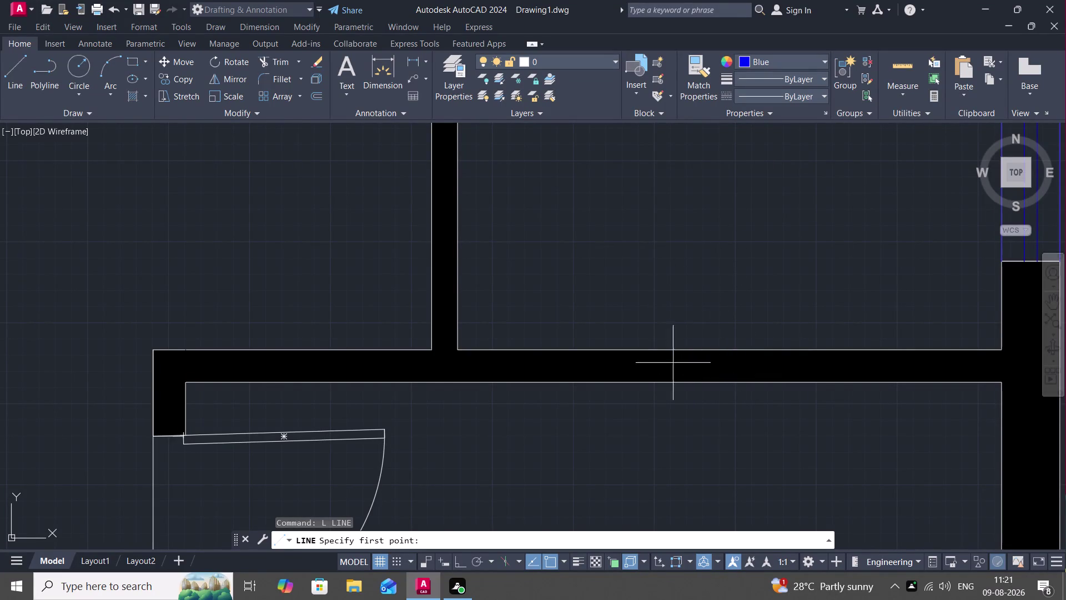
Draw a short cut line across the interior wall beside the middle room.
scroll(down, 3)
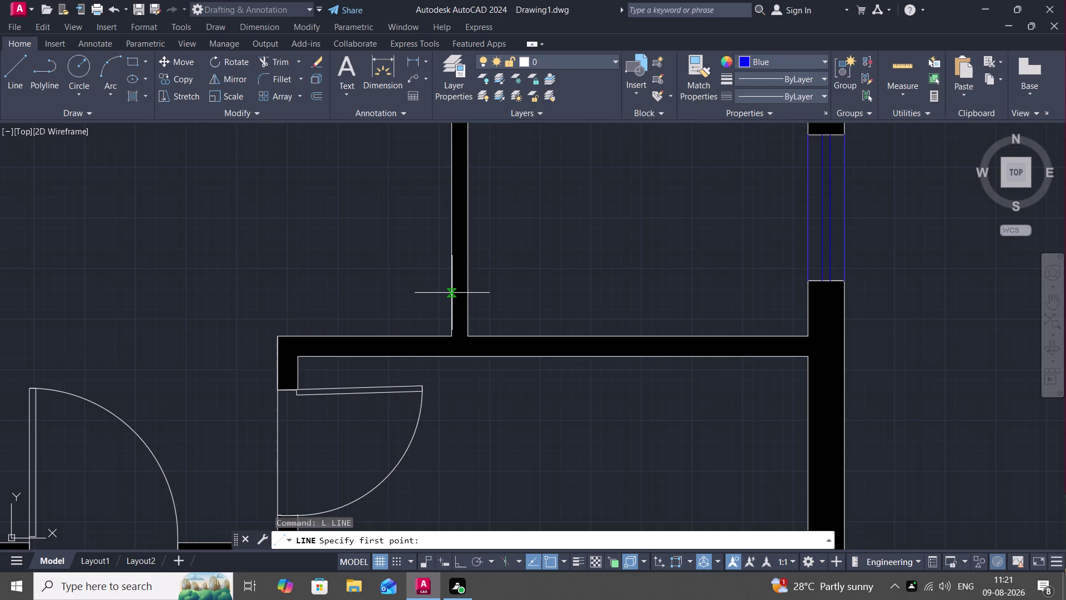
key(l)
key(space)
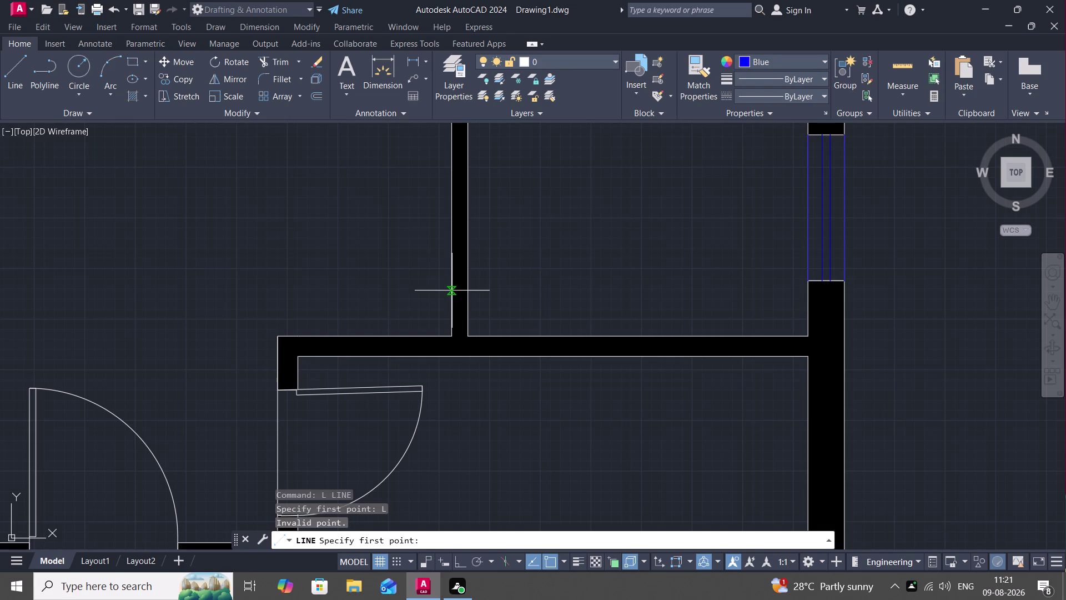
click(451, 290)
click(470, 288)
key(space)
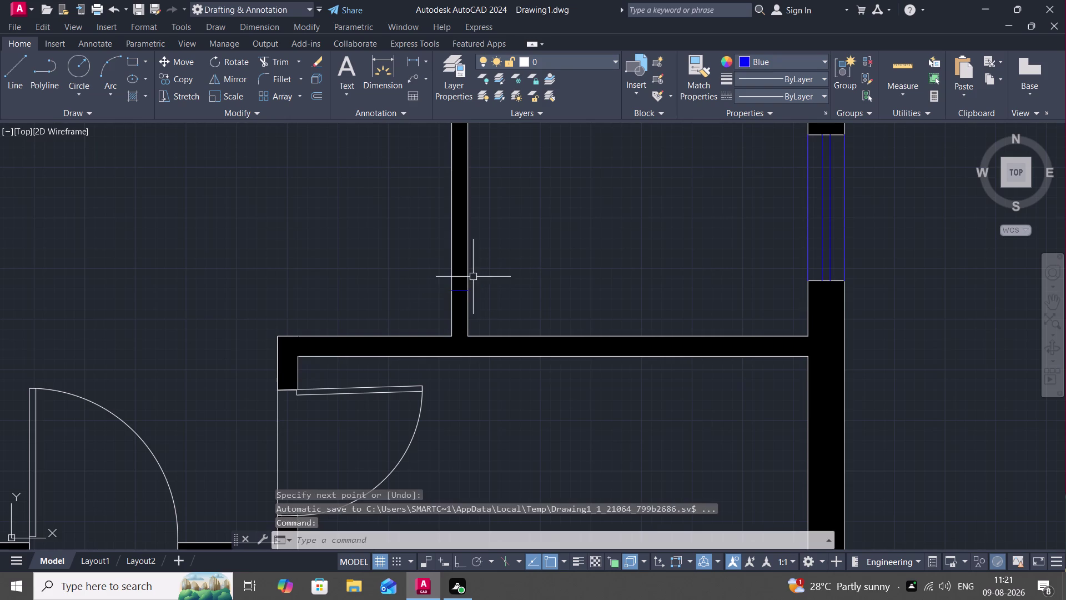
middle_drag(453, 273, 474, 317)
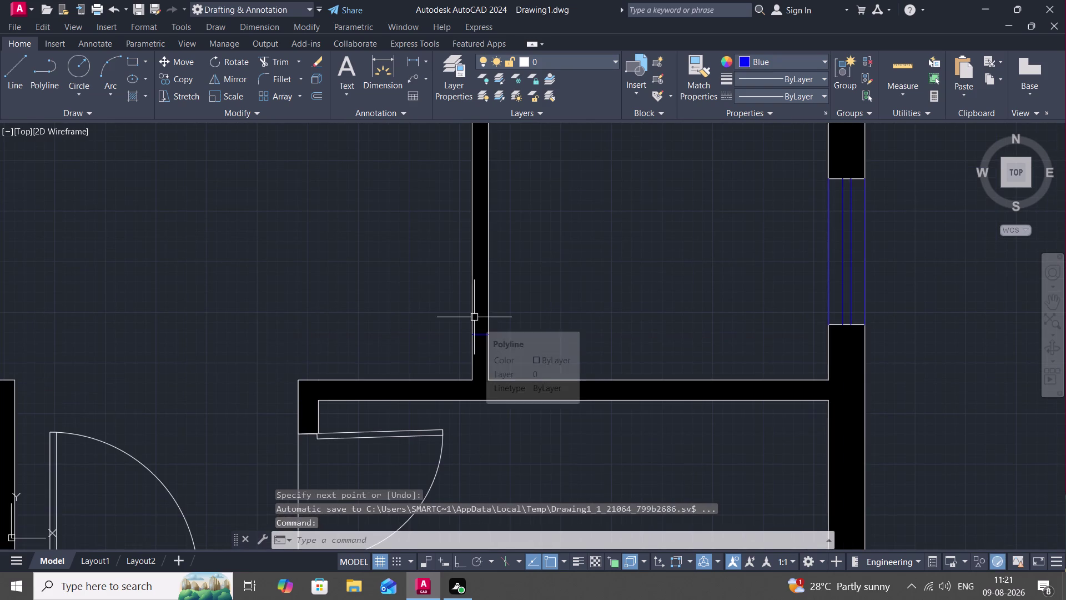
Trim the wall edges past the cut line, undoing the last trimmed edge.
text(TR)
key(space)
click(474, 310)
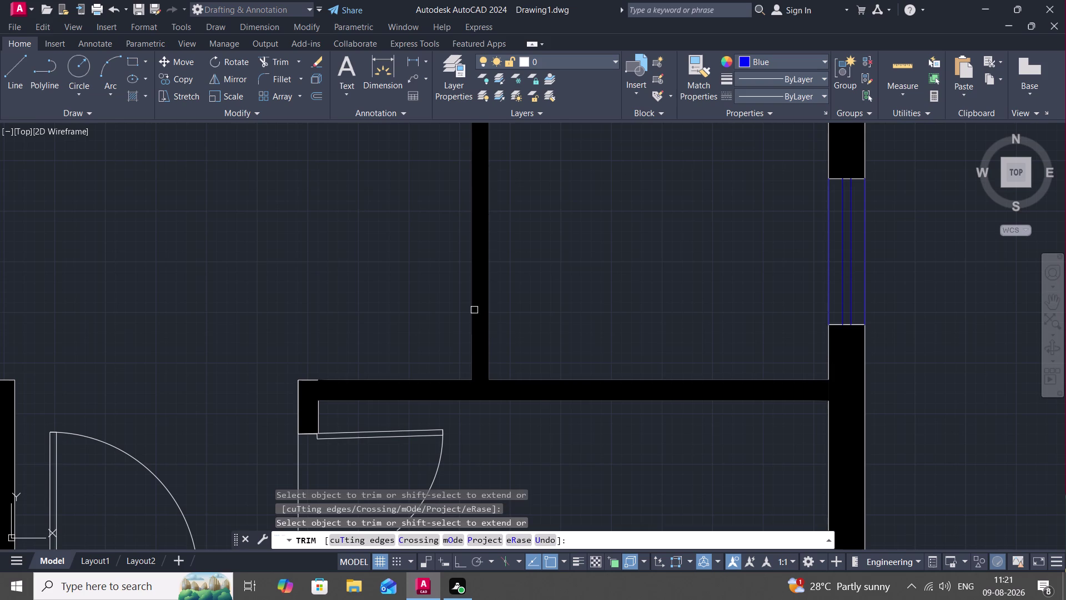
click(478, 309)
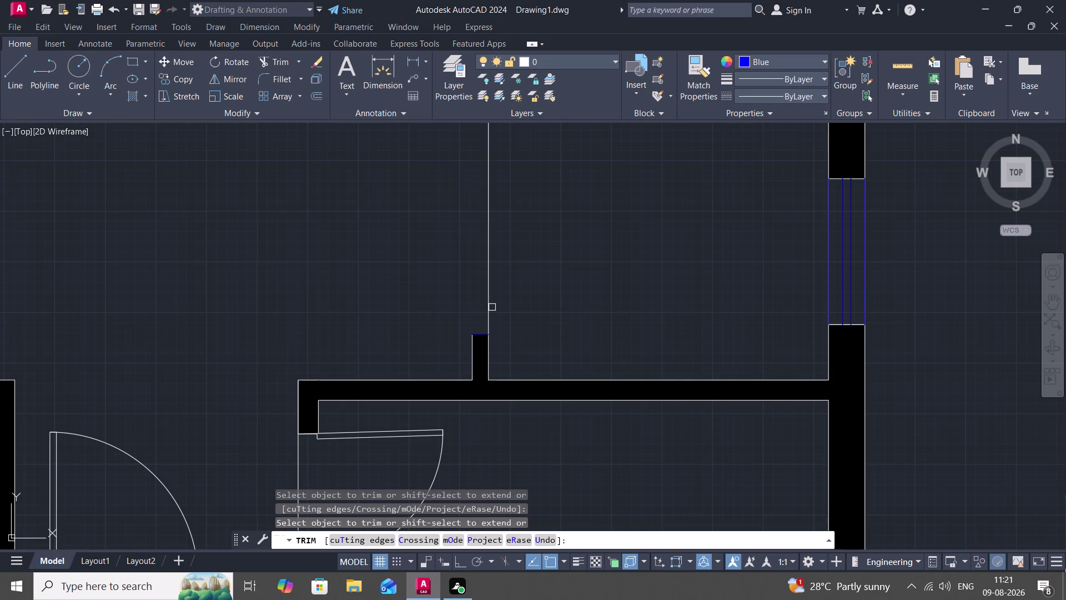
scroll(down, 3)
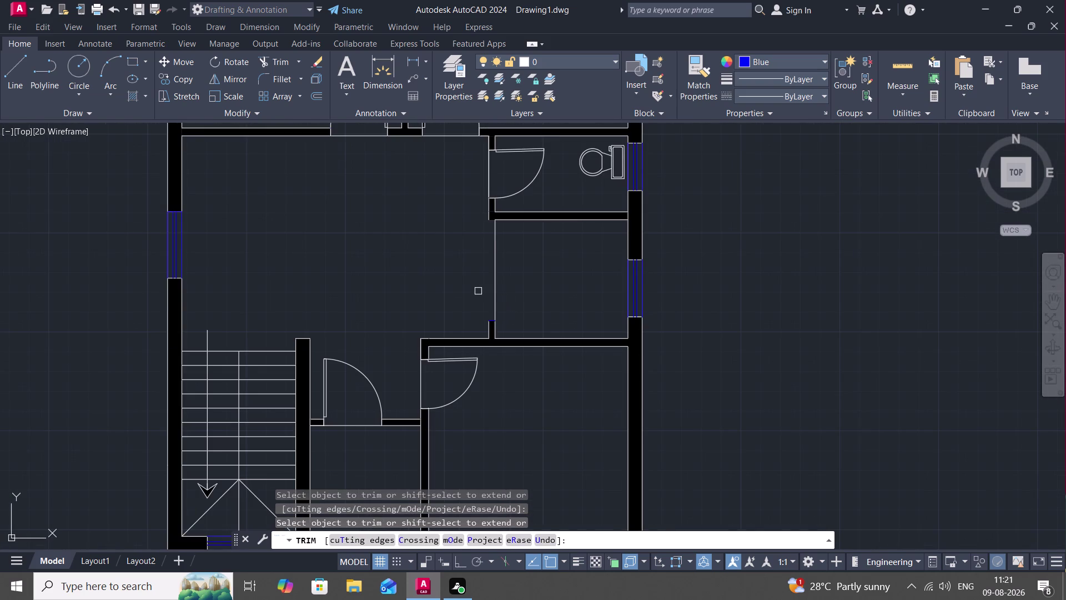
key(ctrl+z)
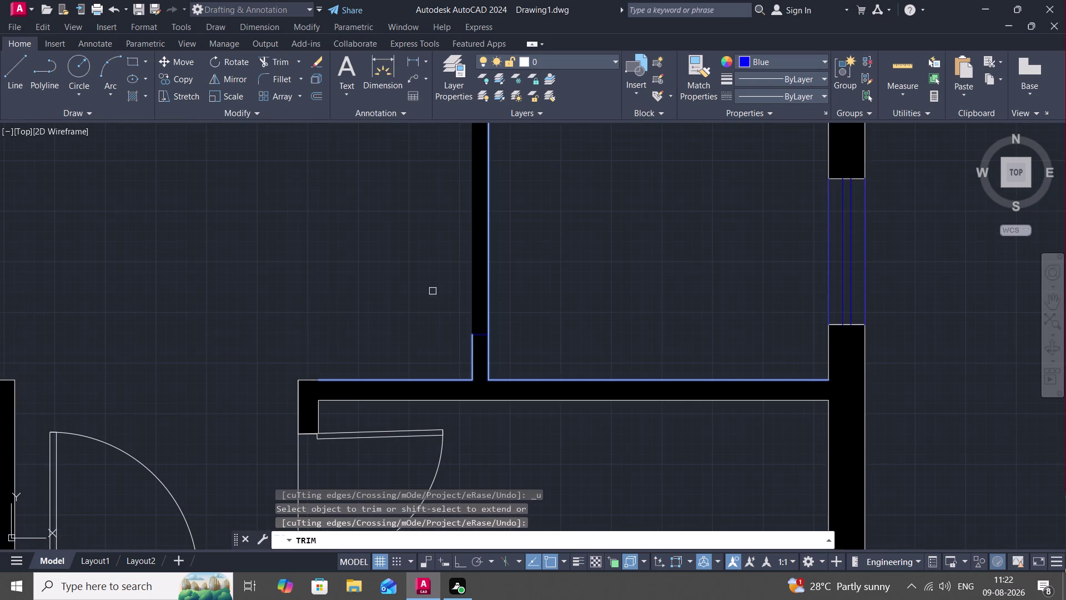
key(Escape)
Pull back to the wider floor plan and begin a new line.
scroll(down, 3)
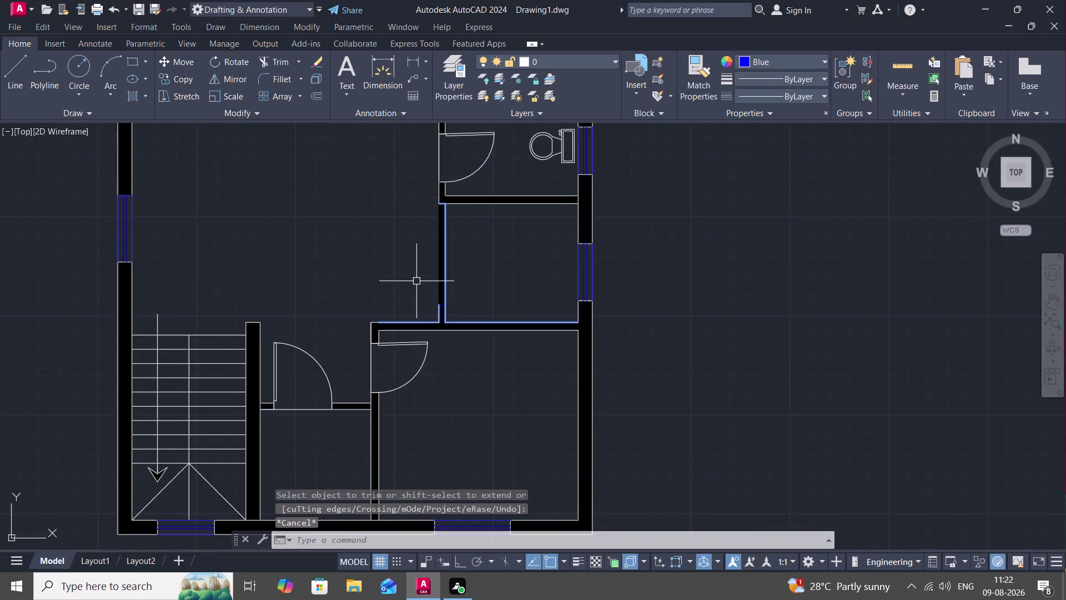
middle_drag(415, 279, 441, 355)
key(Escape)
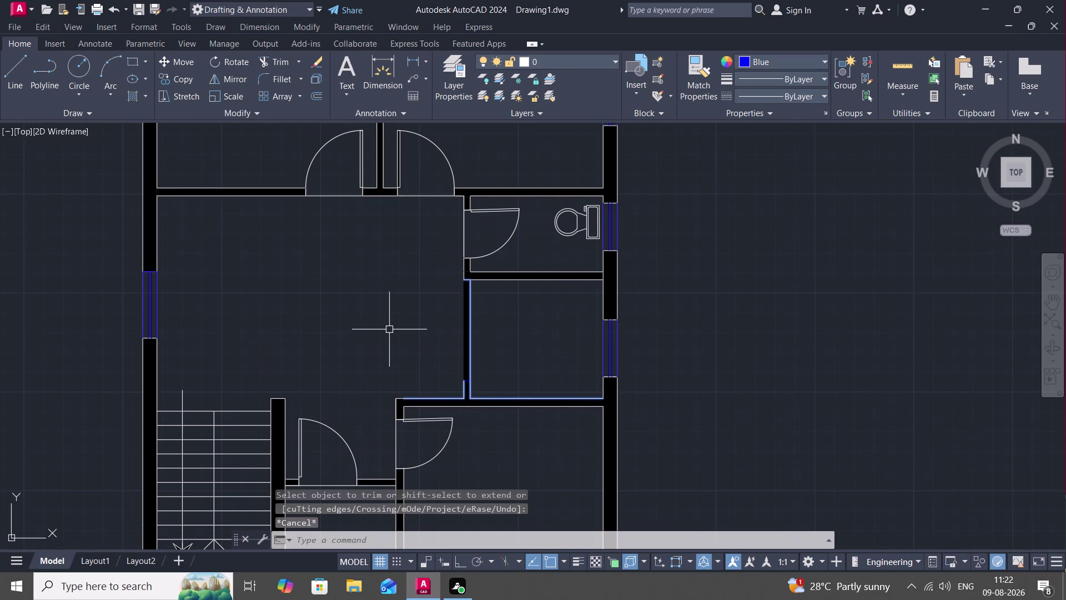
text(L)
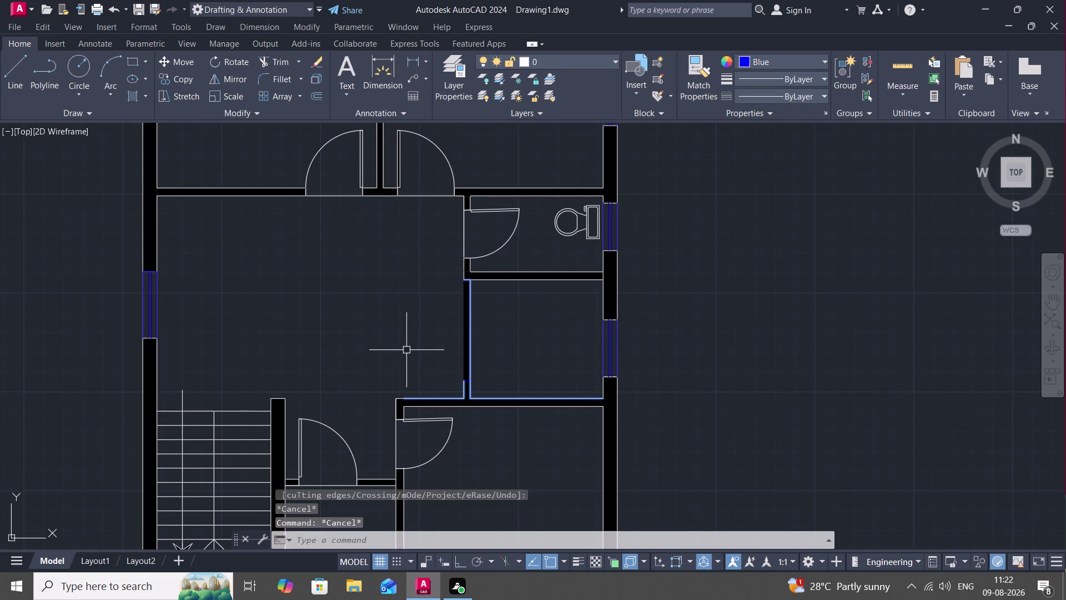
key(space)
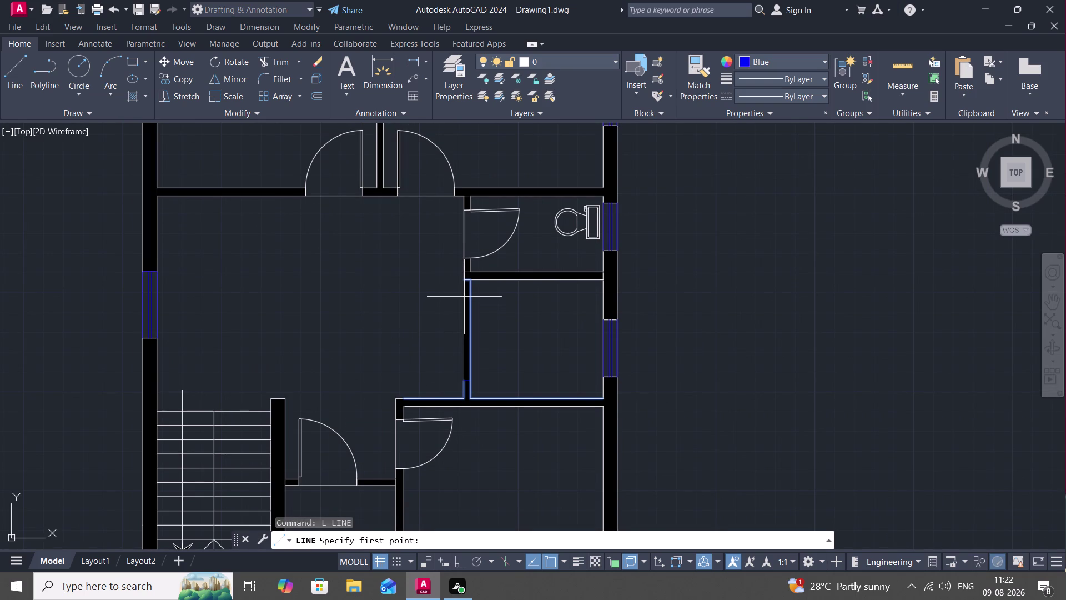
Start a short line at the wall edge, then cancel it.
click(463, 292)
click(474, 292)
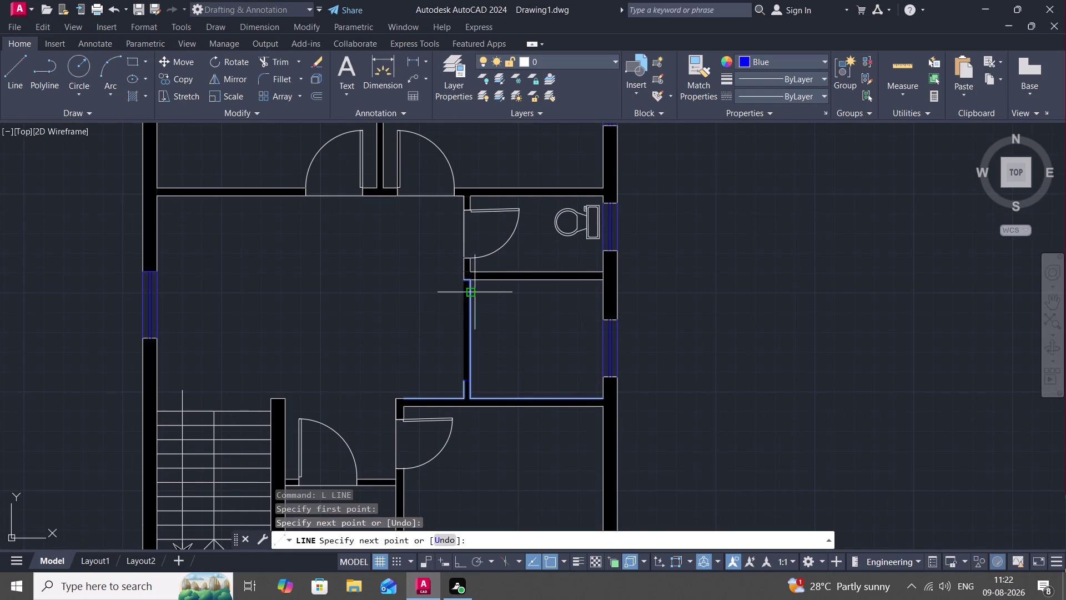
key(Escape)
scroll(up, 3)
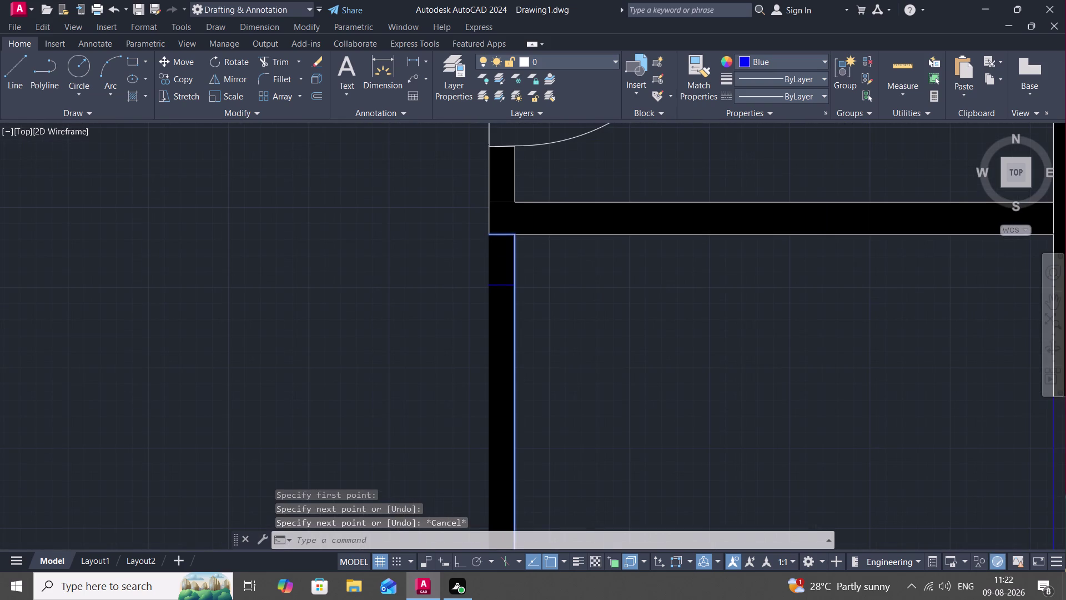
key(Escape)
key(Escape)
scroll(down, 3)
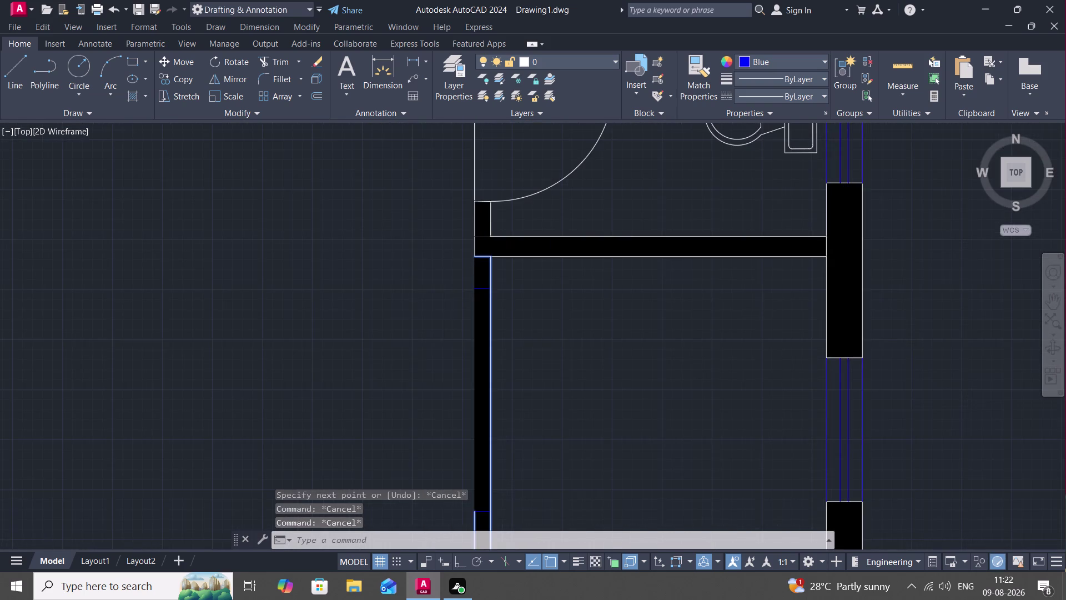
middle_drag(452, 294, 453, 288)
Attempt a trim on the wall edges and cancel it.
key(r)
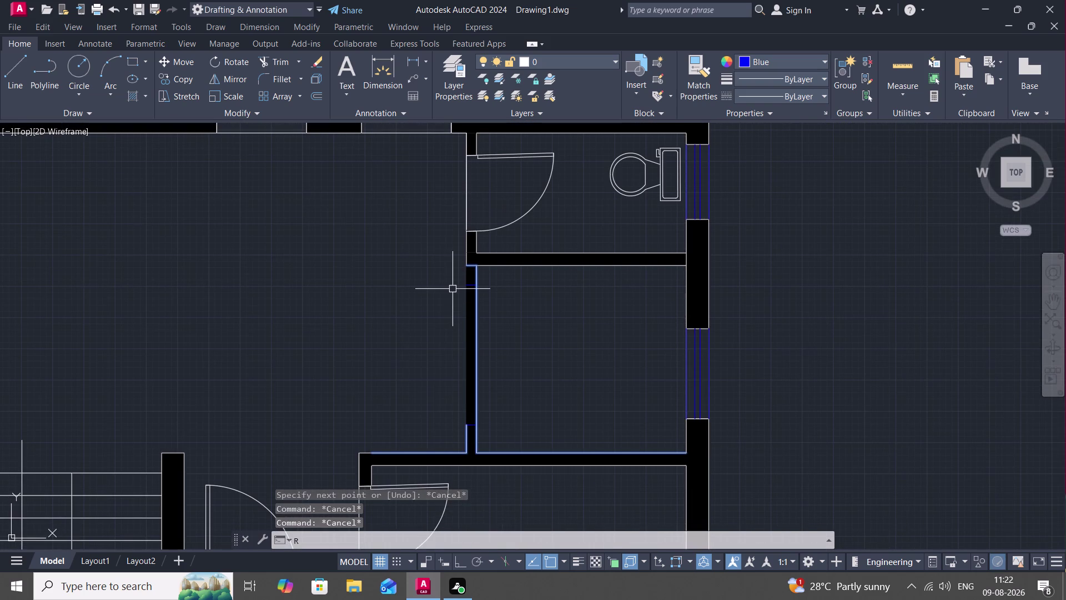
key(Escape)
text(TR)
key(space)
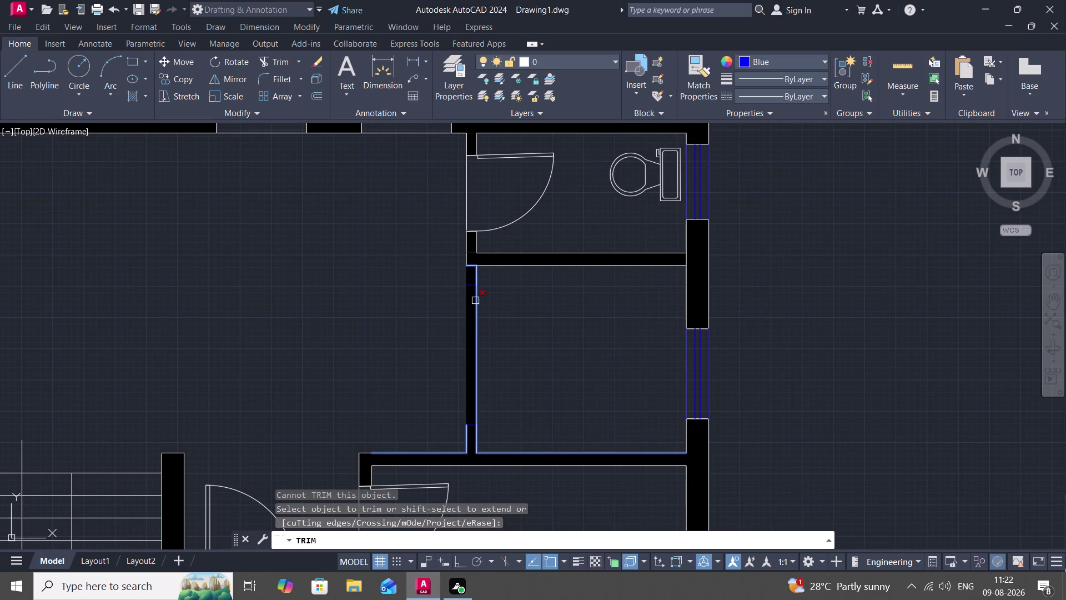
scroll(up, 3)
key(Escape)
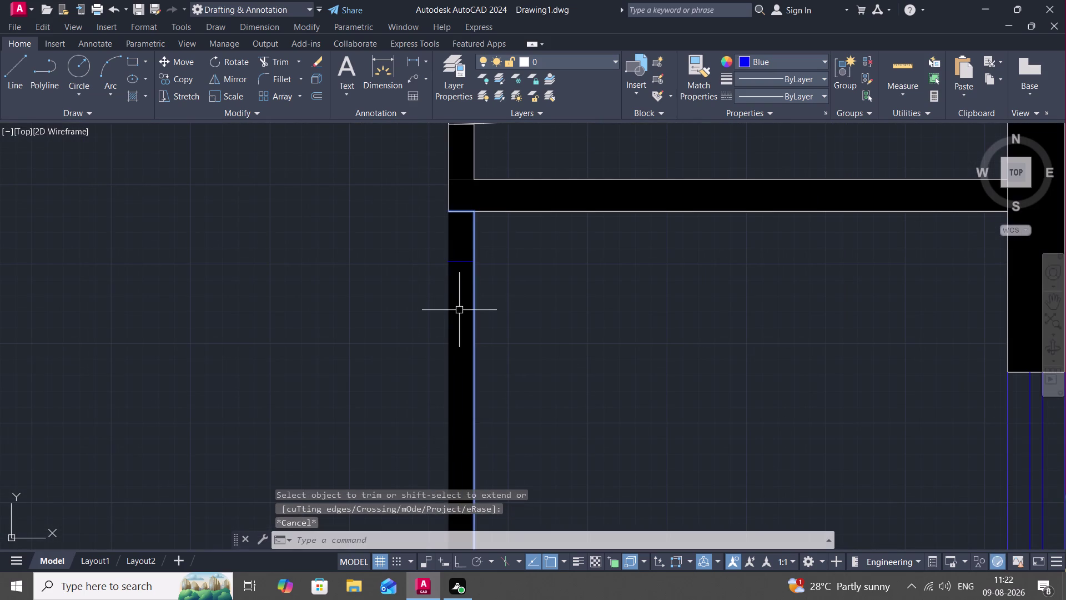
Draw a box outline capping the wall's top end, across its full width.
key(l)
key(space)
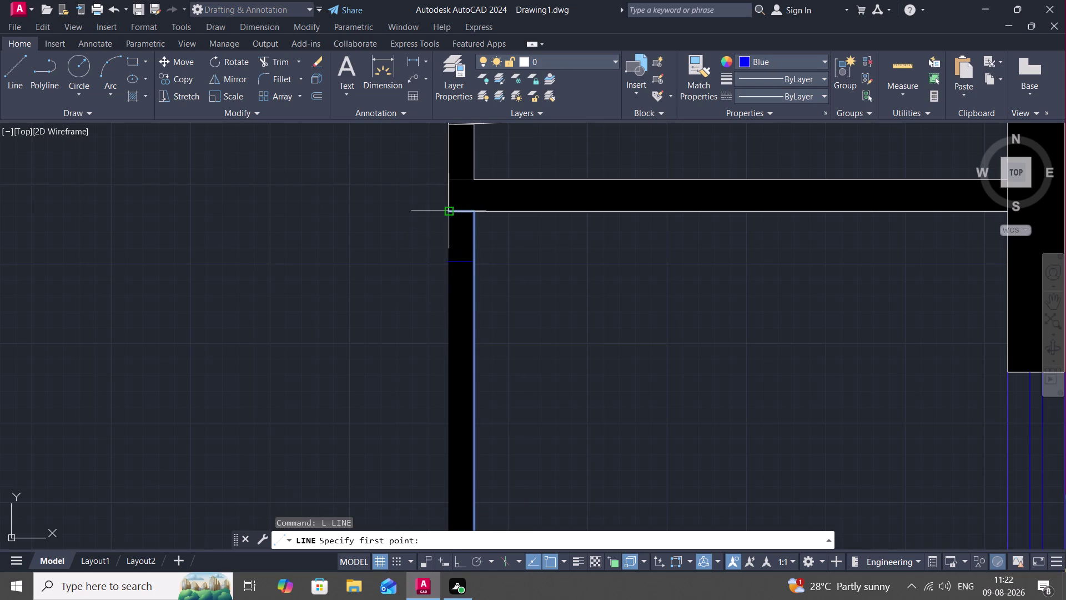
click(448, 210)
click(444, 260)
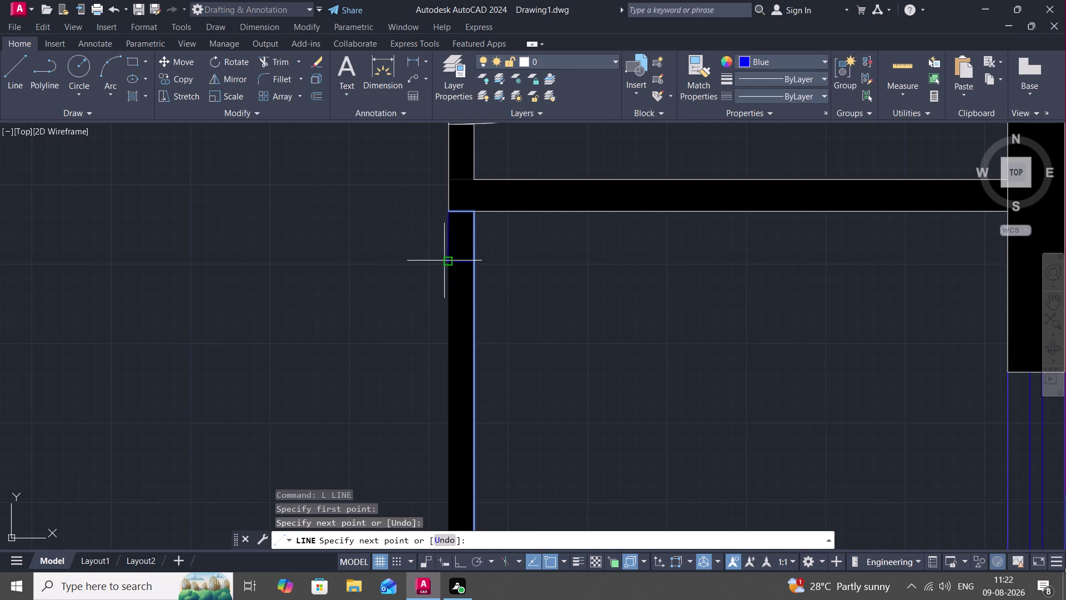
click(475, 262)
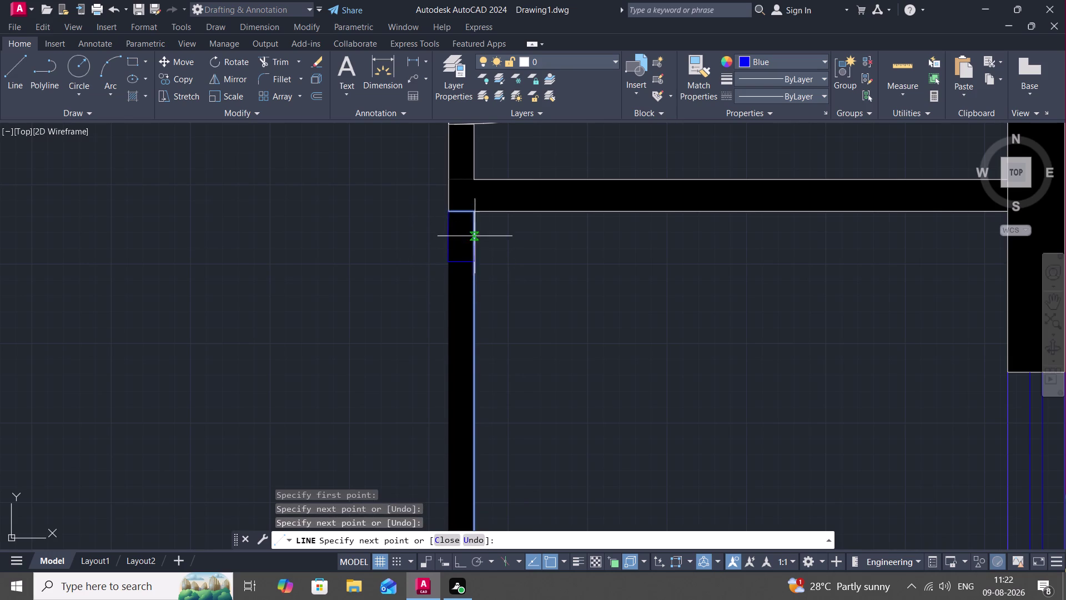
click(473, 215)
key(Escape)
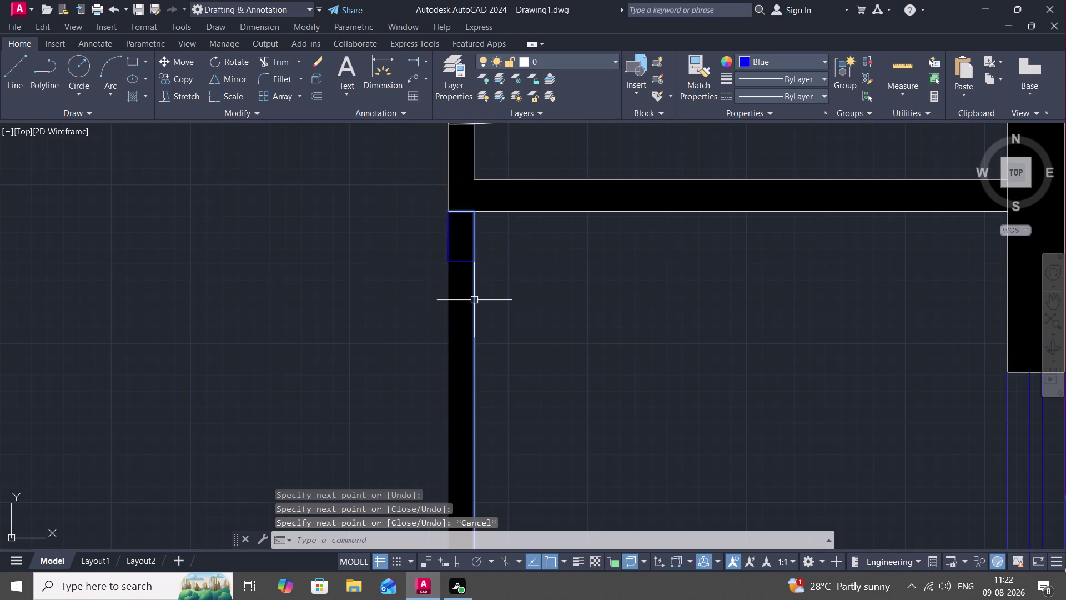
Trim the wall's inner and outer edges below the cap.
key(Escape)
text(TR)
key(space)
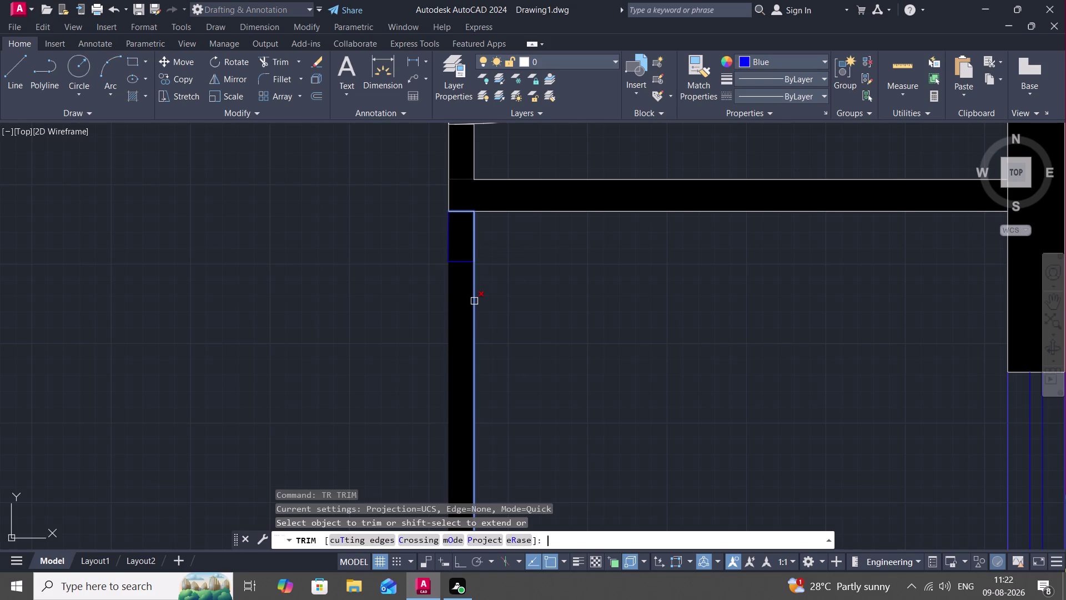
click(473, 302)
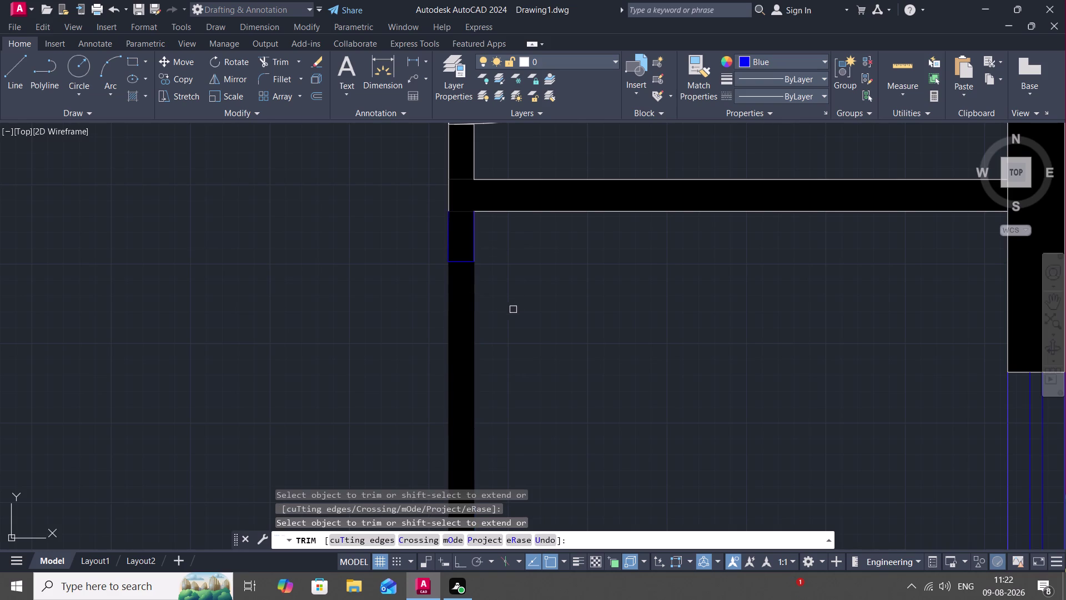
click(464, 323)
Inspect the surrounding rooms, then undo the trim to restore the wall.
scroll(down, 3)
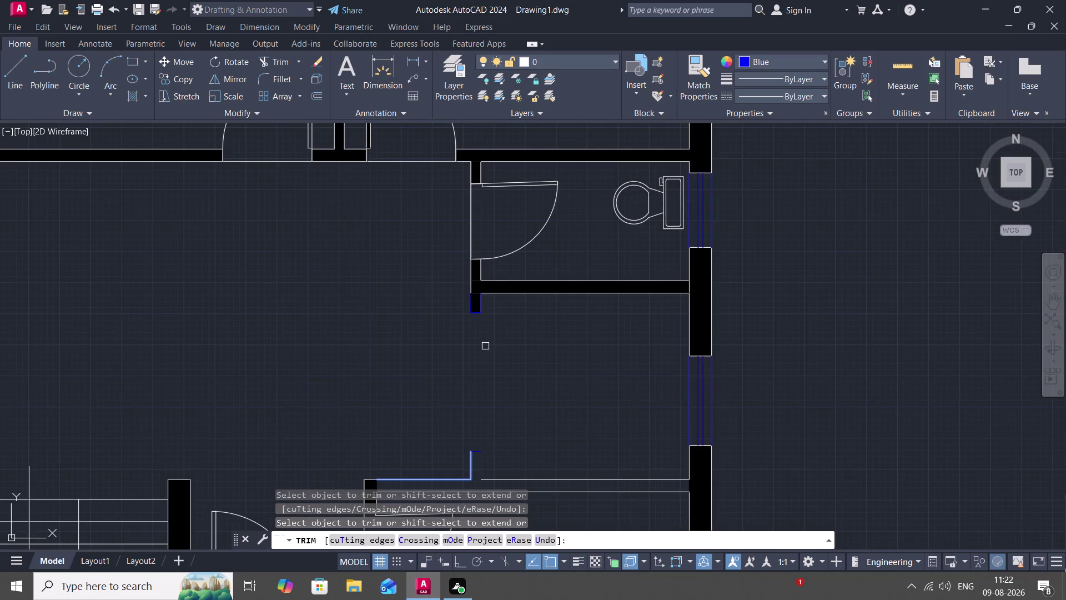
scroll(down, 3)
middle_drag(492, 377, 457, 341)
scroll(up, 3)
middle_drag(461, 381, 480, 336)
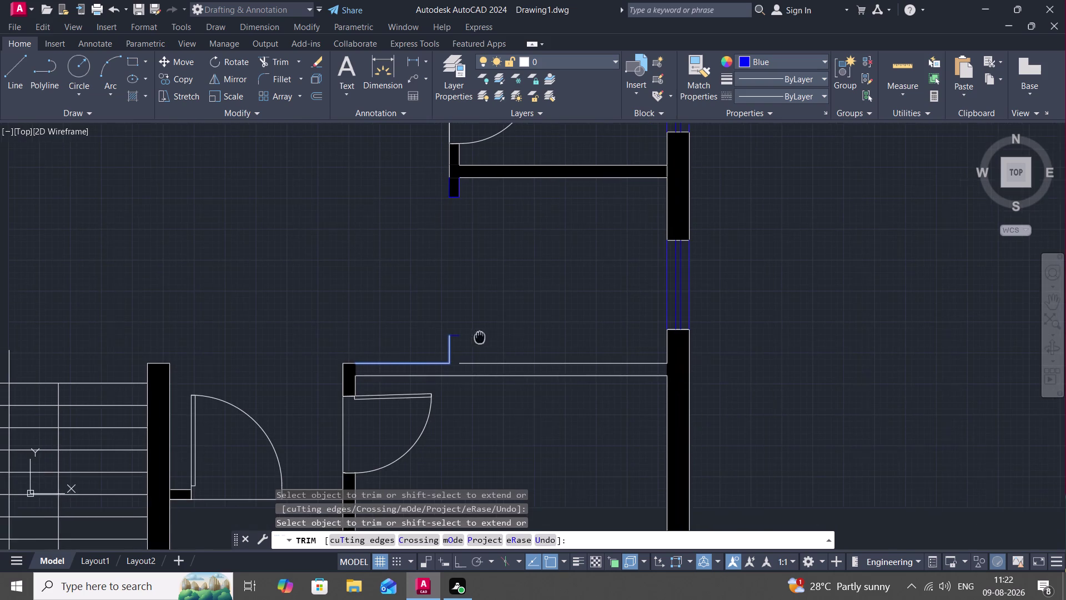
middle_drag(480, 336, 480, 336)
key(l)
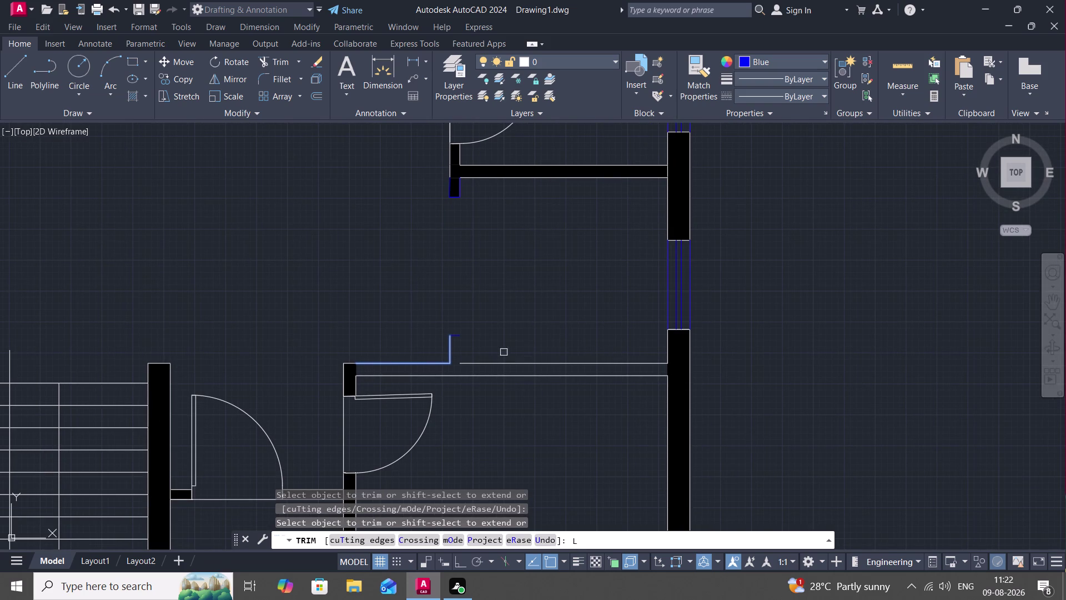
key(space)
key(Escape)
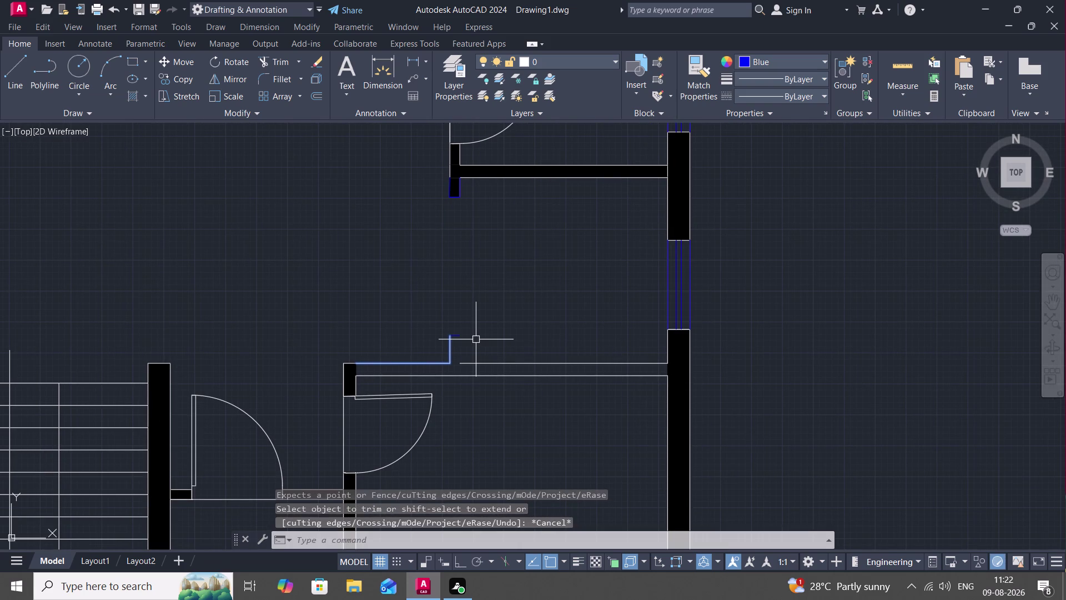
key(ctrl+z)
scroll(down, 3)
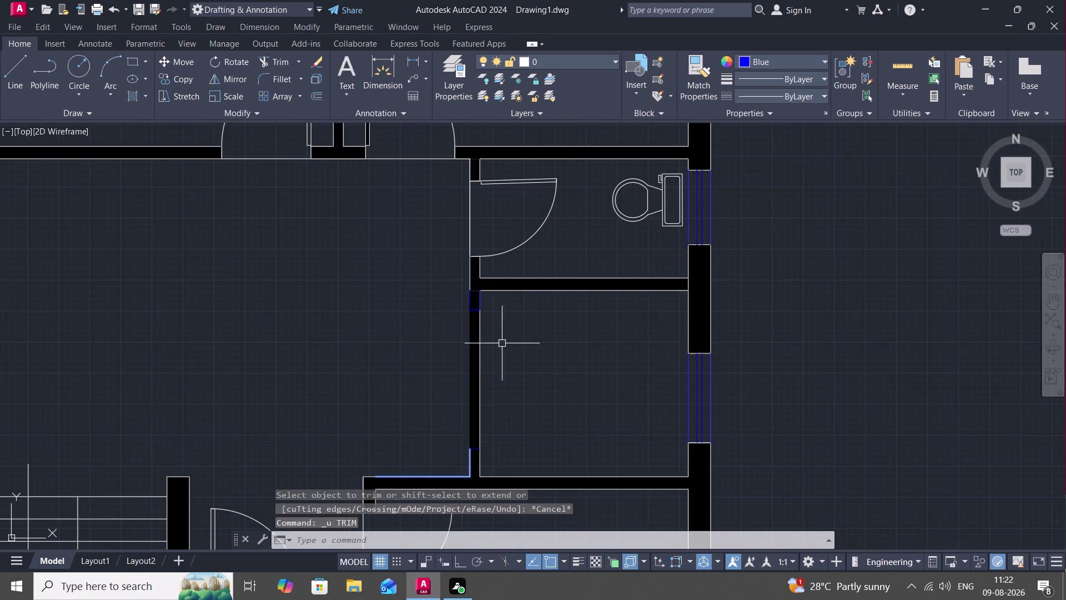
Bring the restored wall into view, cancelling the unfinished trim.
scroll(up, 3)
middle_drag(508, 347, 494, 260)
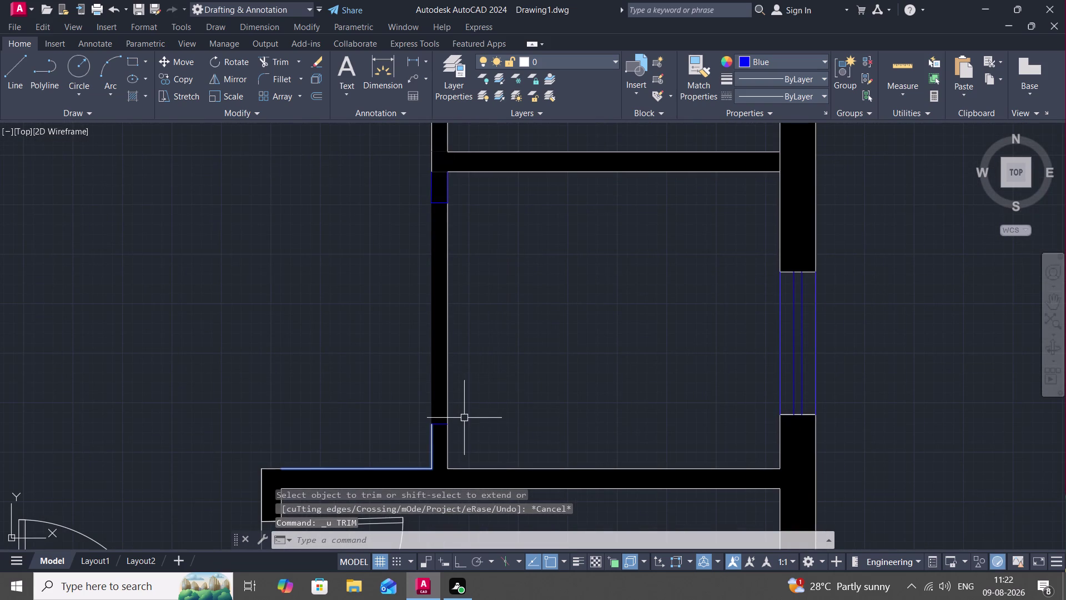
key(Escape)
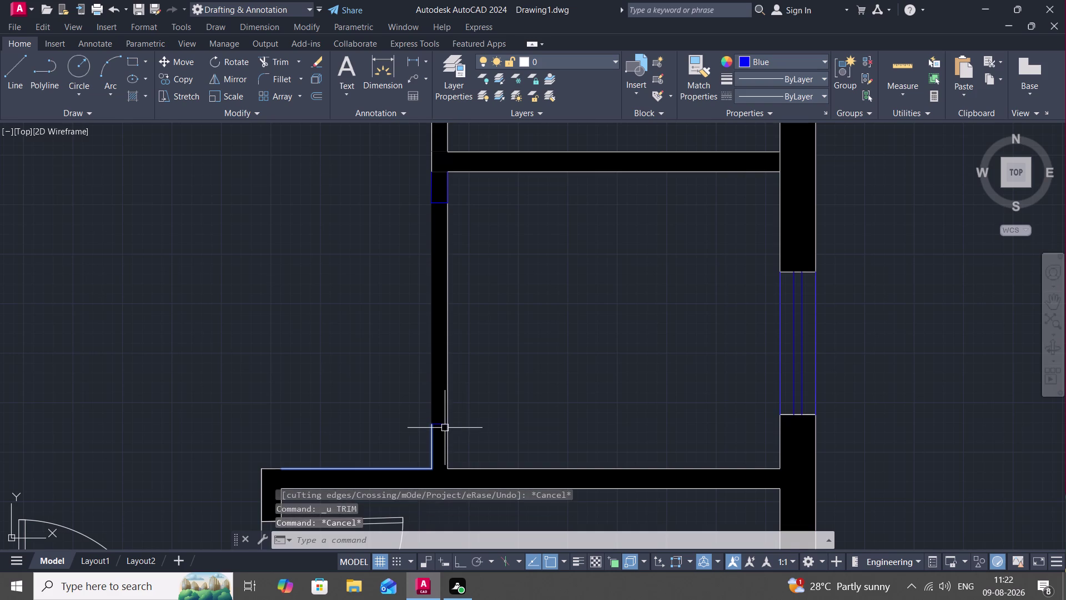
scroll(up, 3)
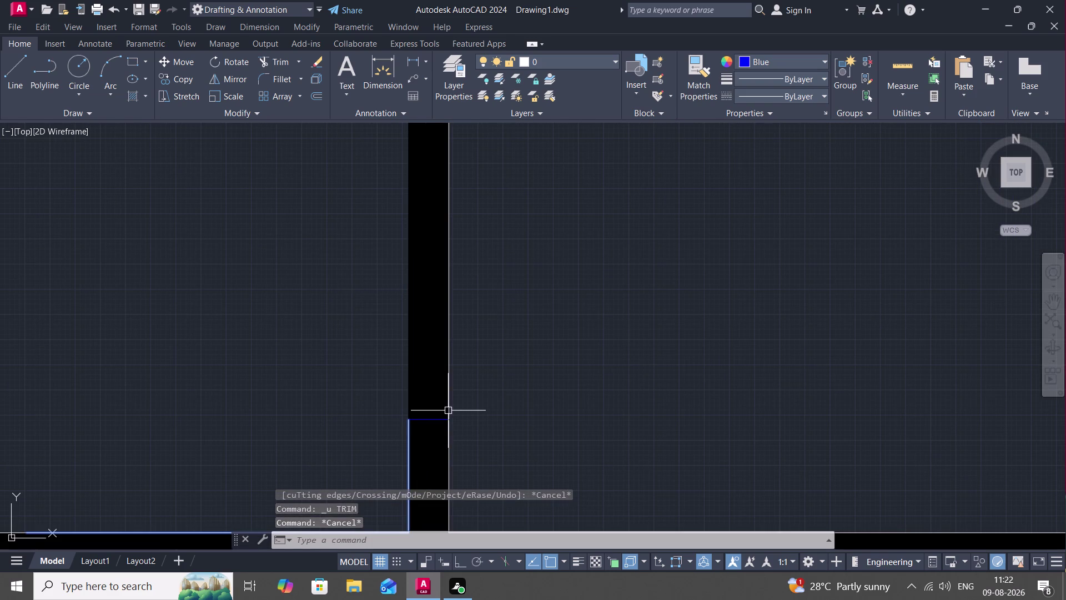
middle_drag(448, 409, 438, 341)
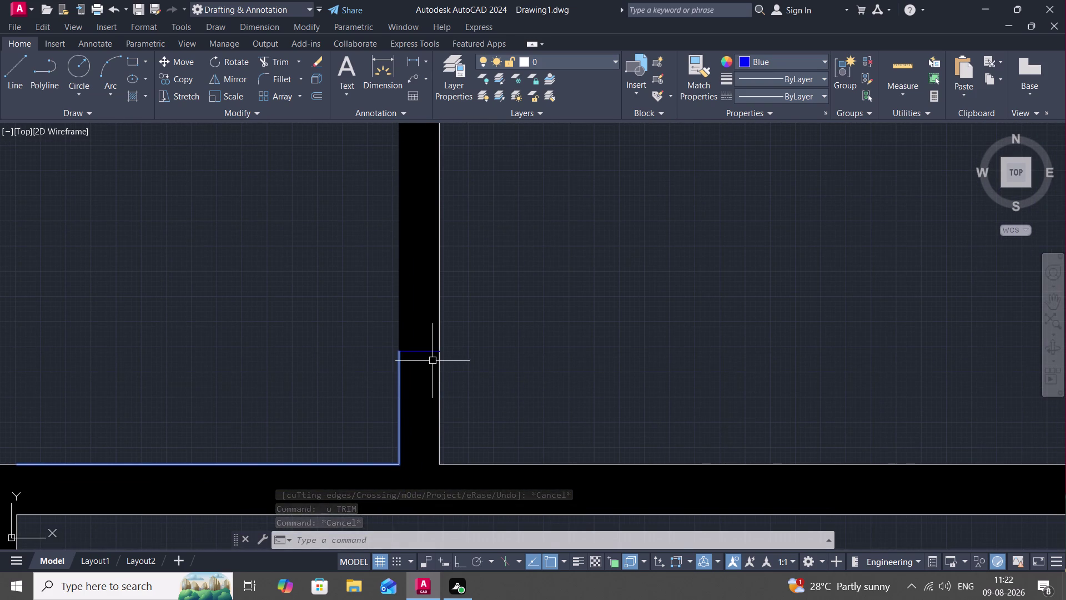
key(t)
key(Escape)
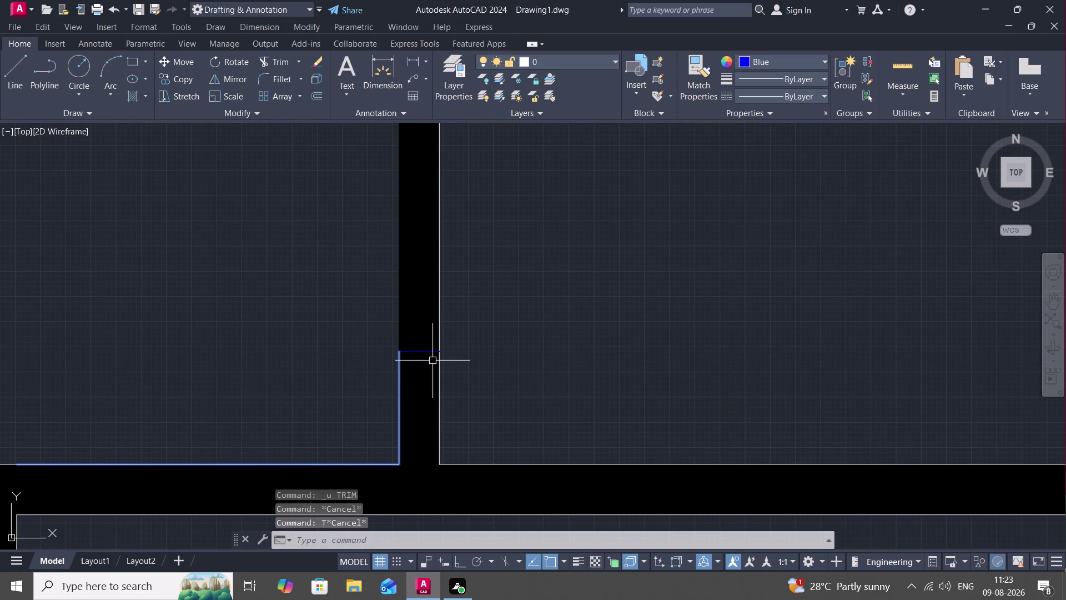
Draw a short line from the wall corner across the wall opening.
text(L)
key(space)
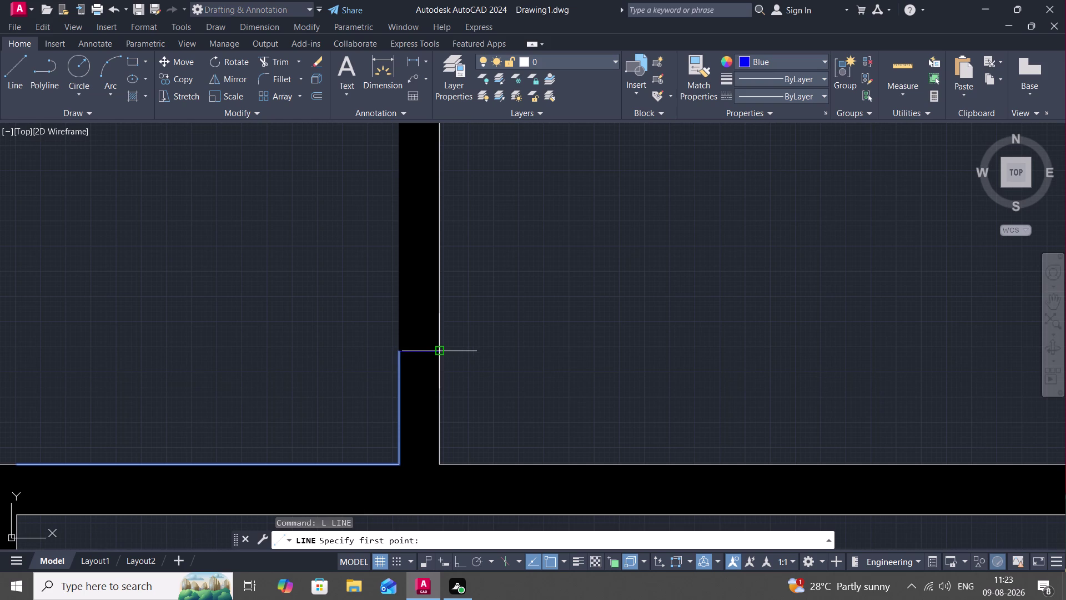
click(439, 352)
click(510, 352)
key(Escape)
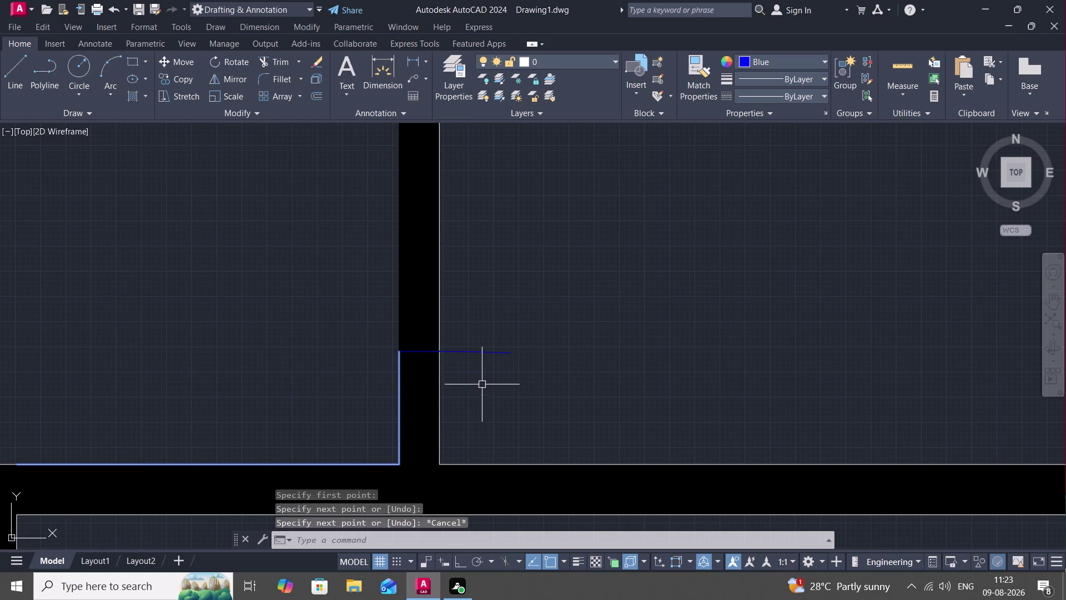
scroll(down, 3)
scroll(up, 3)
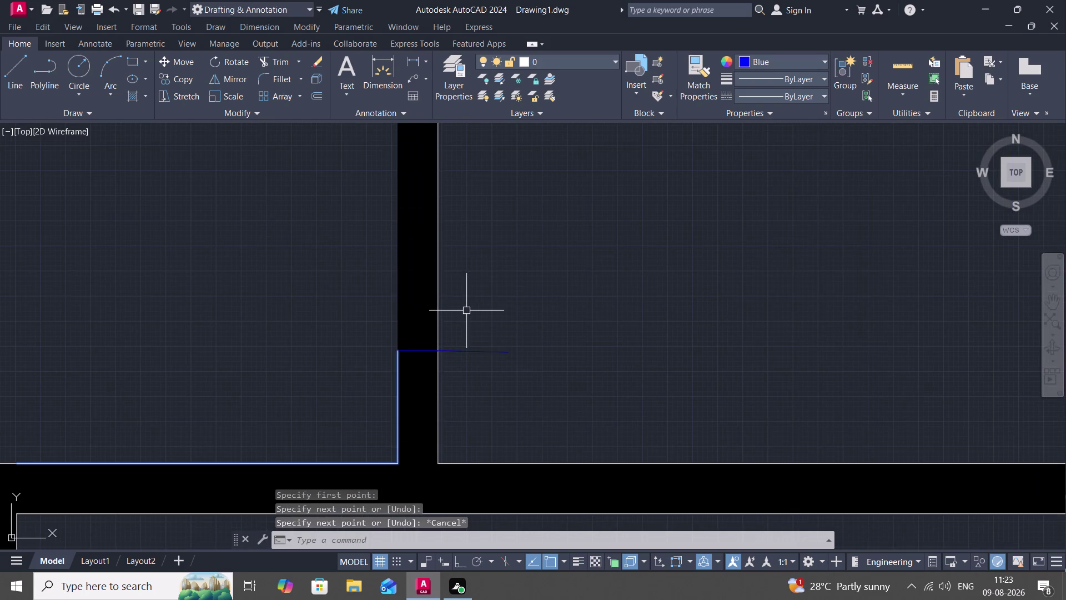
scroll(down, 3)
scroll(down, 3)
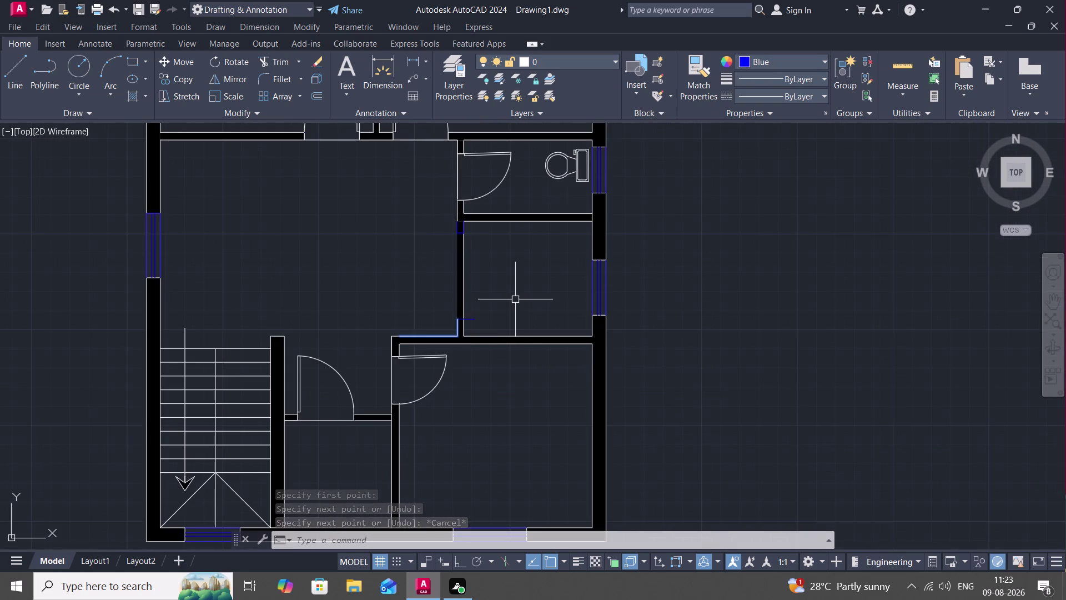
Trim away two extra wall segments beside the middle room.
text(TR)
key(space)
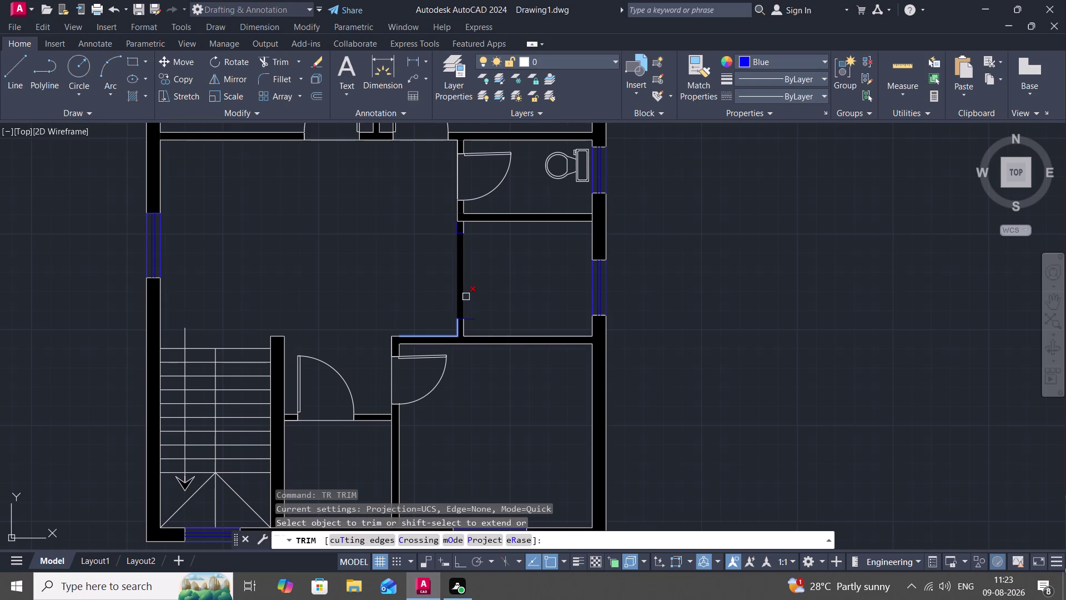
click(465, 296)
click(461, 294)
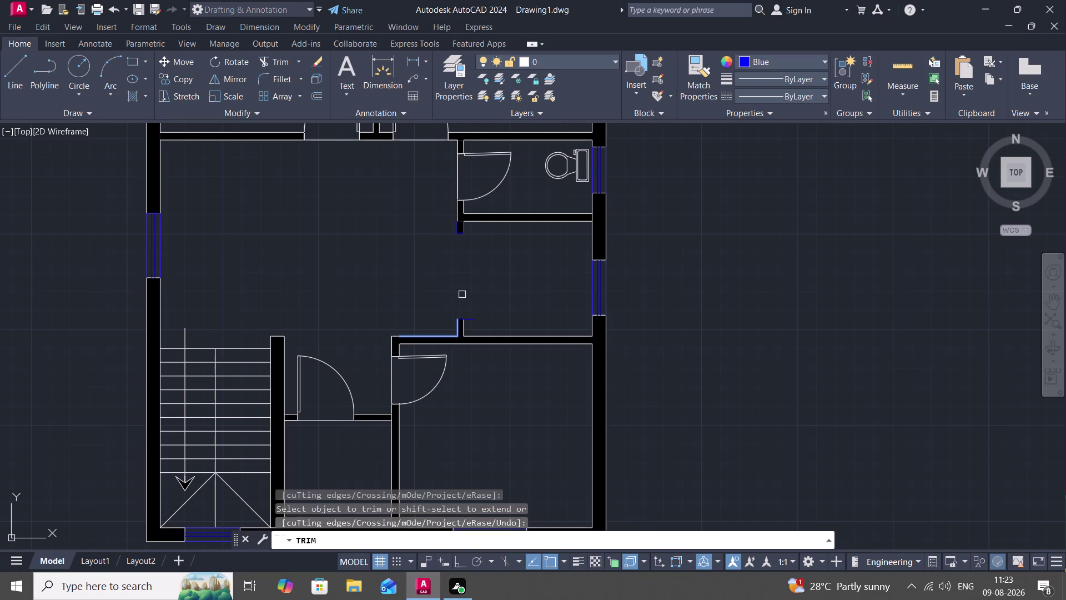
key(Escape)
Trim one more wall segment to leave the opening.
text(T)
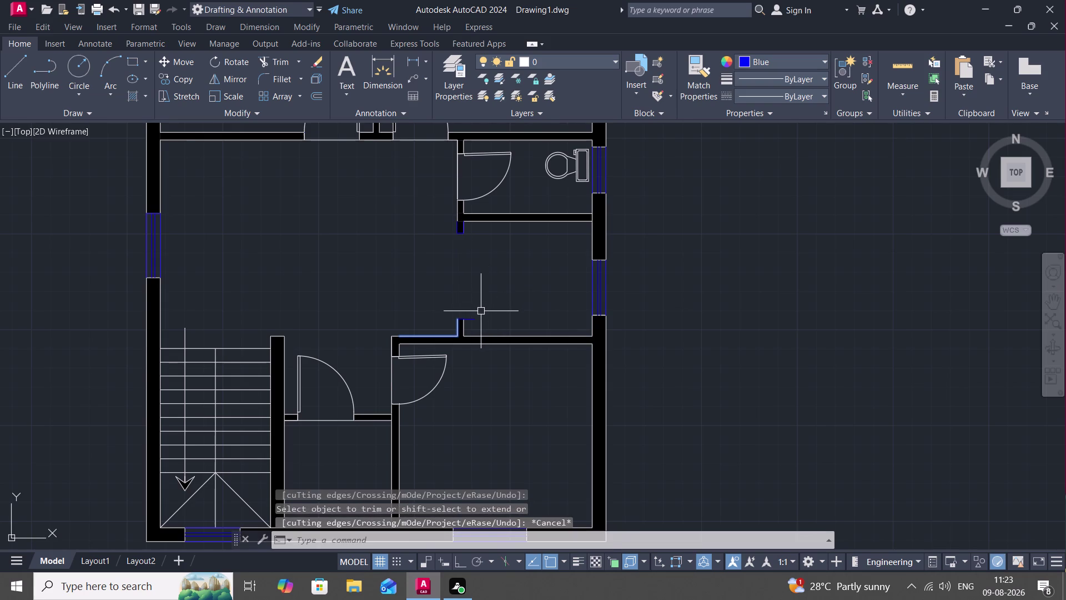
text(R)
key(space)
click(471, 319)
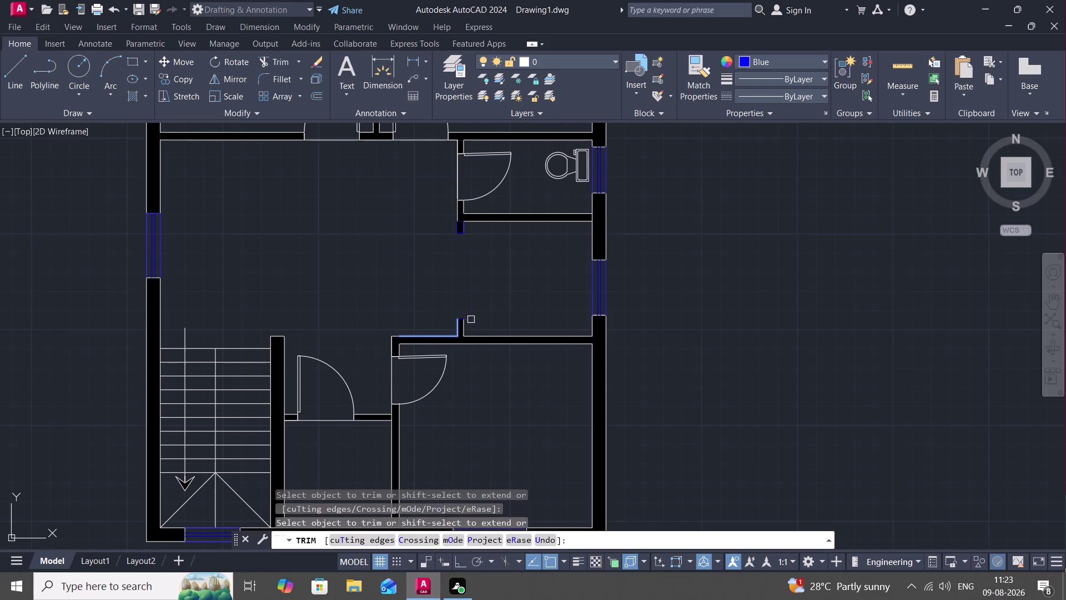
scroll(down, 3)
scroll(up, 3)
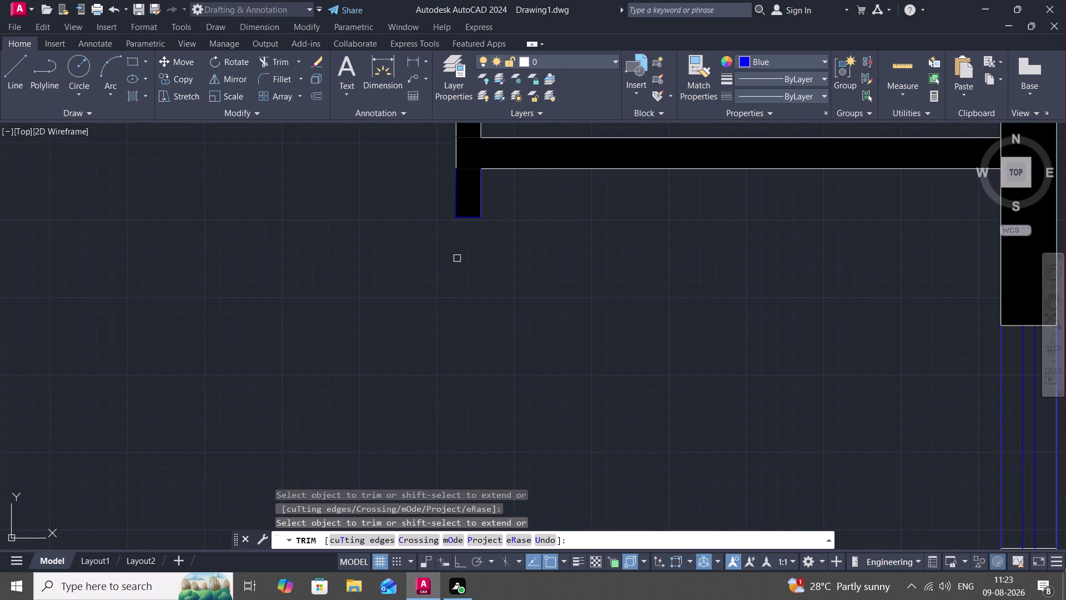
key(Escape)
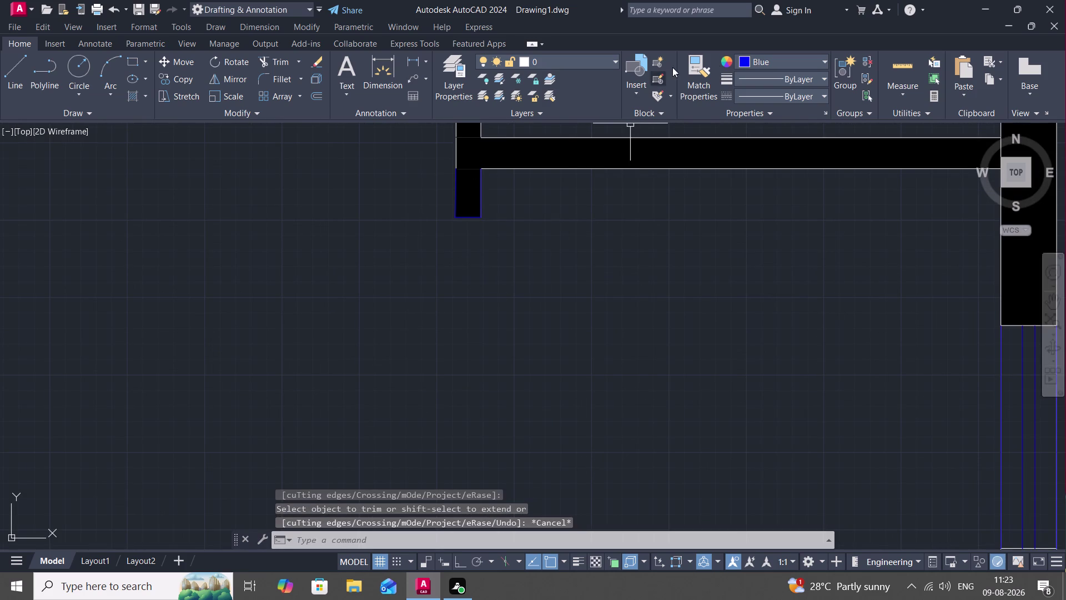
Set the new-object colour to ByLayer and pick a white wall line for Match Properties.
click(791, 57)
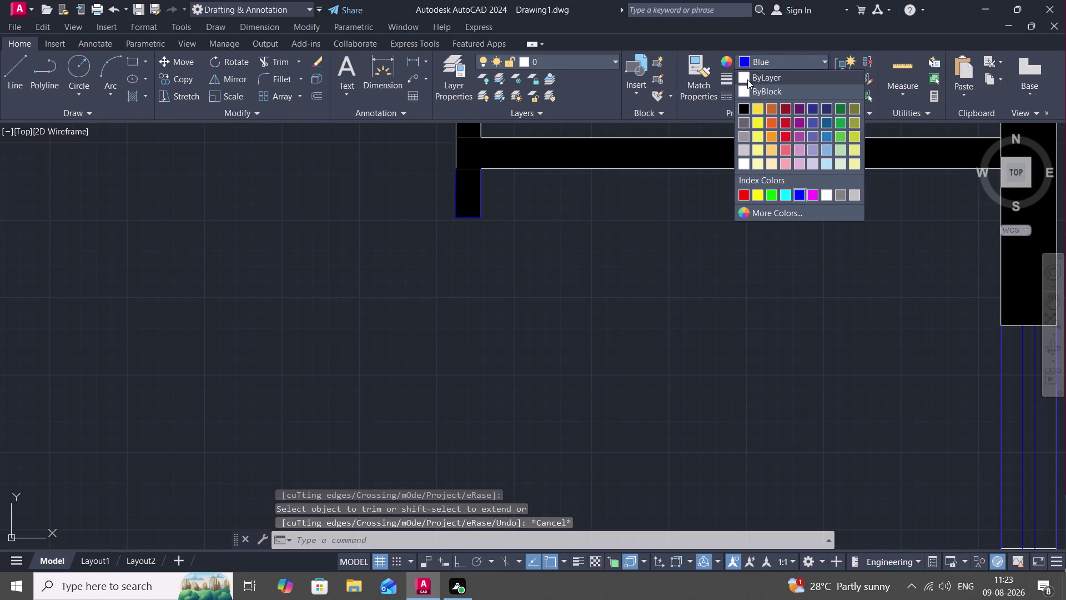
click(743, 77)
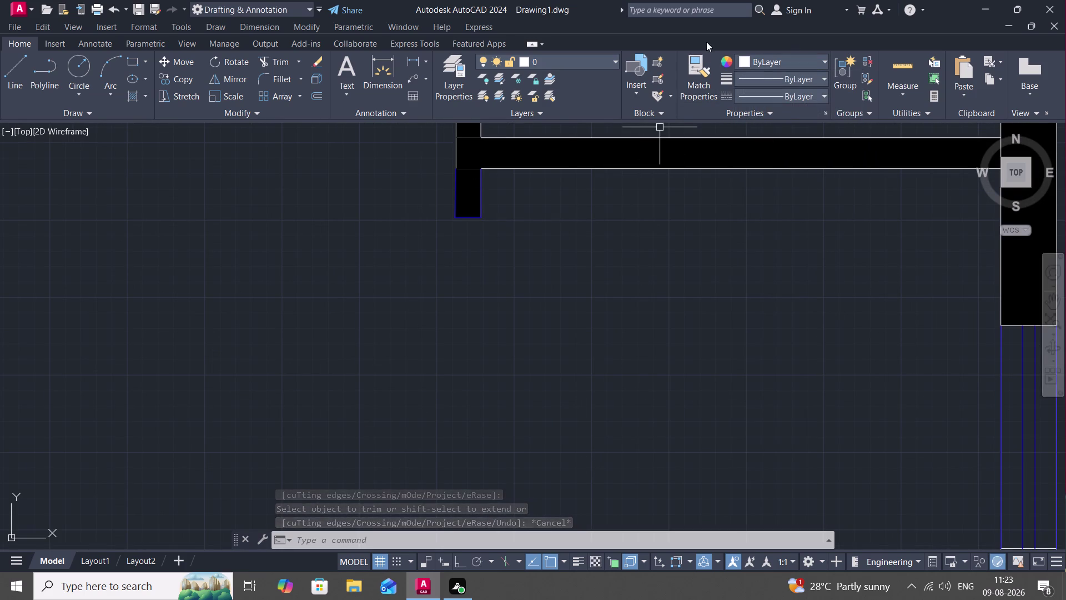
click(699, 68)
click(638, 172)
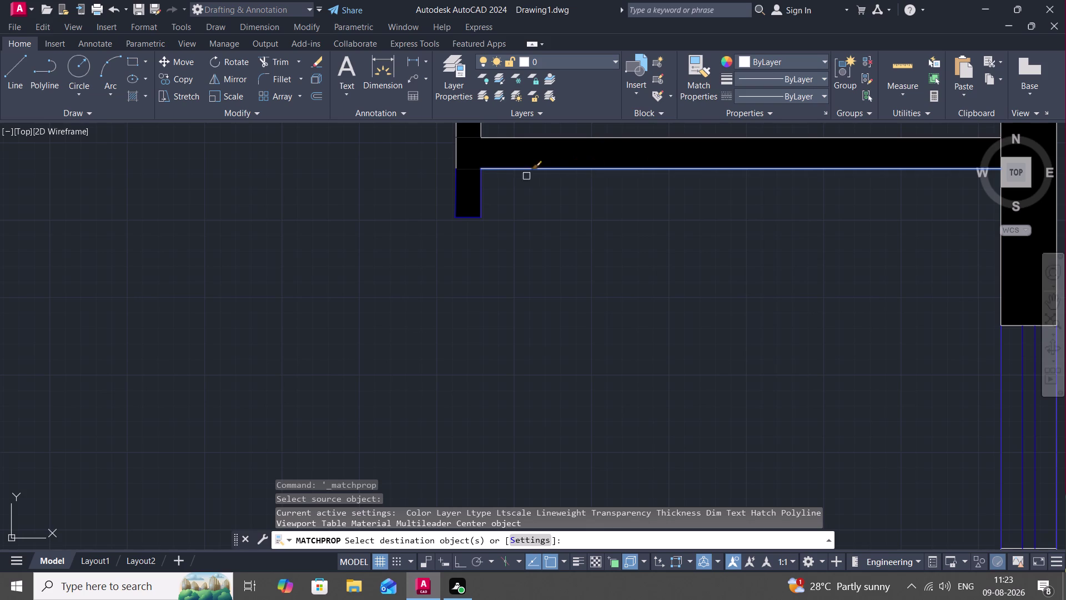
Recolour four blue wall lines white, including the one below the bathroom.
click(483, 191)
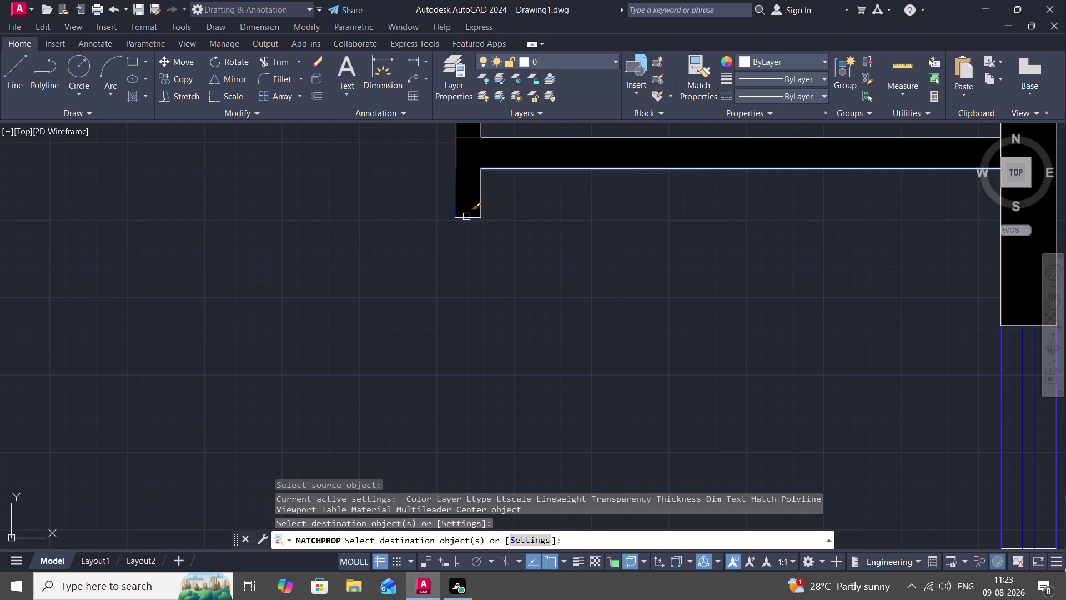
click(465, 220)
click(453, 197)
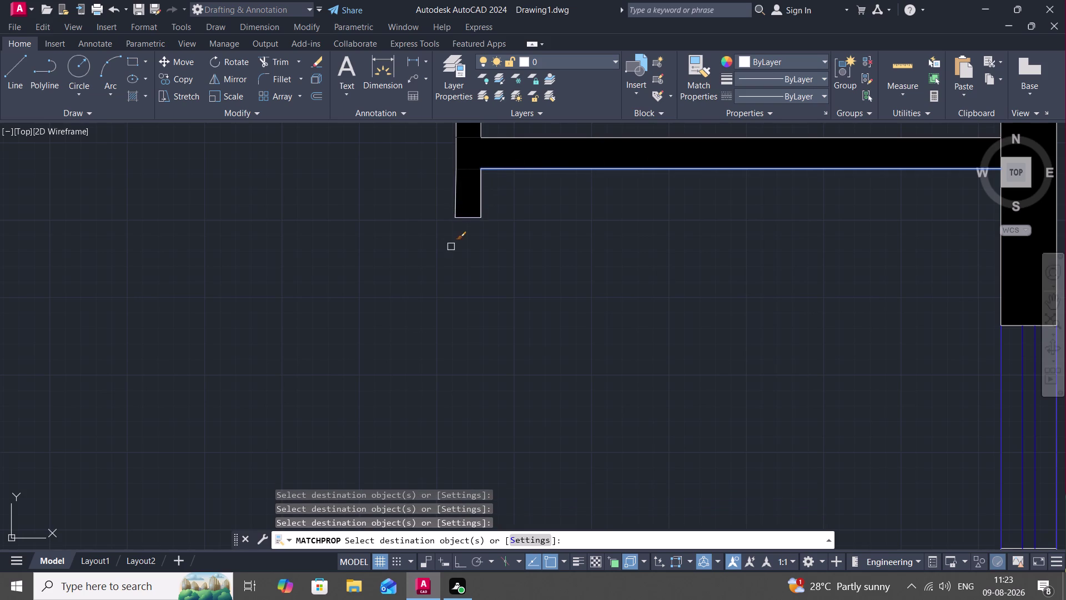
scroll(down, 3)
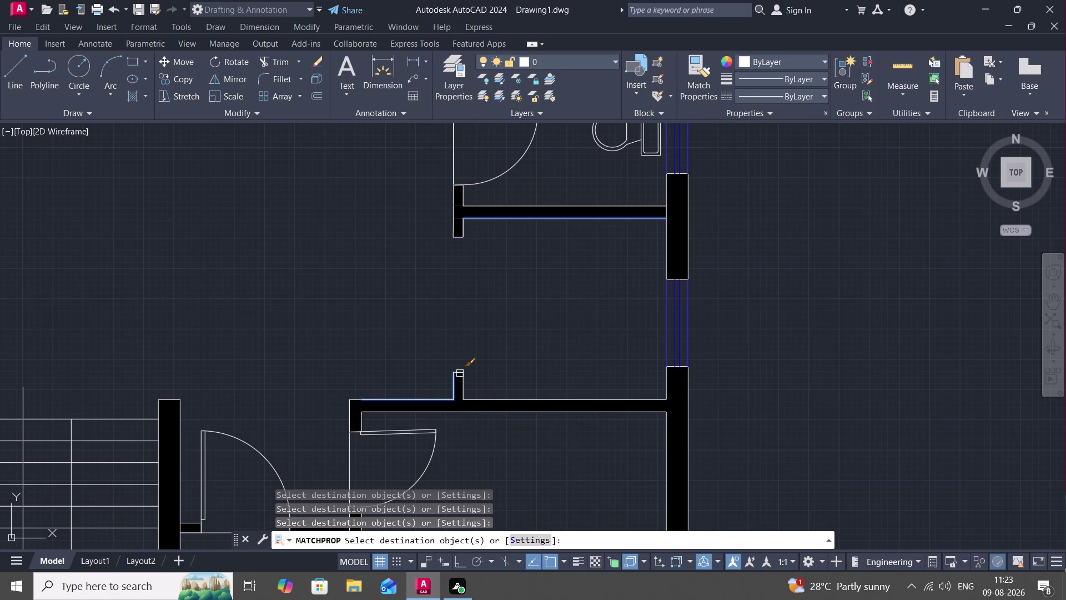
click(459, 373)
key(Escape)
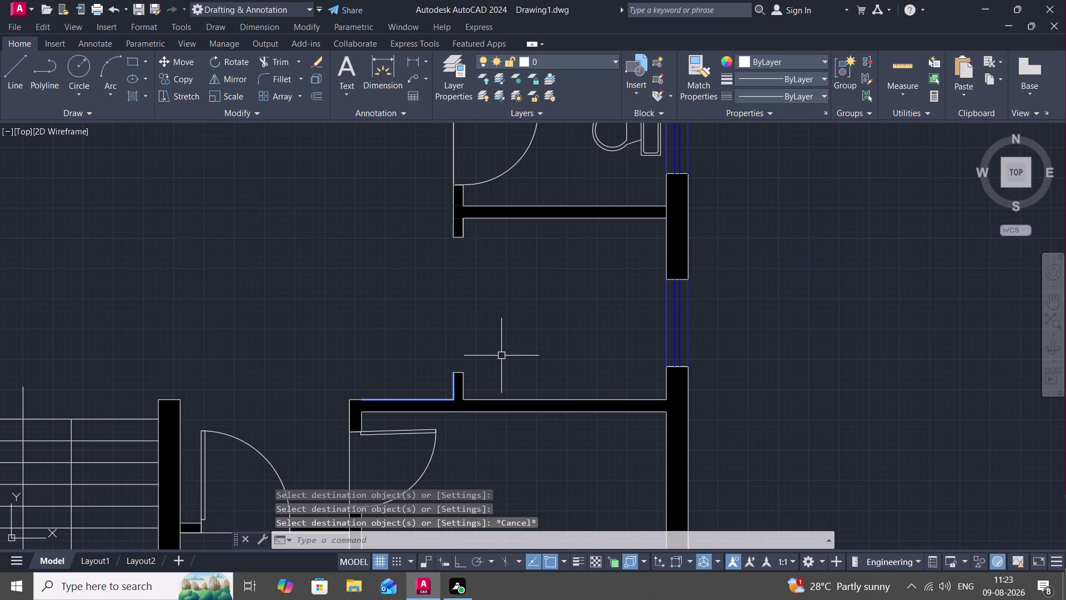
Clear any pending commands with repeated Escape.
key(Escape)
key(Escape)
key(Escape)
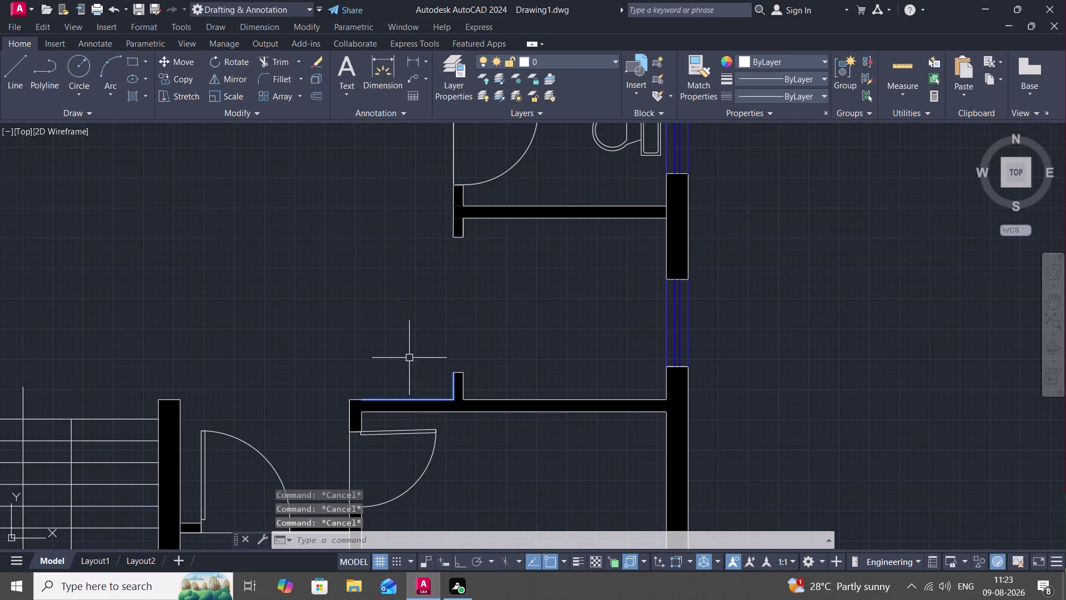
scroll(down, 3)
key(Escape)
key(Escape)
key(Escape)
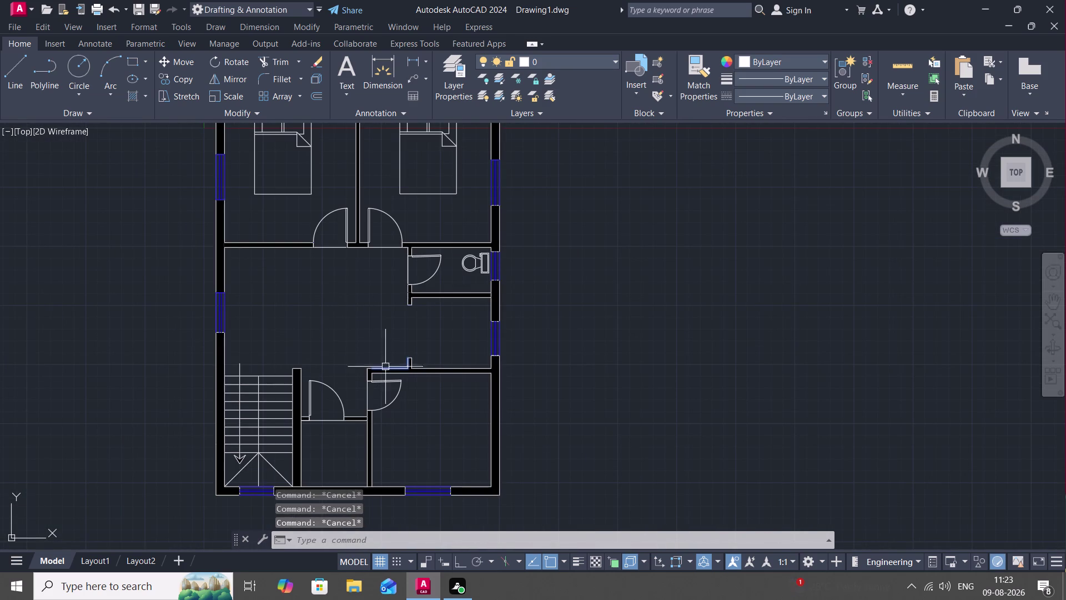
scroll(up, 3)
key(Escape)
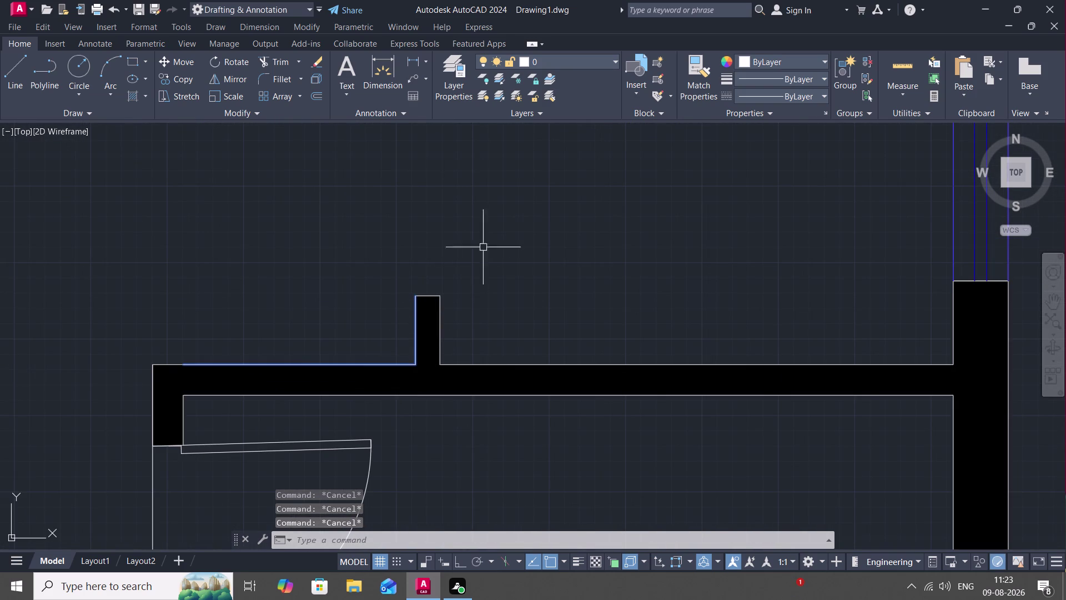
Select the remaining blue wall lines, change the Color dropdown, and clear the selection.
click(706, 51)
click(417, 332)
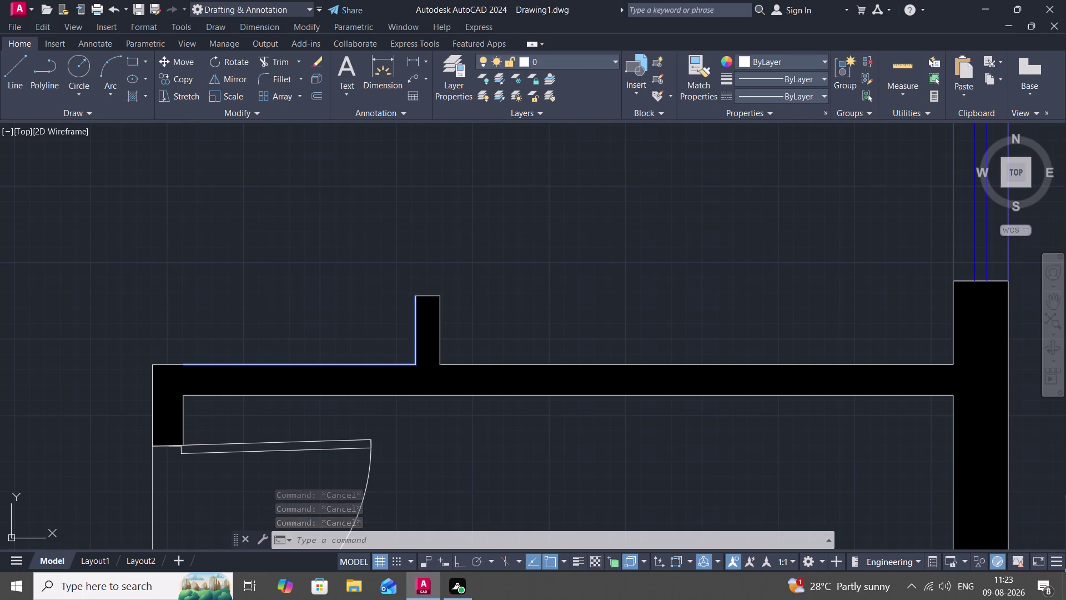
click(747, 62)
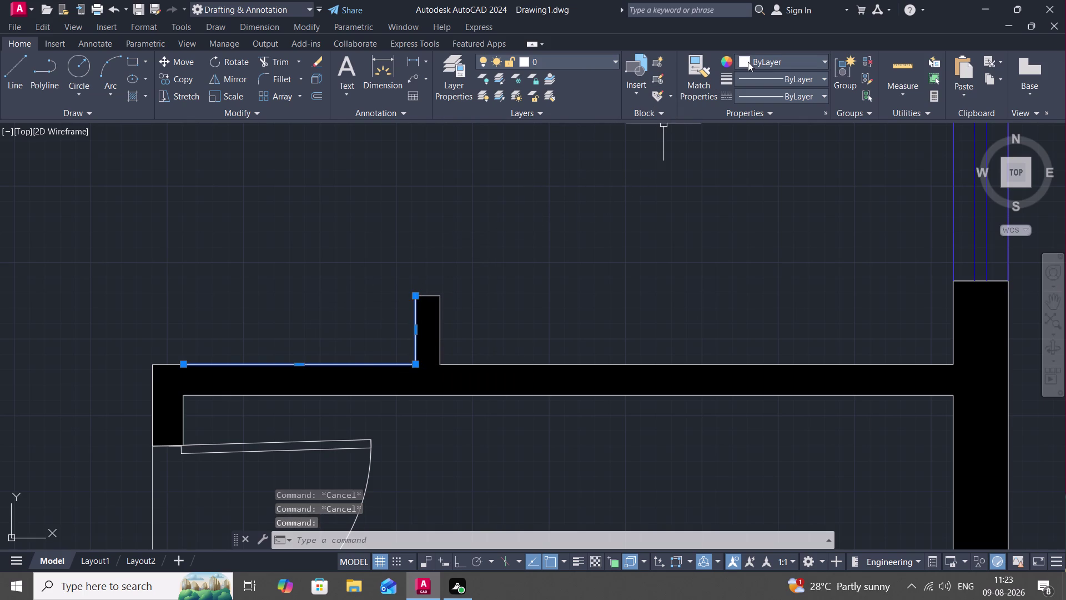
click(742, 80)
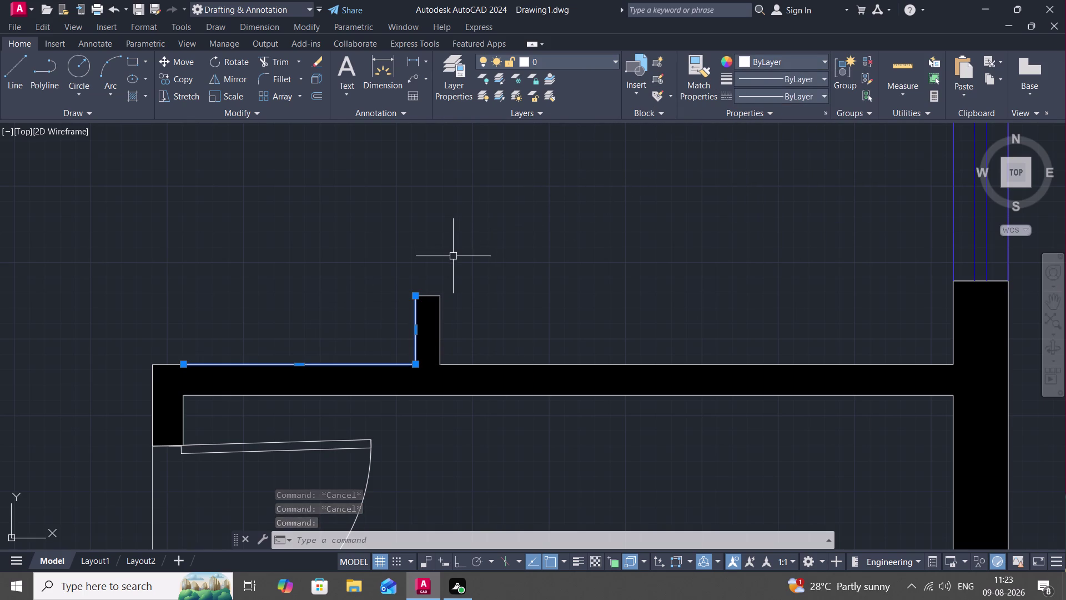
key(Escape)
scroll(down, 3)
scroll(down, 3)
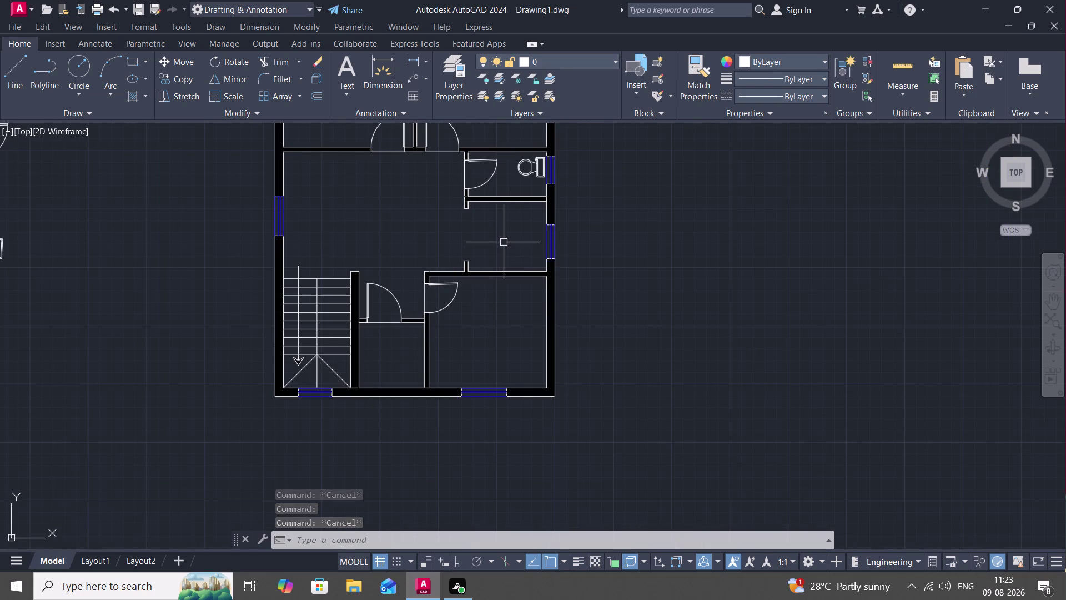
Keep the layer colour and draw a vertical line beside the bathroom wall up to the wall corner.
text(L)
key(space)
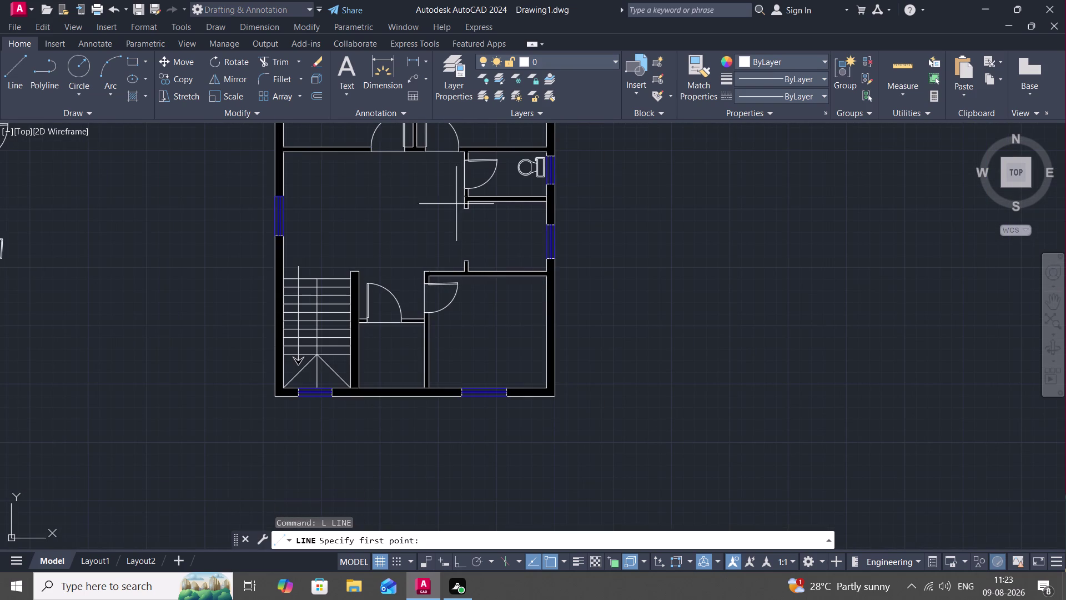
click(745, 56)
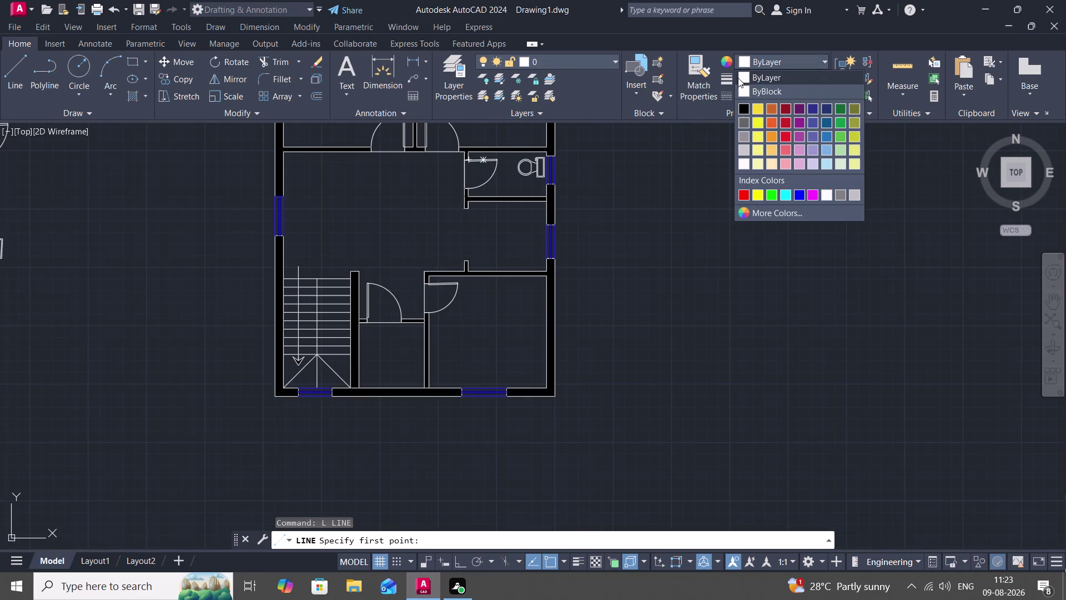
click(737, 77)
click(463, 261)
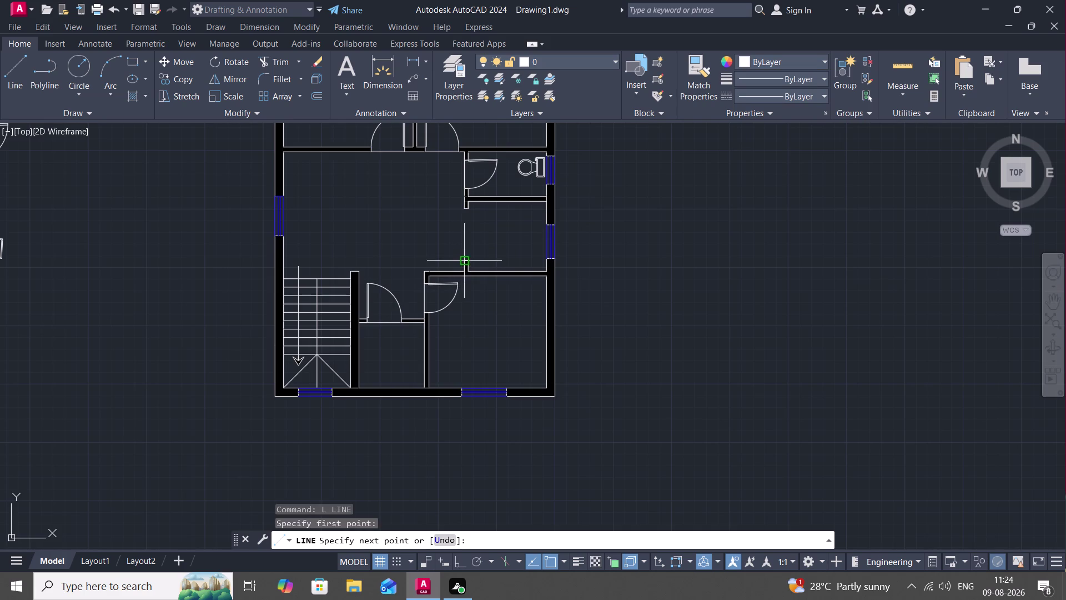
scroll(up, 3)
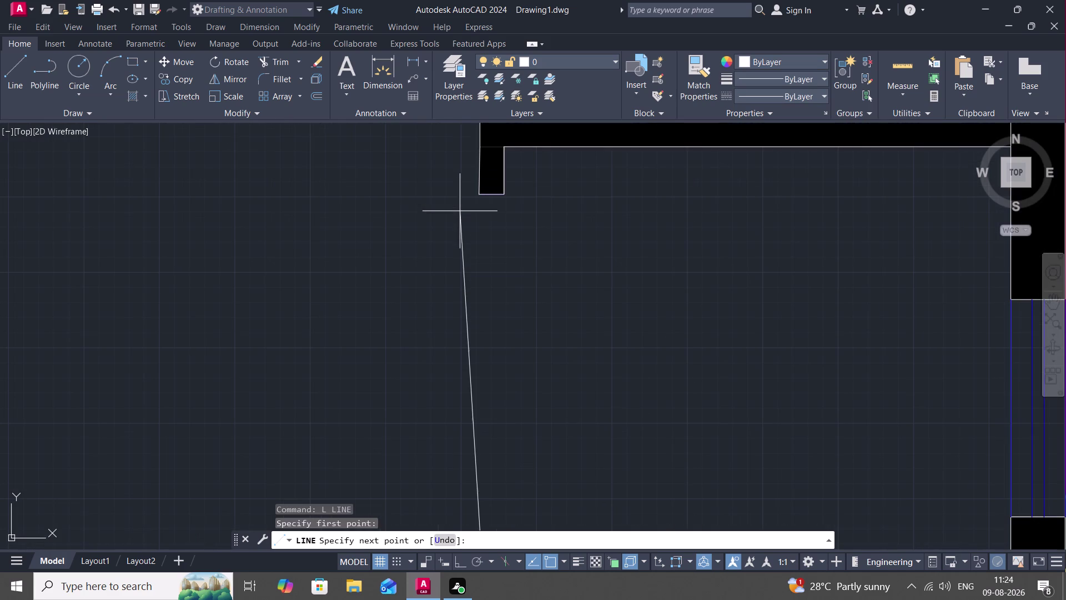
click(478, 194)
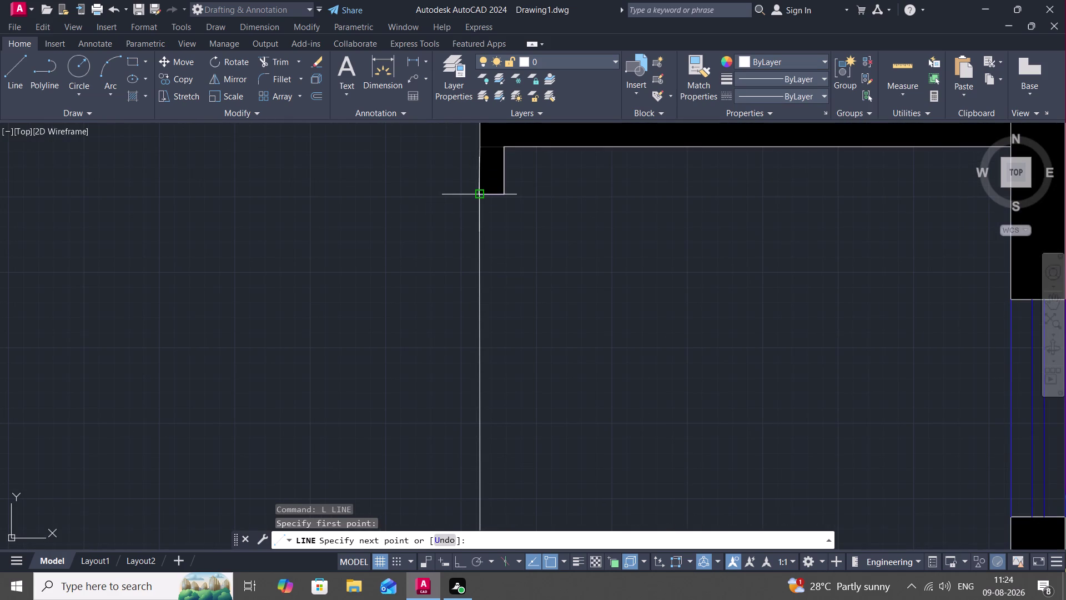
key(Escape)
scroll(down, 3)
scroll(down, 3)
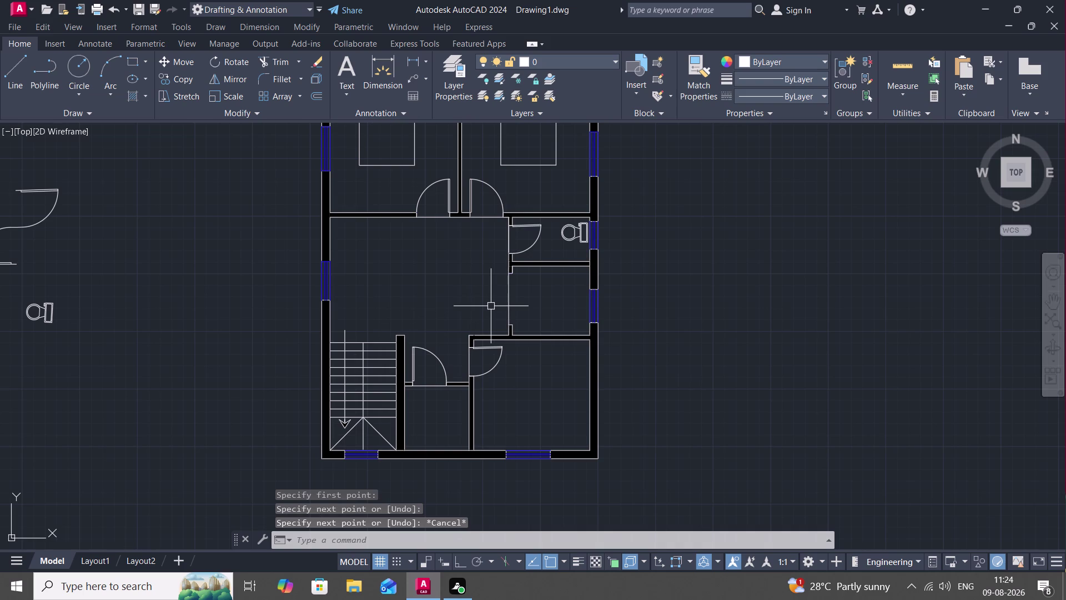
With Ortho on, draw the enclosure: a horizontal line from the room's left wall, then down to the bottom wall.
key(l)
key(space)
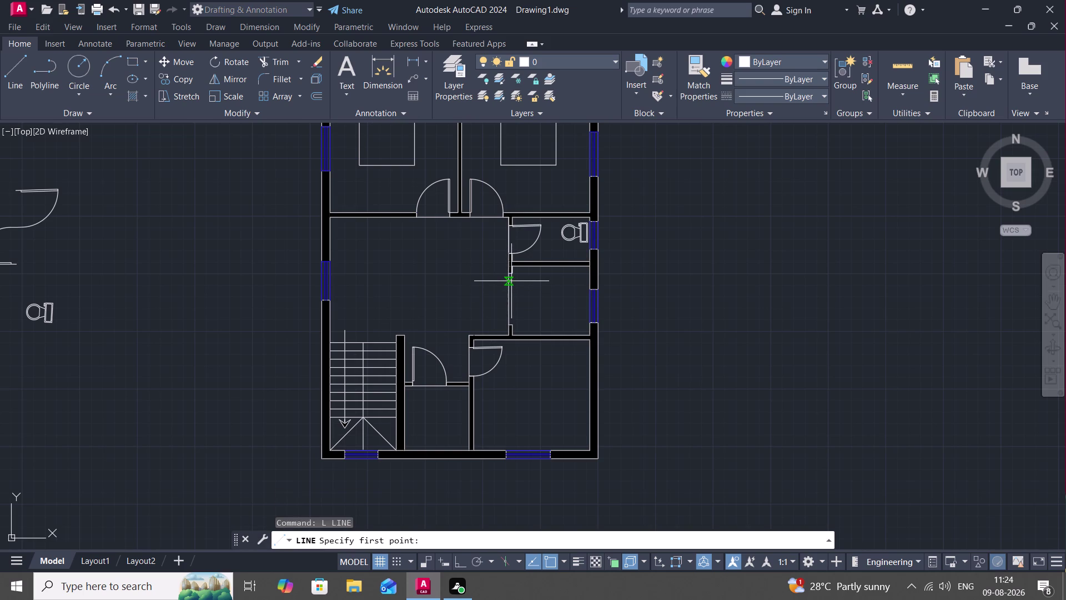
scroll(up, 3)
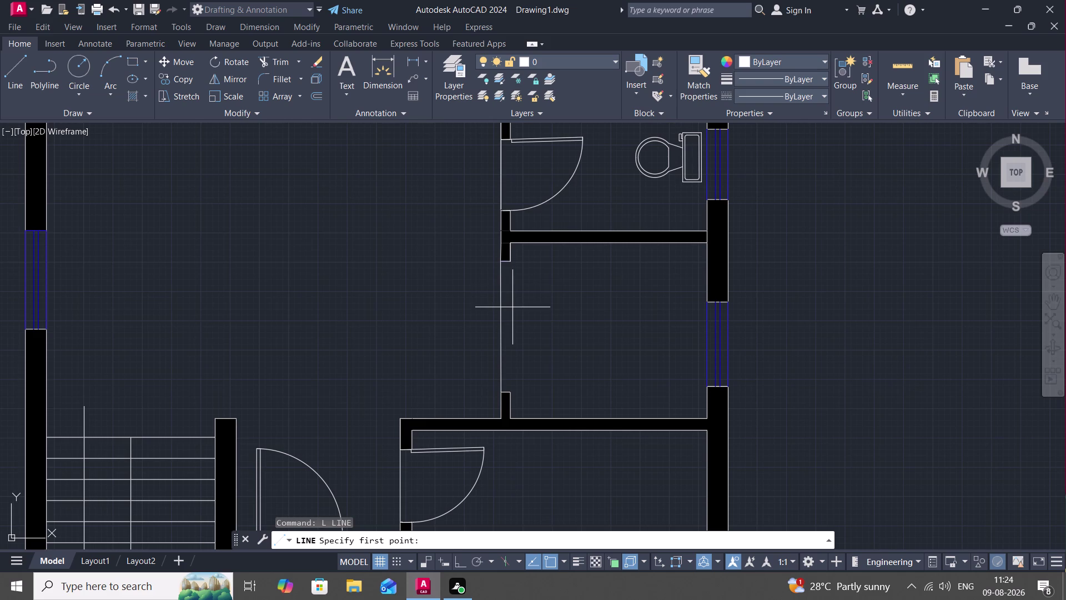
click(512, 307)
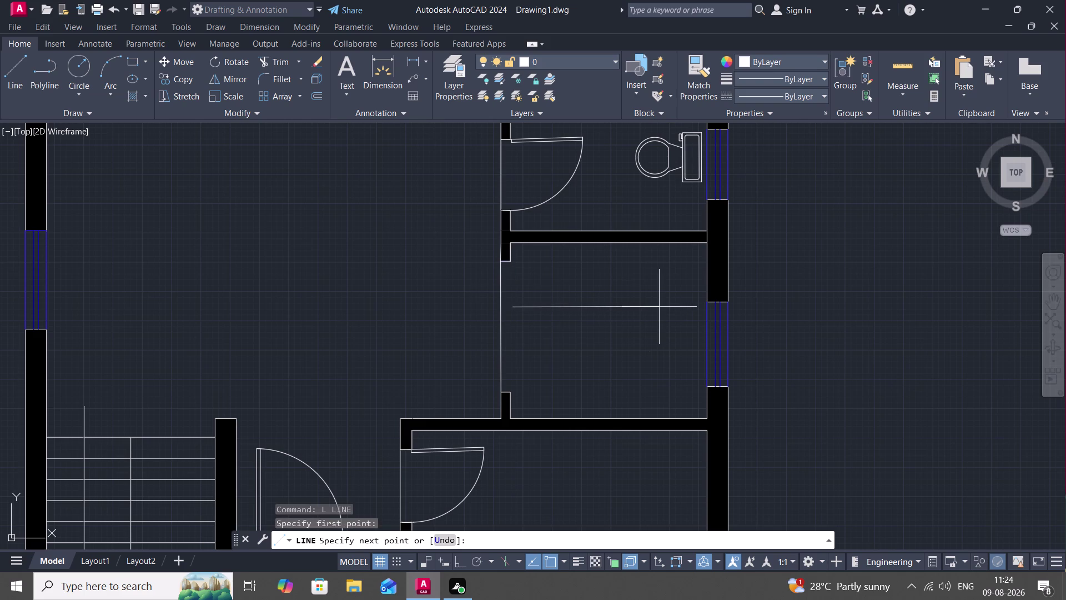
key(F8)
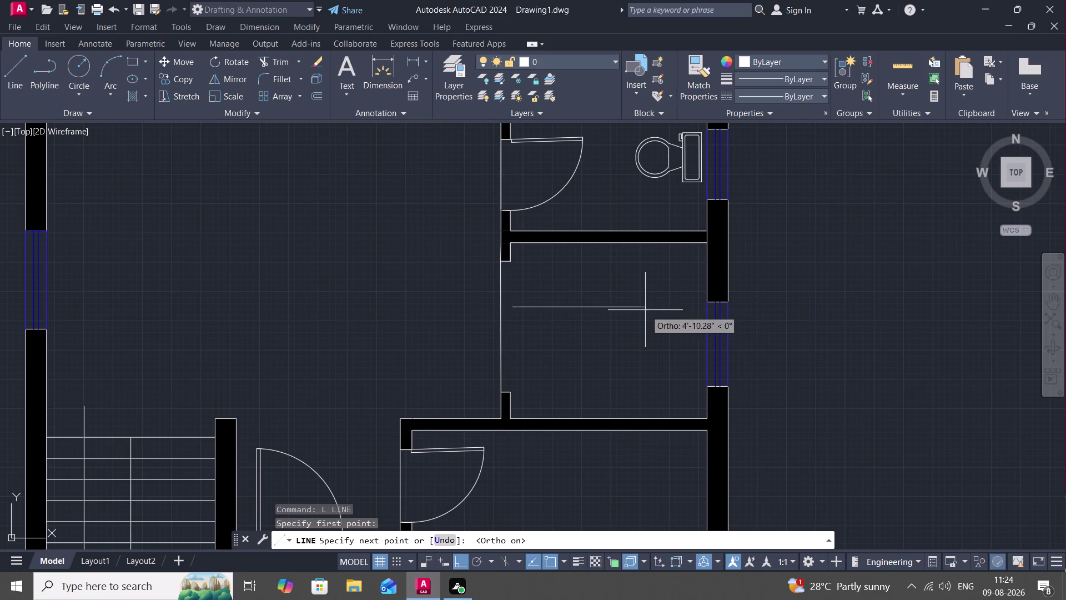
click(640, 311)
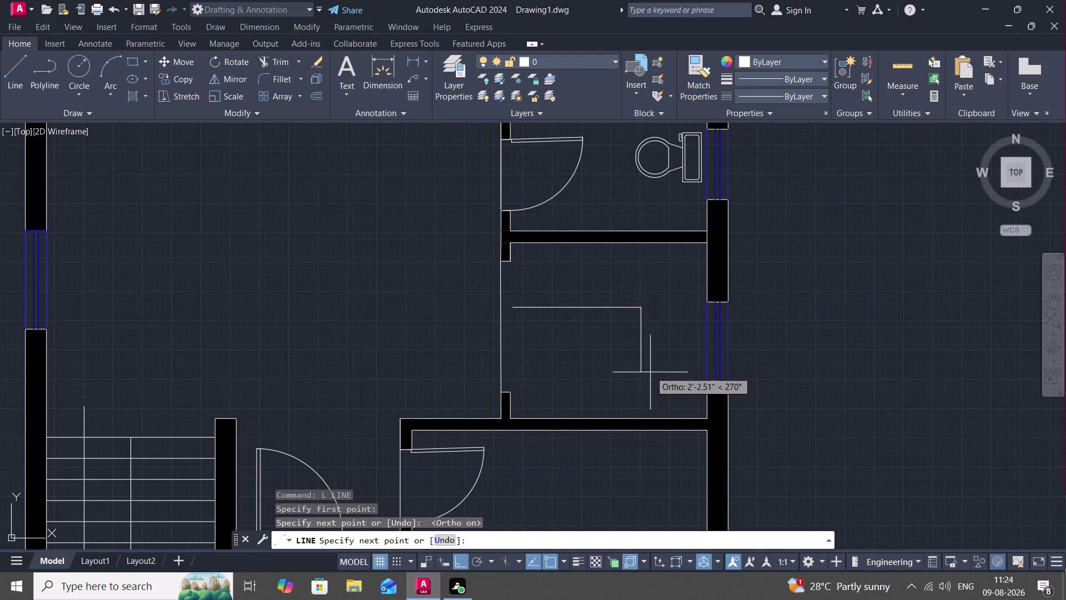
click(641, 417)
key(space)
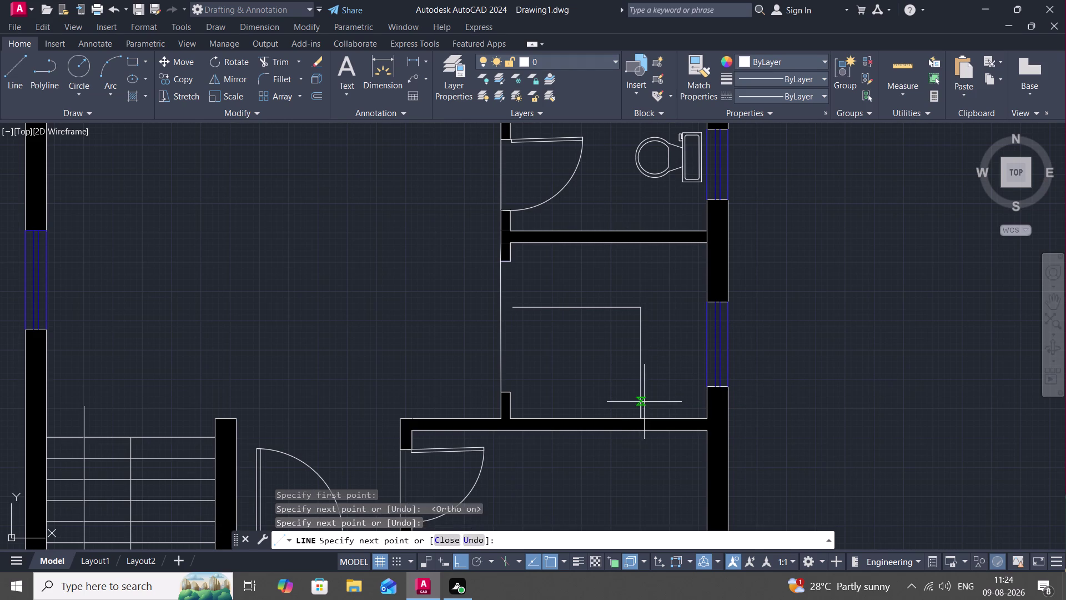
Draw the narrow wall strip's short edges, including a parallel line up to the wall stub.
key(l)
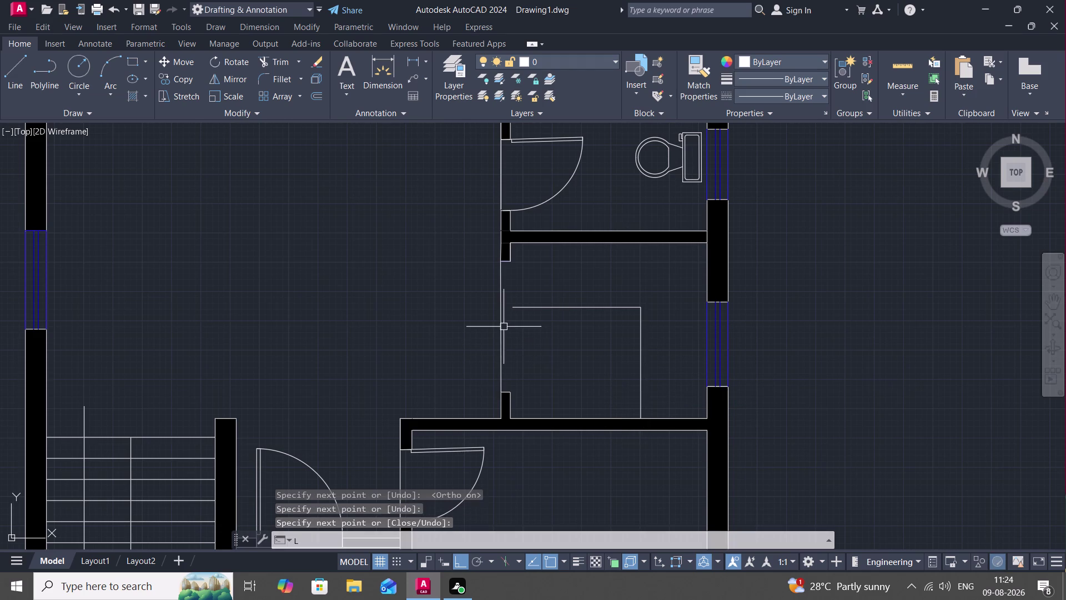
key(space)
click(515, 308)
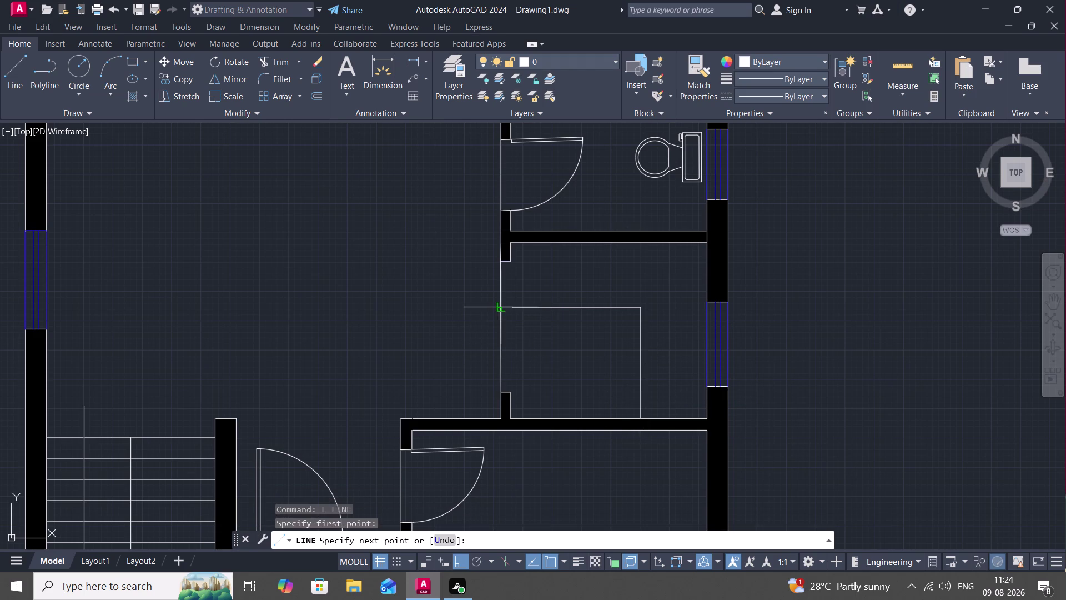
click(502, 306)
key(space)
key(space)
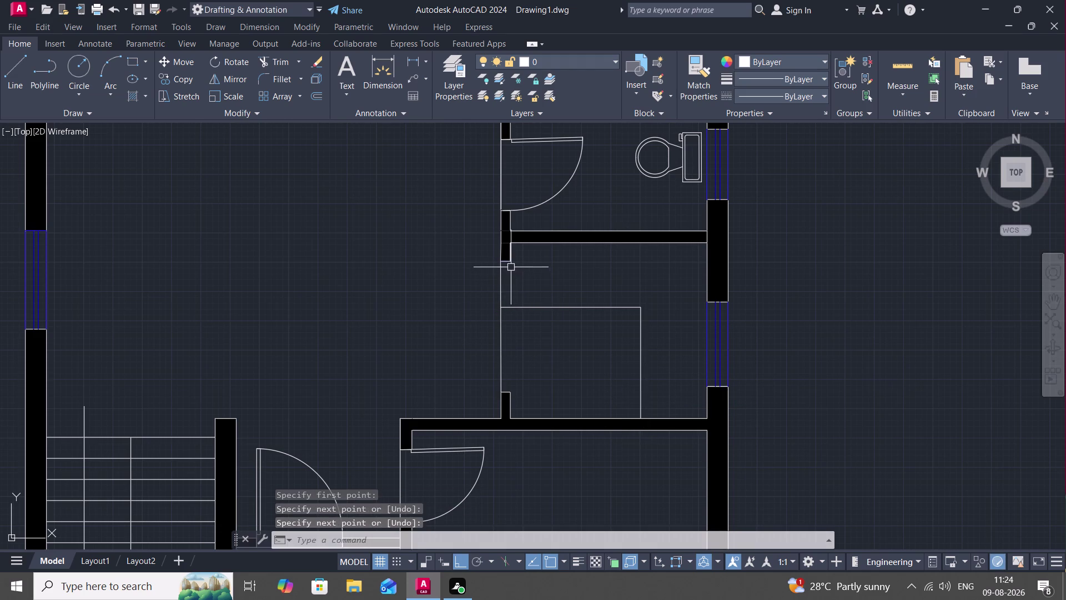
click(510, 262)
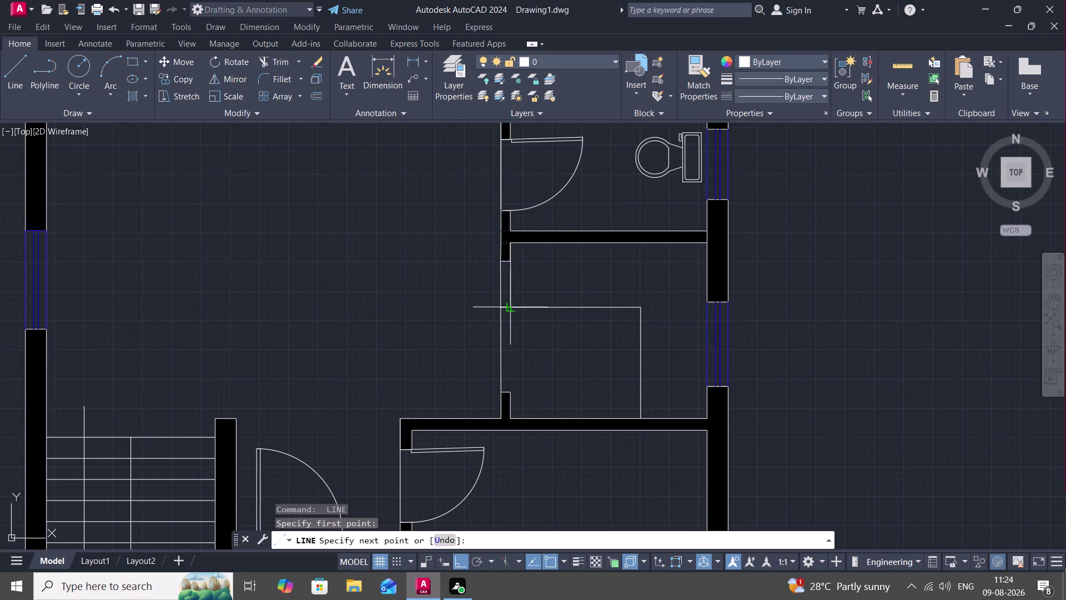
click(511, 307)
key(Escape)
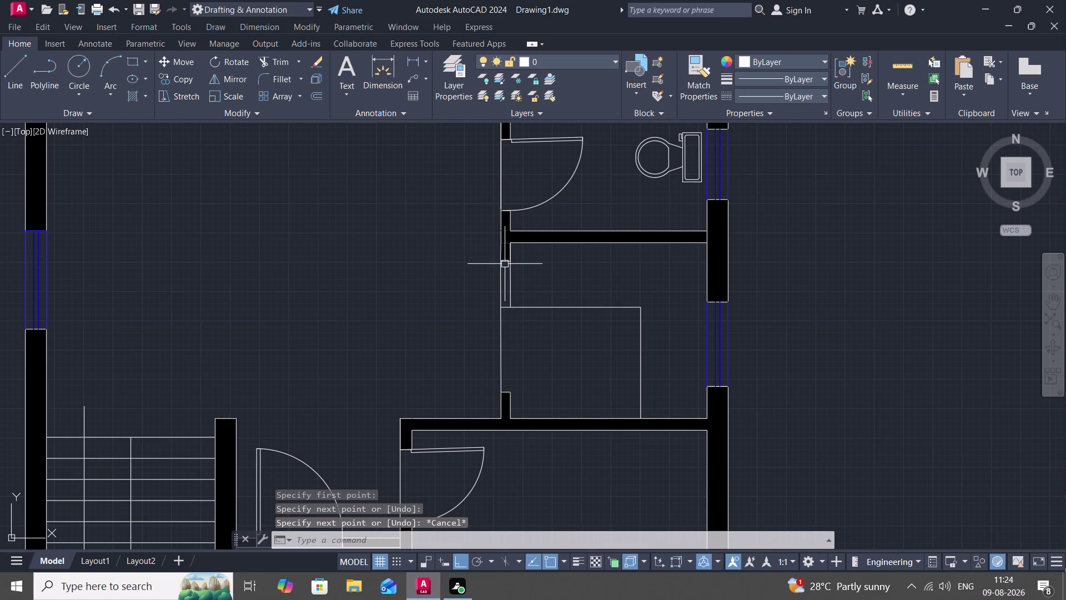
scroll(up, 3)
scroll(down, 3)
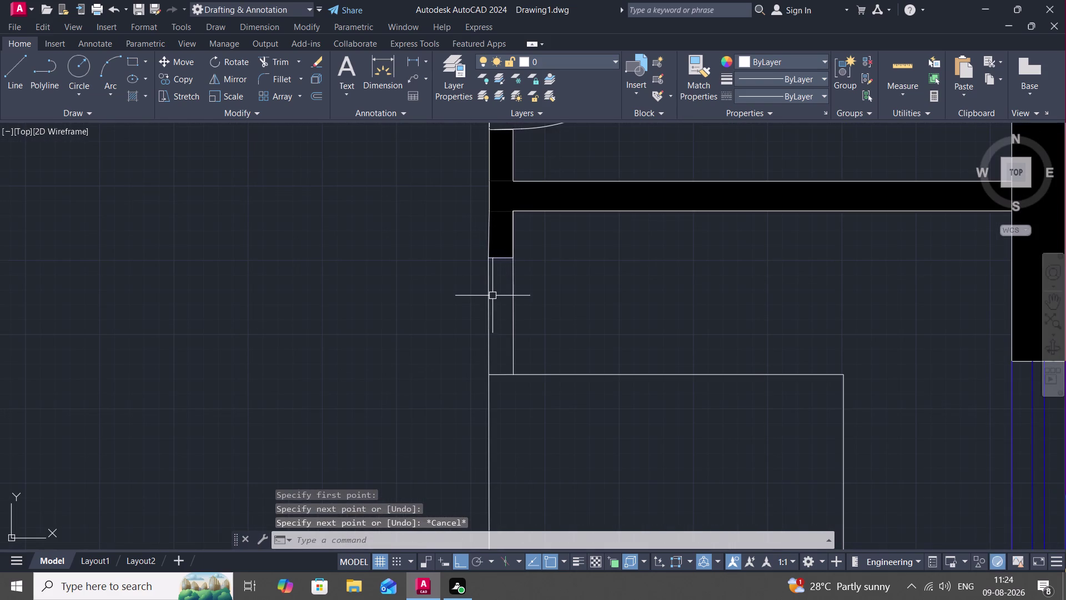
click(488, 297)
key(Escape)
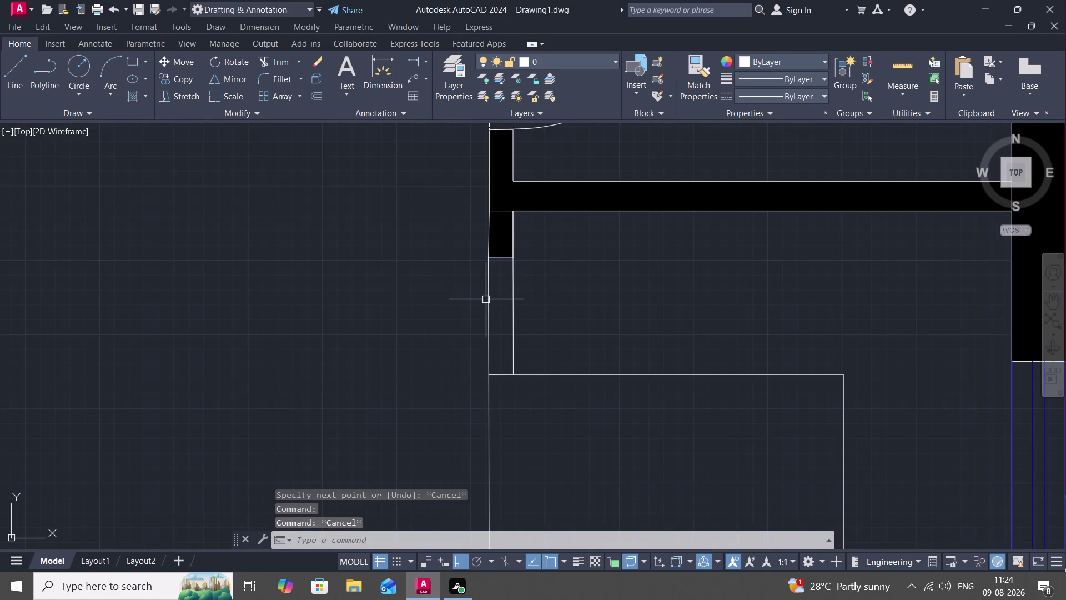
Try splitting the wall strip's left edge with BREAKATPOINT, then abandon the split.
text(BR)
text(E)
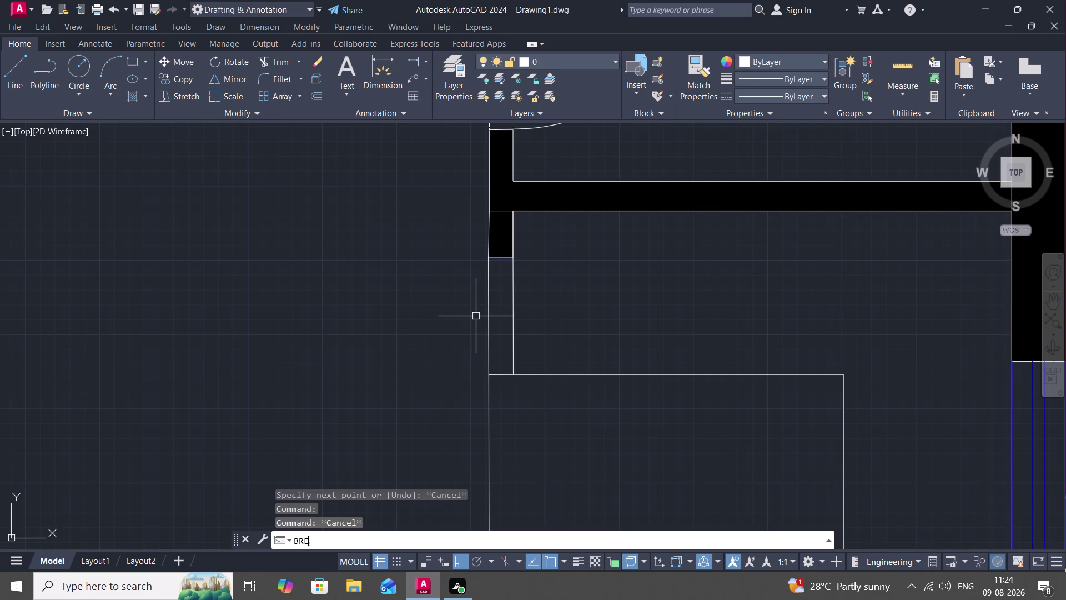
text(A)
key(space)
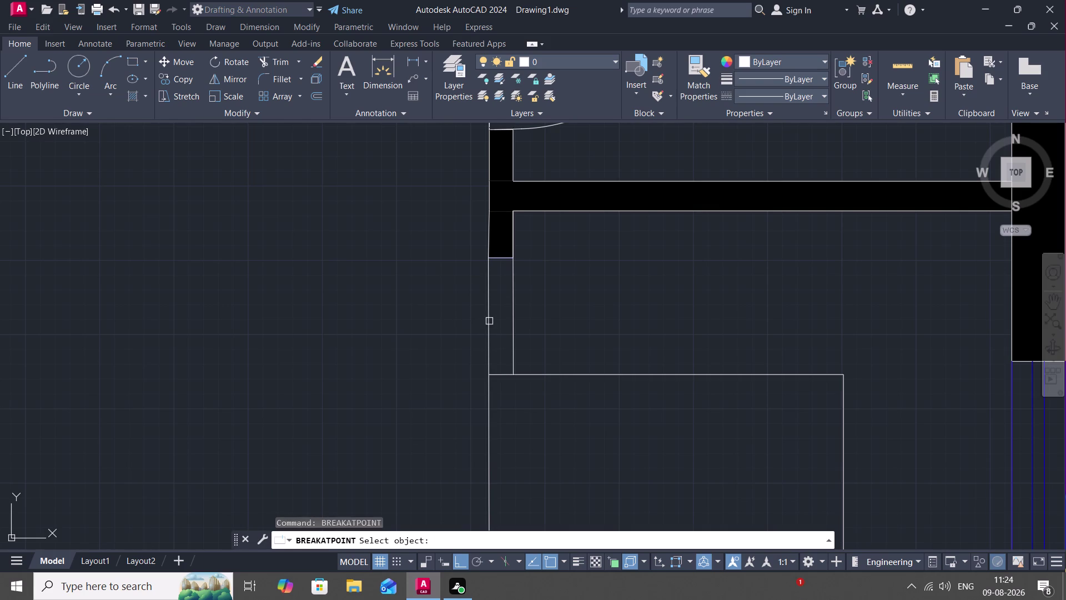
click(489, 321)
click(486, 375)
key(space)
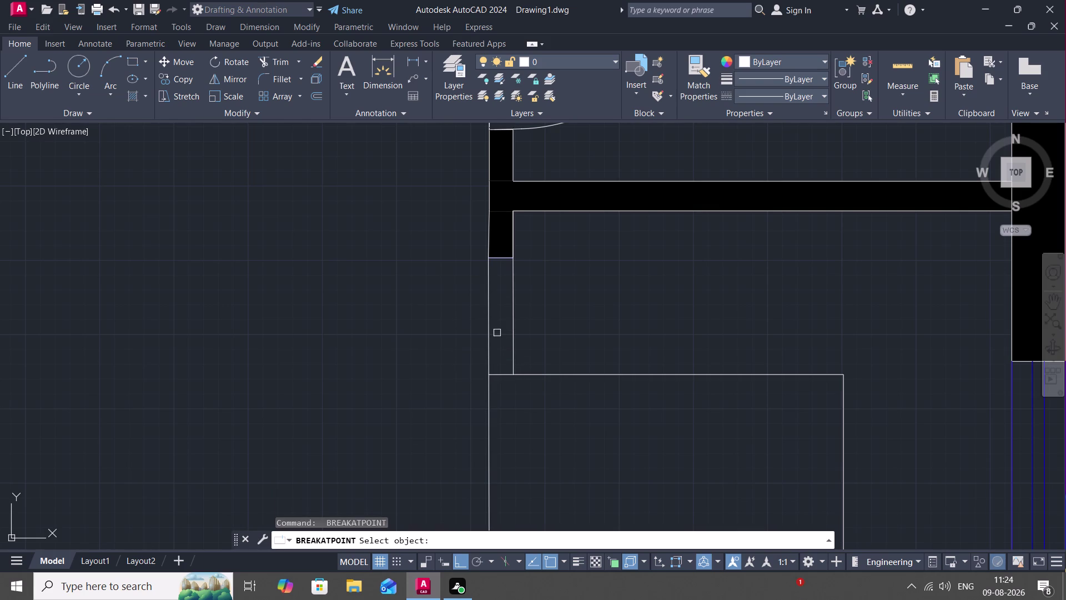
click(488, 333)
key(space)
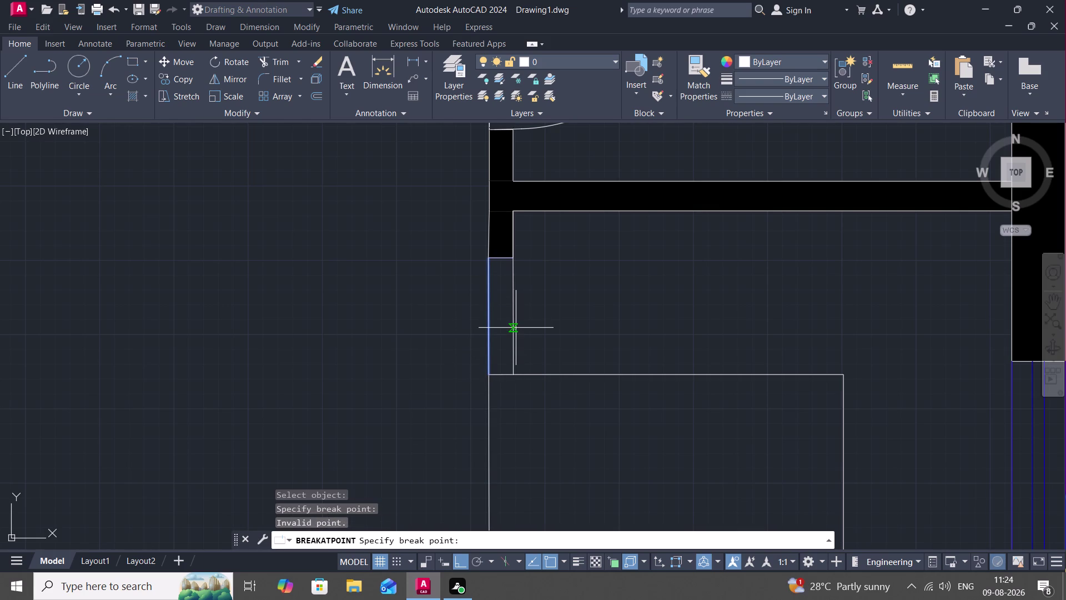
key(space)
key(Escape)
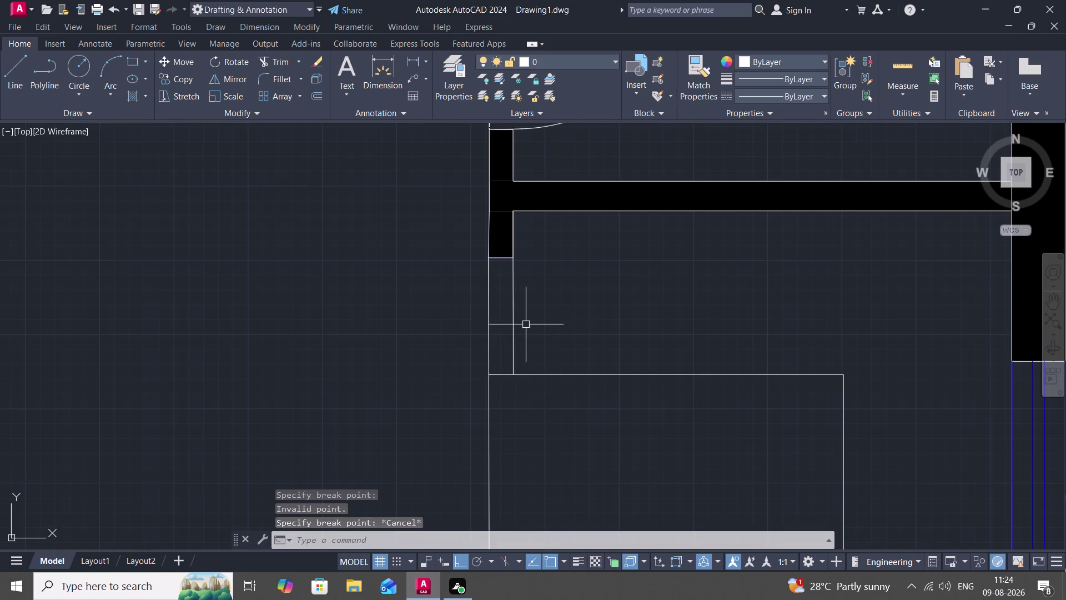
Split the strip's right edge at the wall corner, then try the bottom and top edges.
key(space)
click(513, 323)
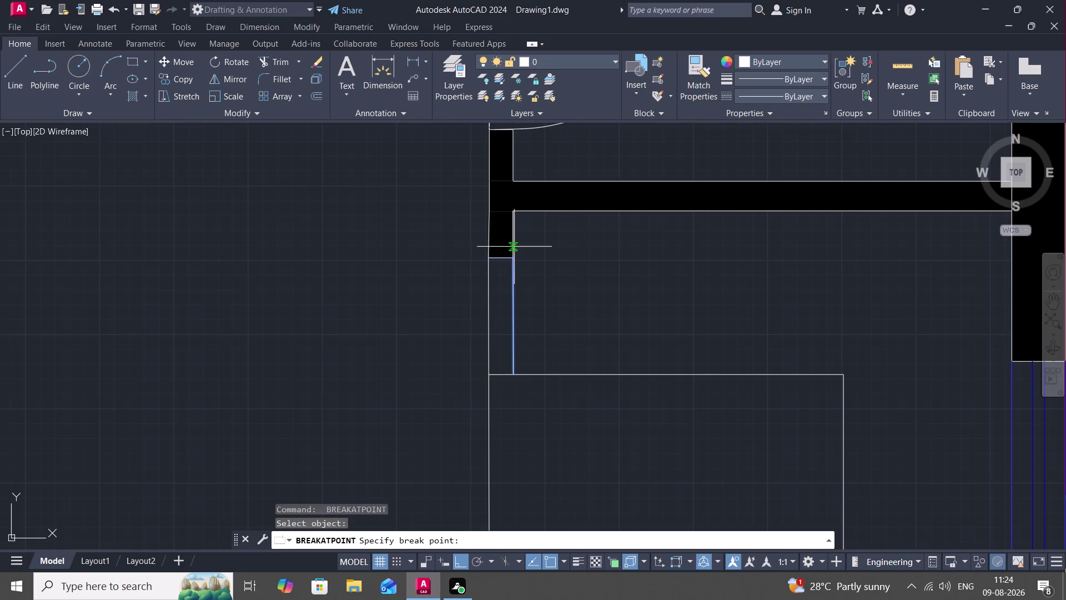
key(Escape)
key(space)
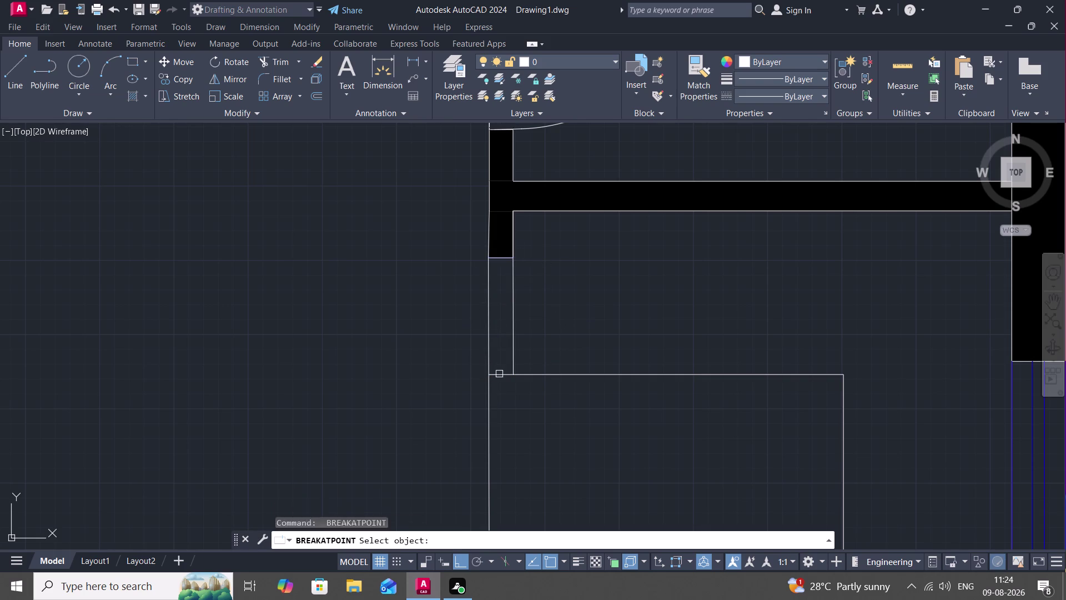
click(499, 373)
click(512, 373)
key(Escape)
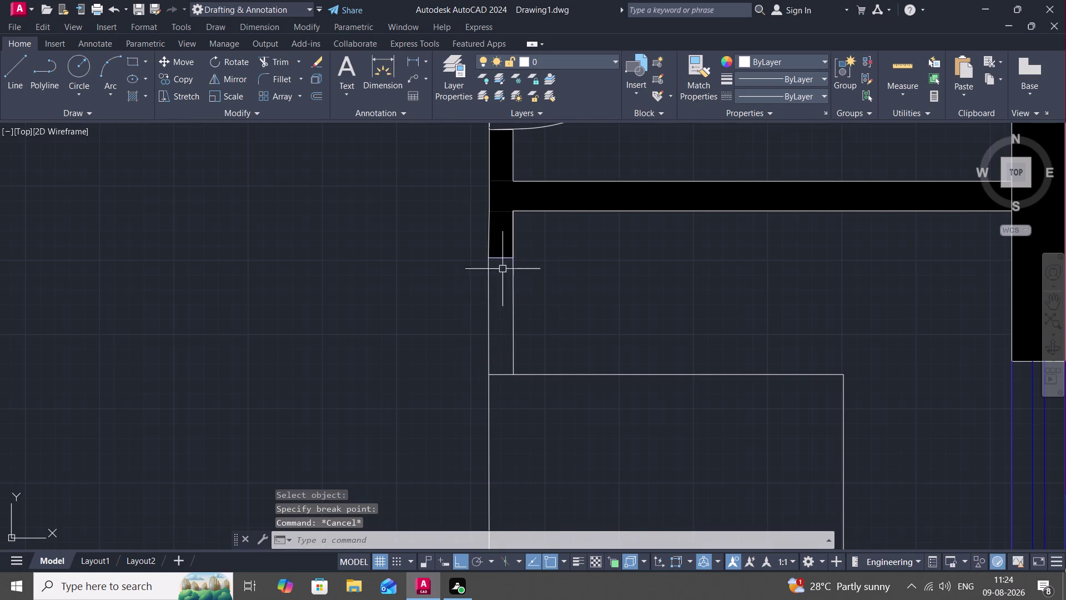
key(space)
click(500, 260)
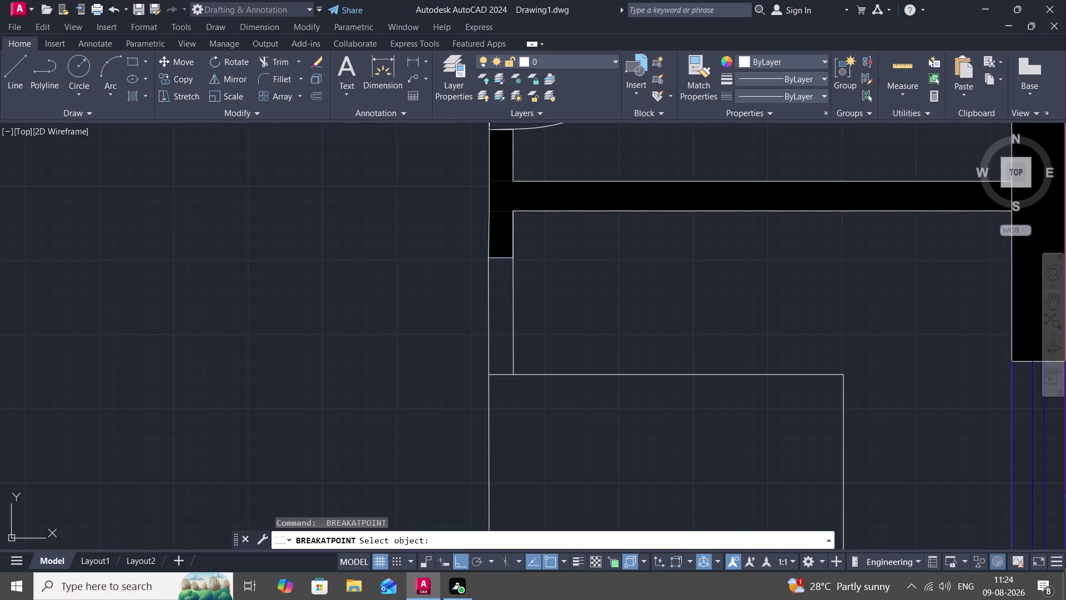
key(Escape)
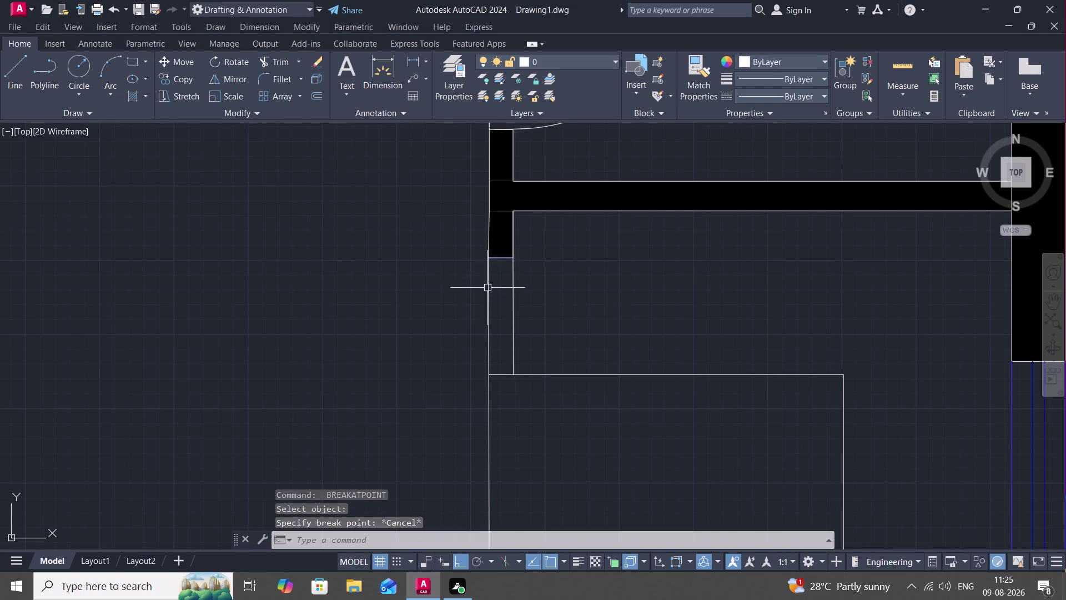
Join the strip's left, top, right and bottom edges into one polyline.
text(J)
key(space)
click(488, 288)
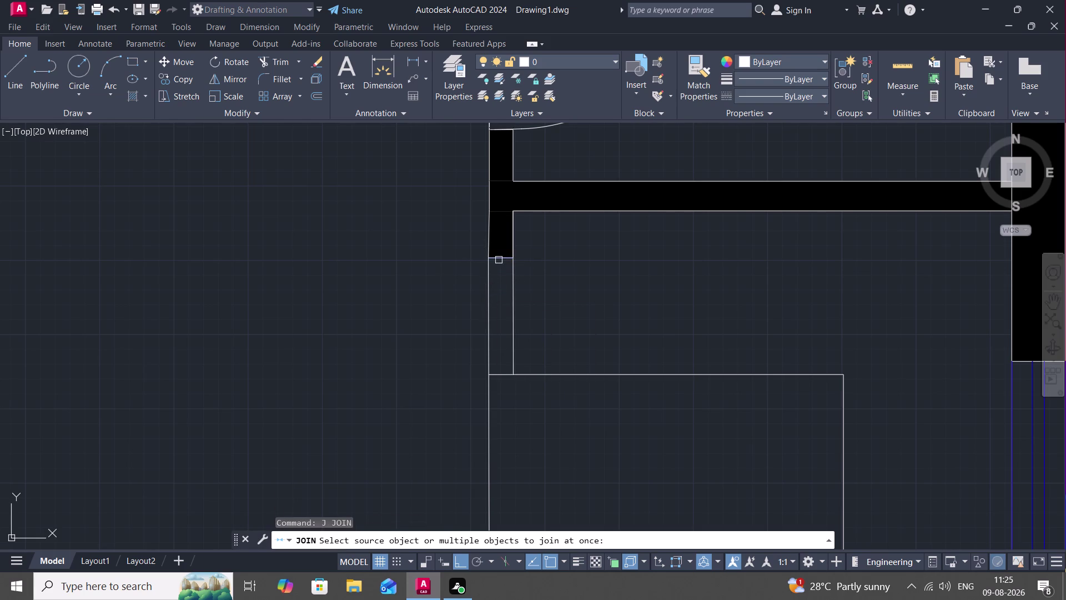
click(488, 282)
click(499, 260)
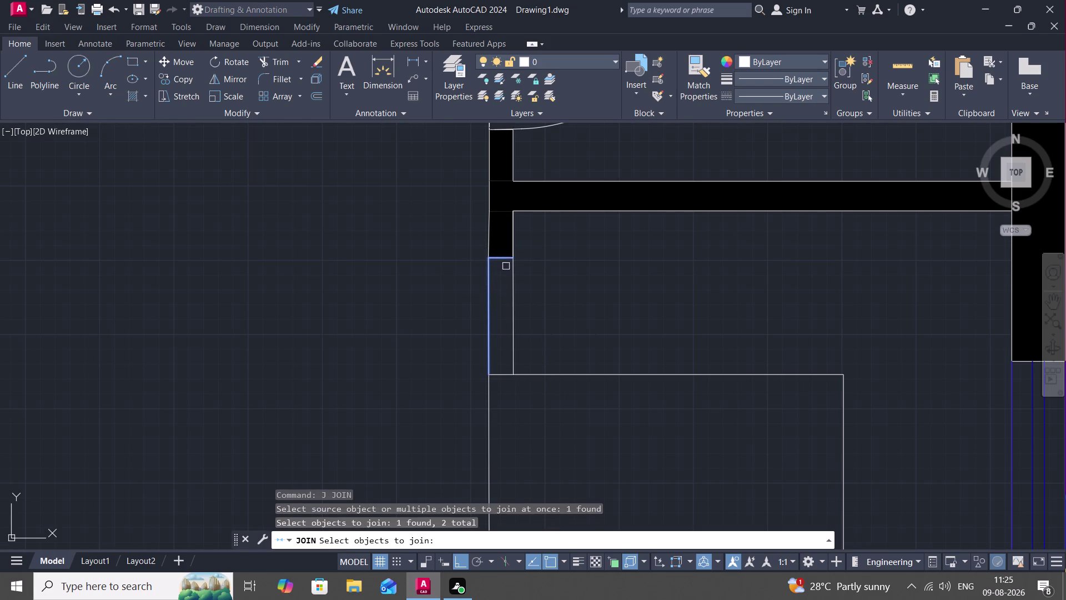
click(513, 280)
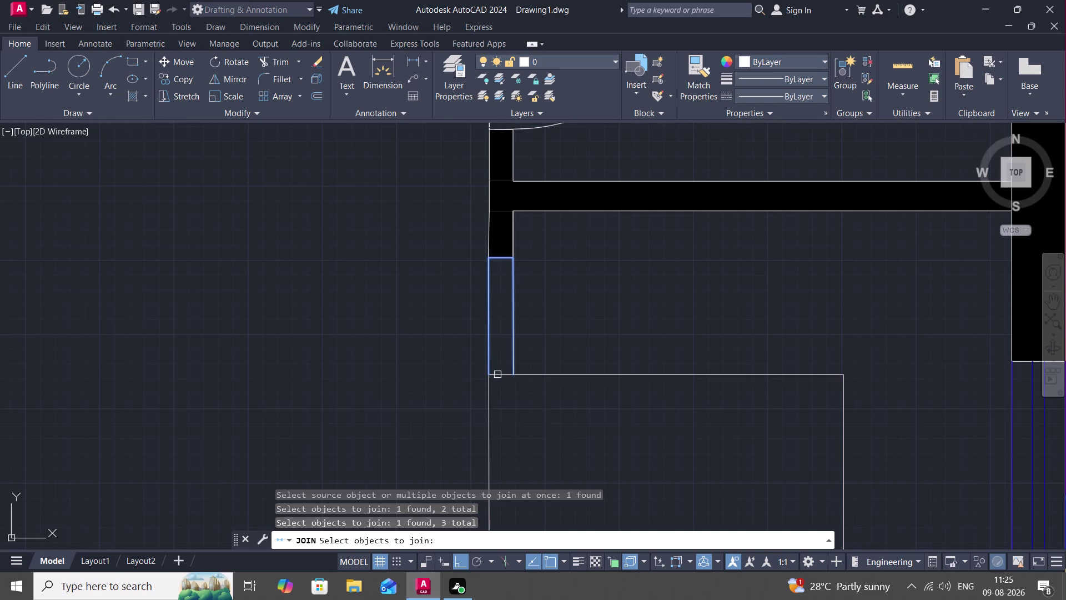
click(498, 374)
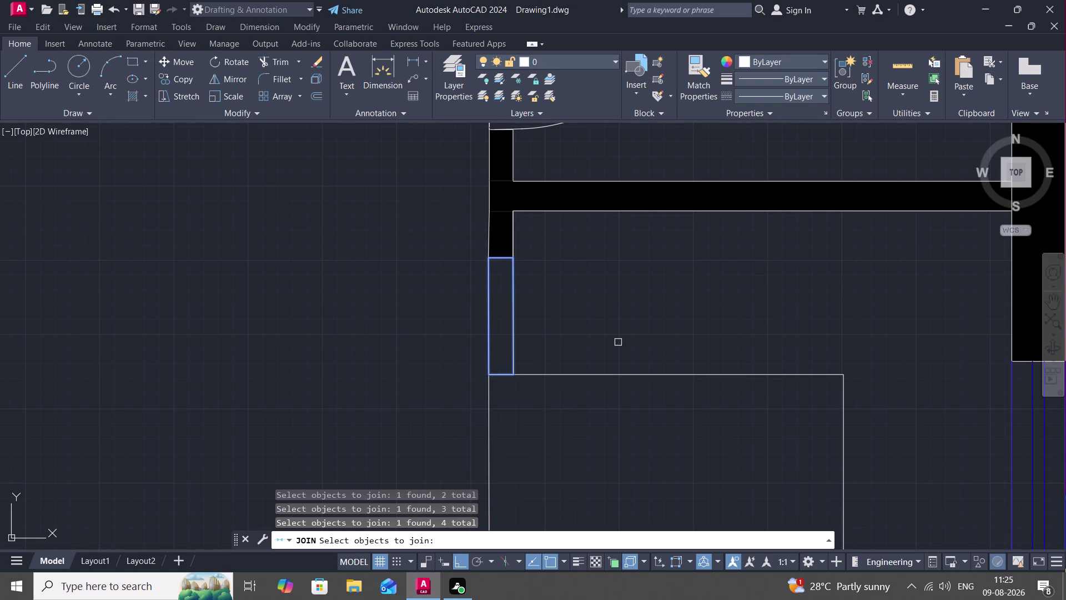
key(Return)
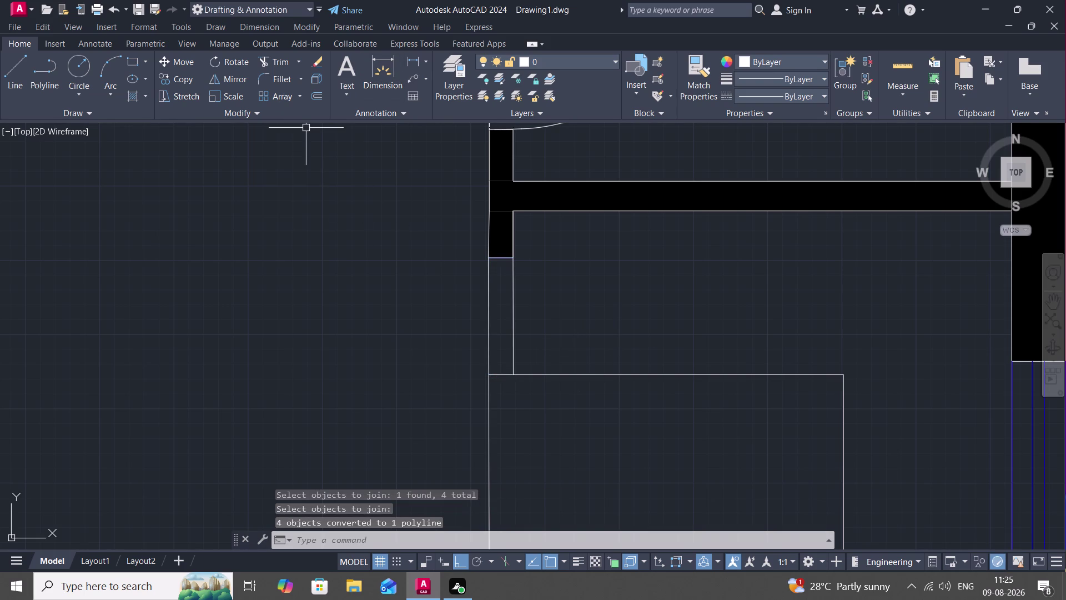
Hatch the lower wall outline with the SOLID pattern.
key(h)
key(space)
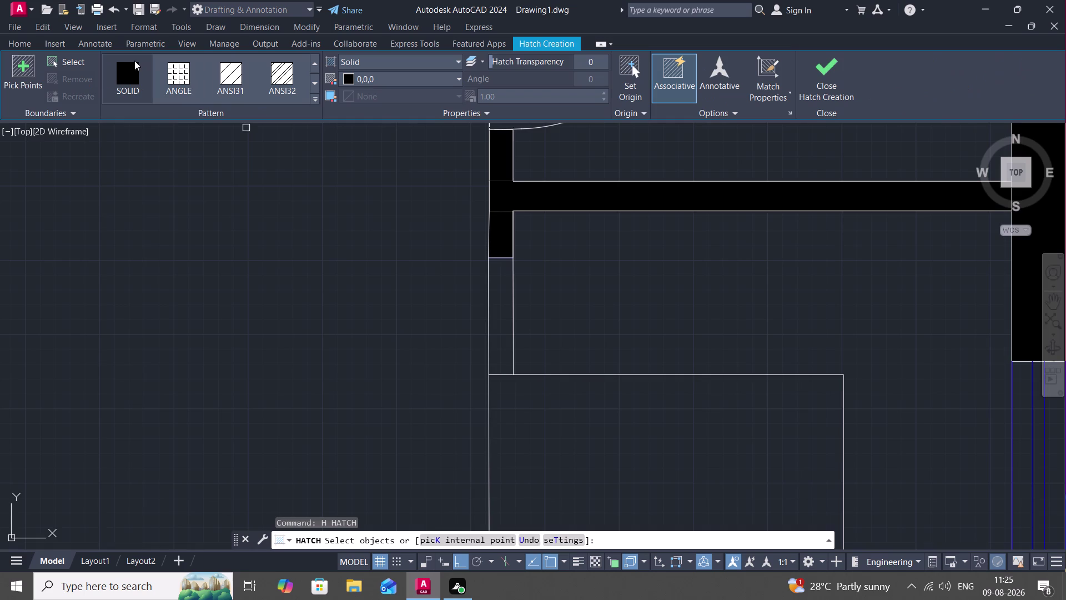
click(123, 79)
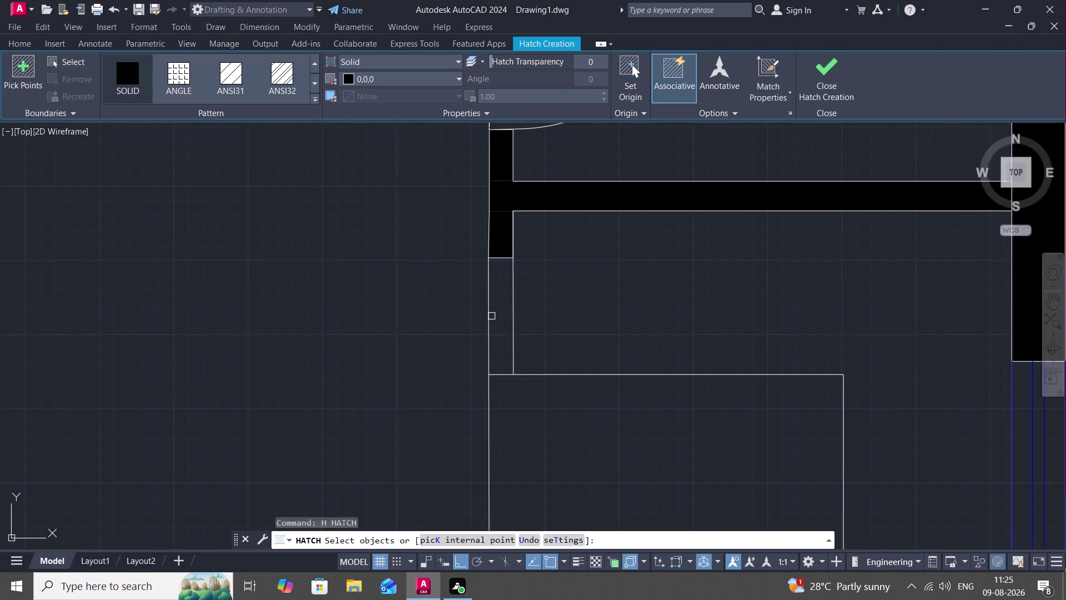
click(489, 311)
key(Escape)
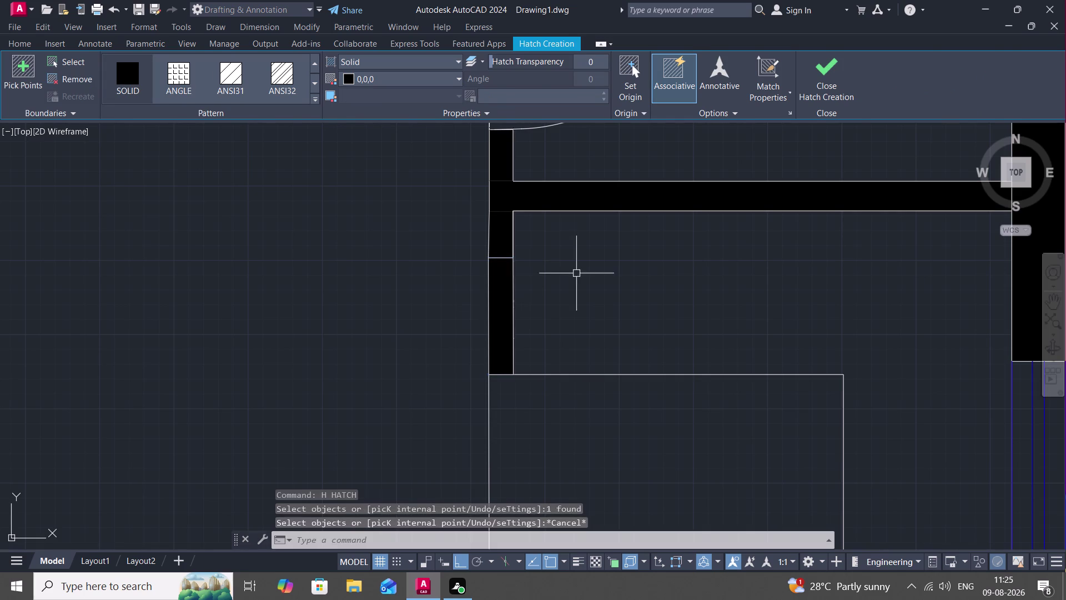
Trim the stray line crossing the left wall.
text(TR)
key(space)
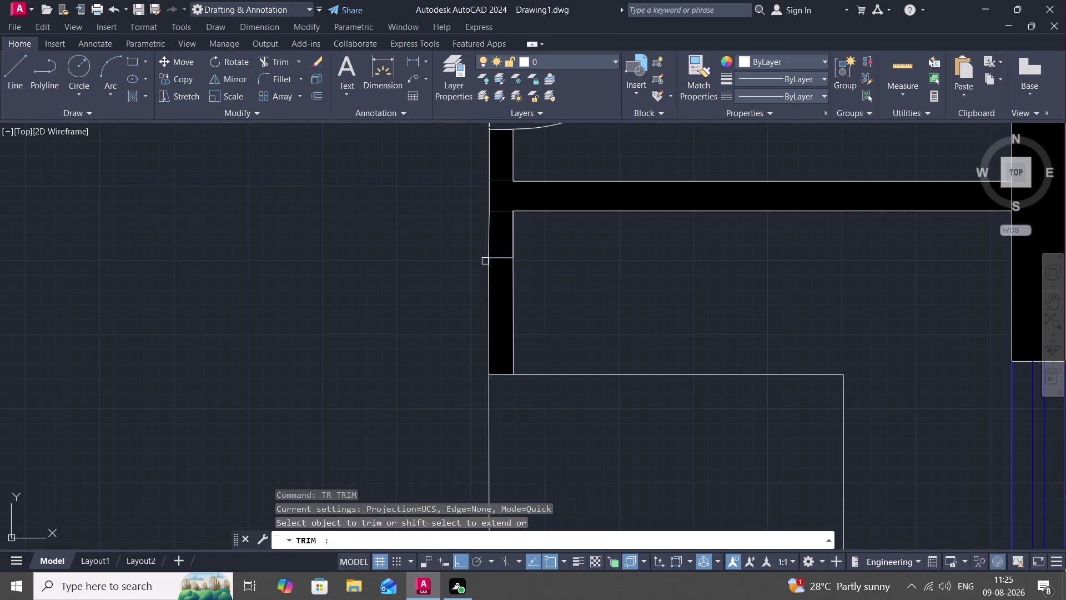
click(495, 258)
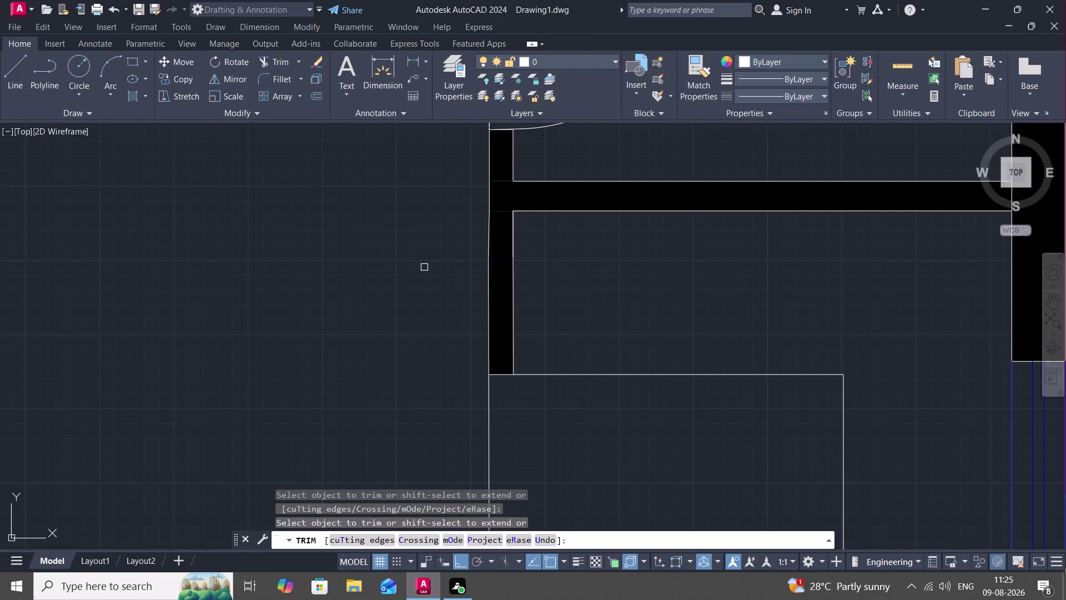
key(Escape)
scroll(up, 3)
scroll(down, 3)
scroll(up, 3)
scroll(down, 3)
scroll(up, 3)
scroll(down, 3)
scroll(up, 3)
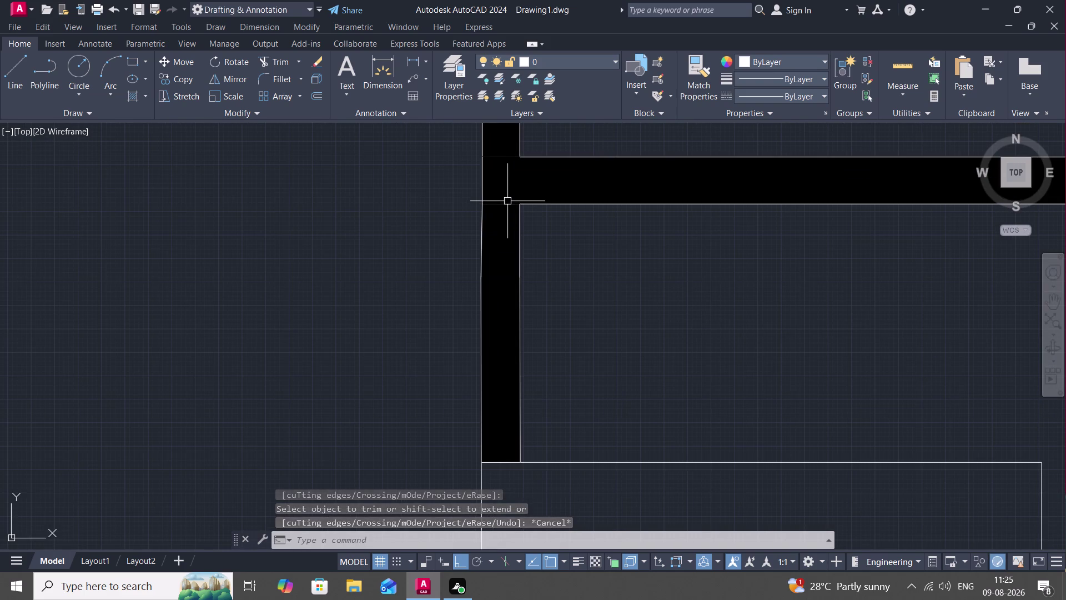
Retry the trim at the wall junction, undo it, and cancel.
key(space)
click(503, 208)
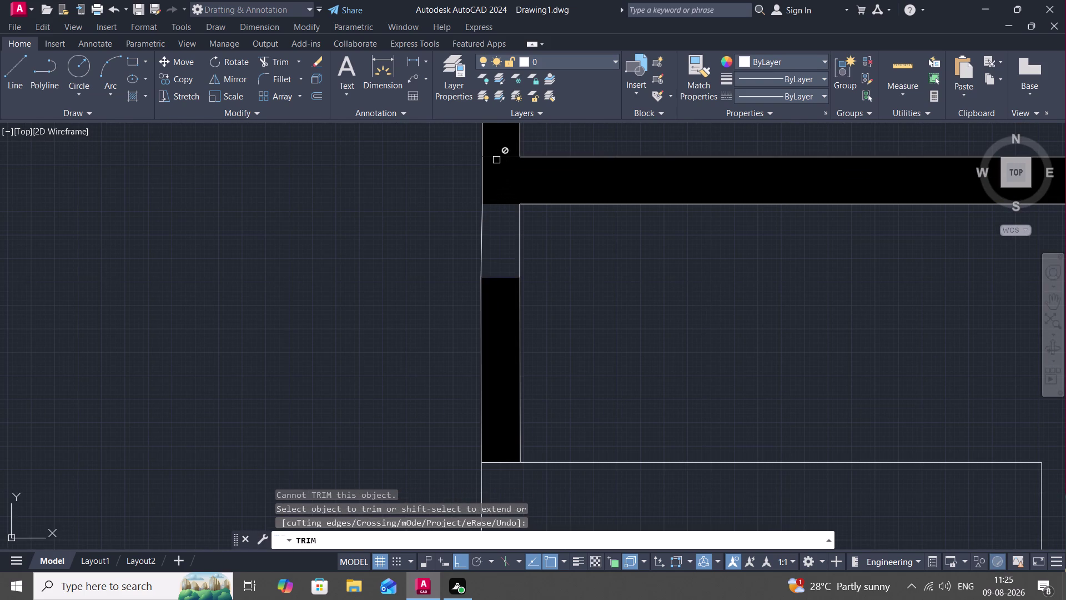
key(ctrl+z)
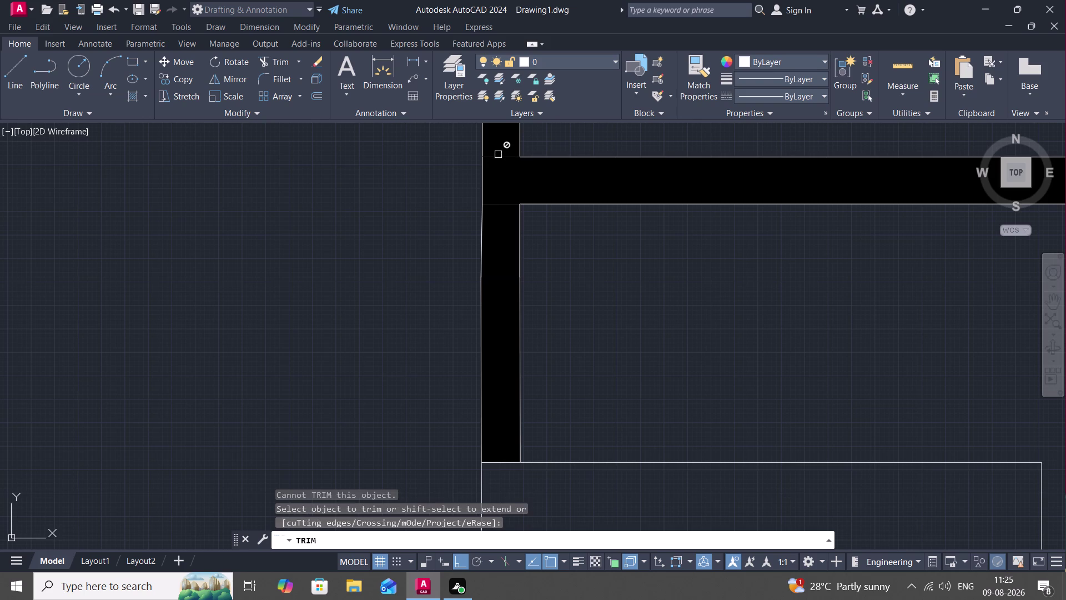
scroll(up, 3)
scroll(up, 3)
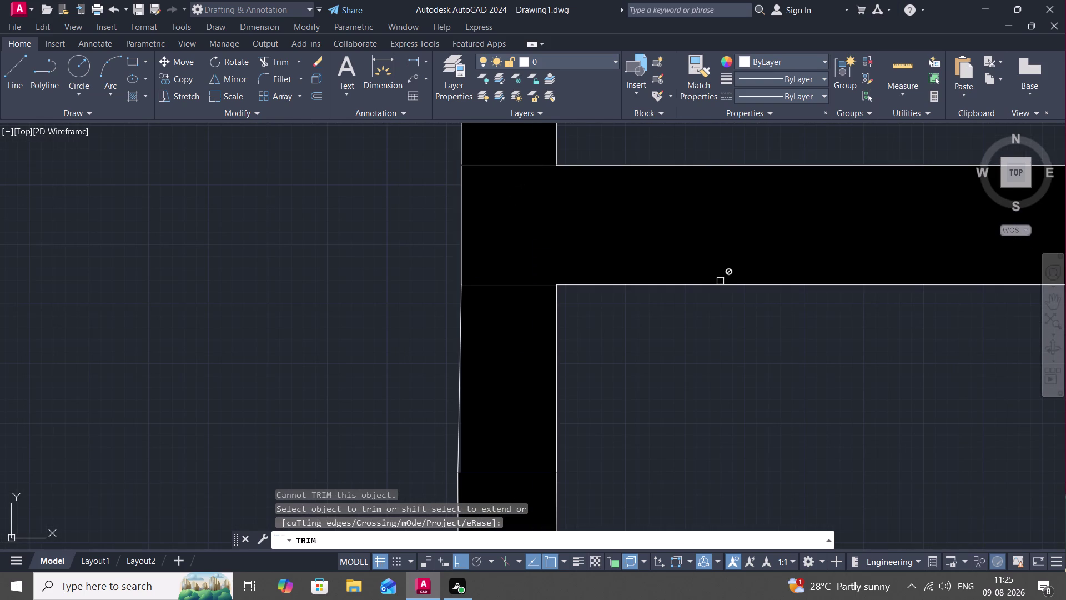
scroll(up, 3)
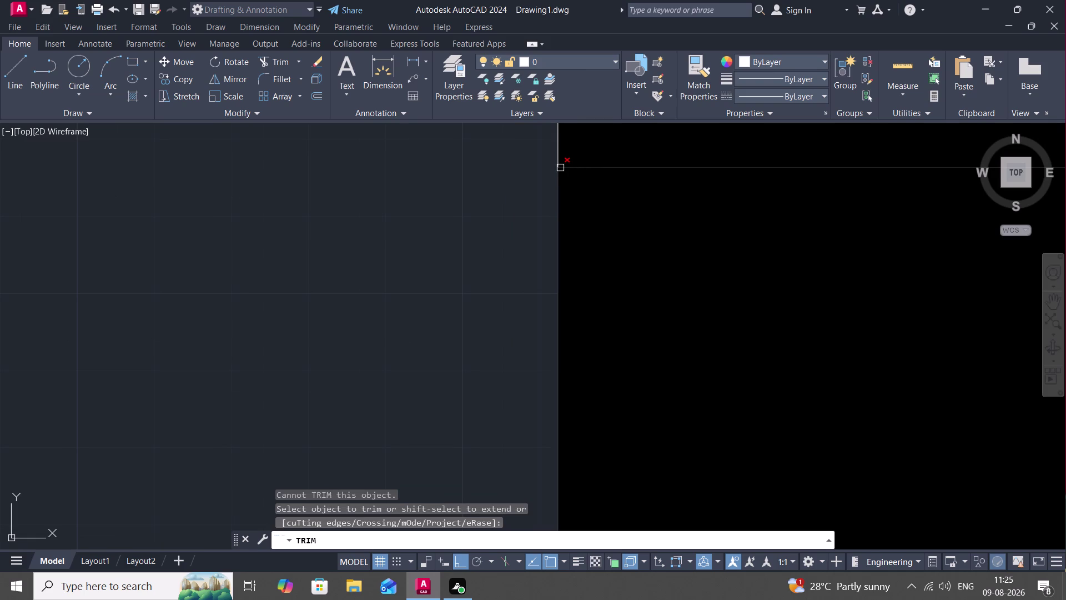
key(Escape)
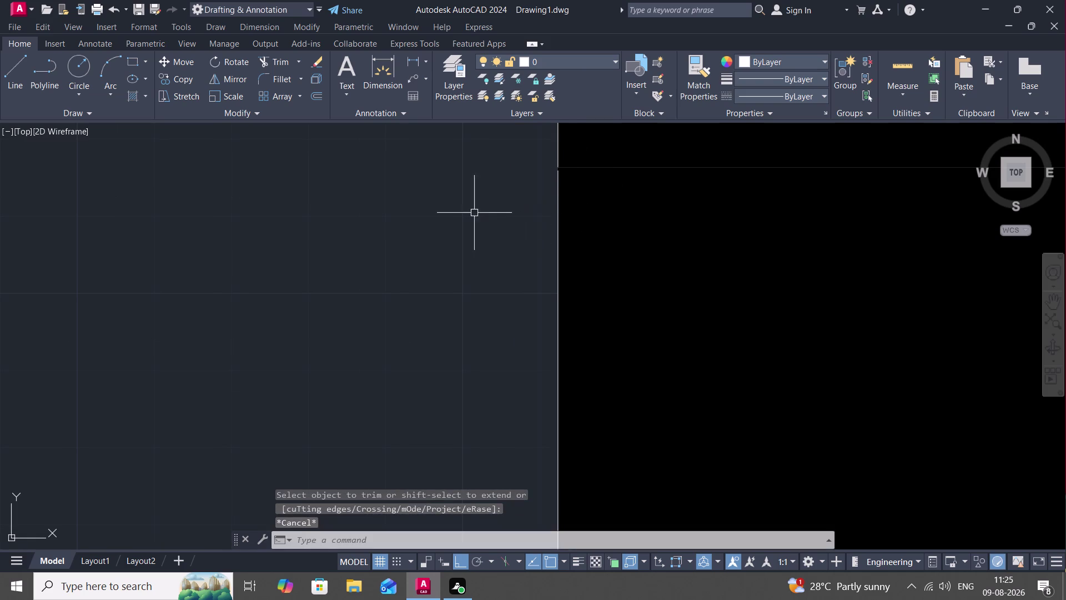
Zoom out to the whole floor plan, then pan and zoom to the bottom wall under the stairs.
scroll(down, 3)
scroll(down, 3)
scroll(up, 3)
scroll(down, 3)
scroll(up, 3)
scroll(down, 3)
scroll(down, 3)
scroll(down, 3)
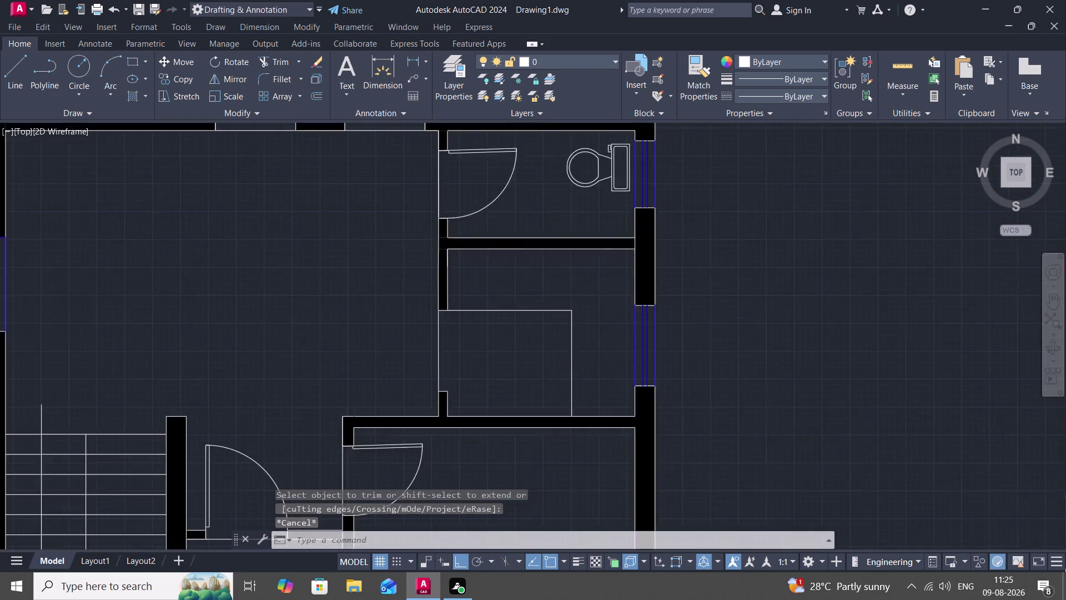
scroll(down, 3)
scroll(down, 3)
scroll(down, 3)
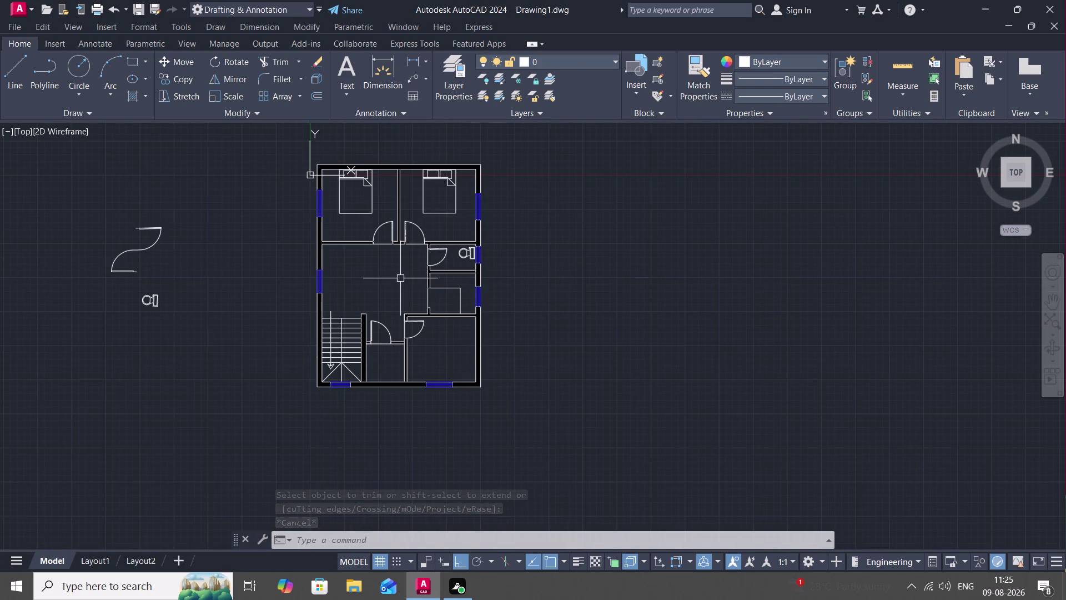
scroll(down, 3)
middle_drag(255, 263, 360, 280)
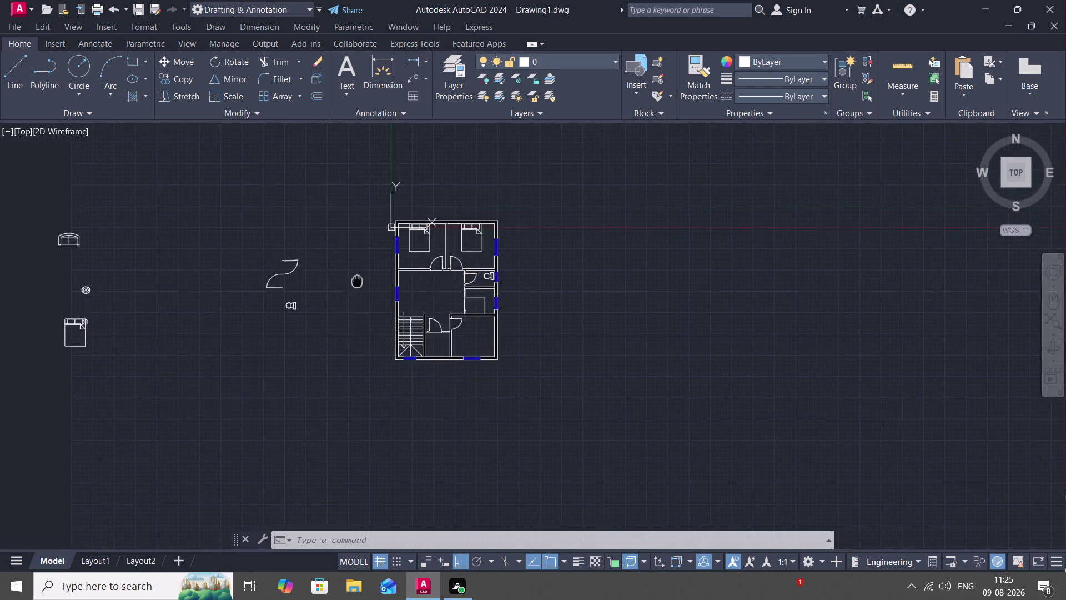
middle_drag(360, 281, 431, 292)
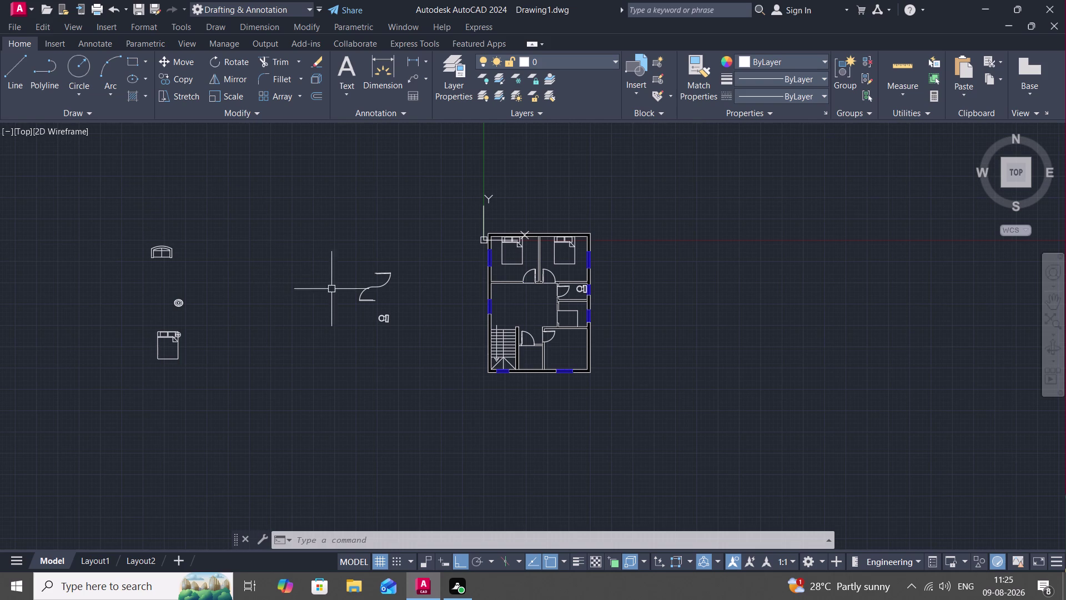
scroll(up, 3)
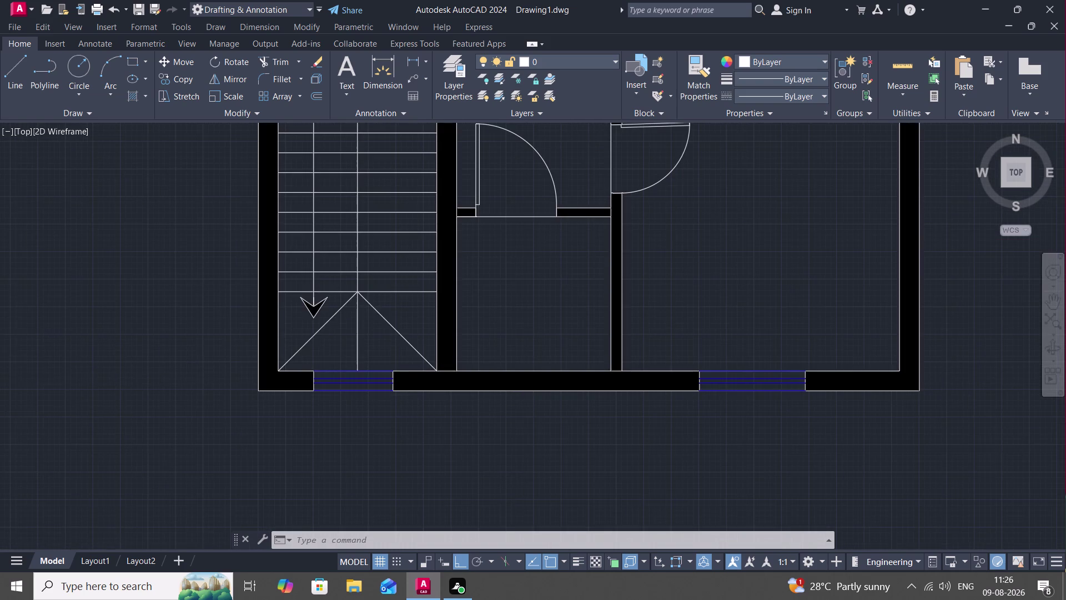
middle_drag(511, 356, 561, 254)
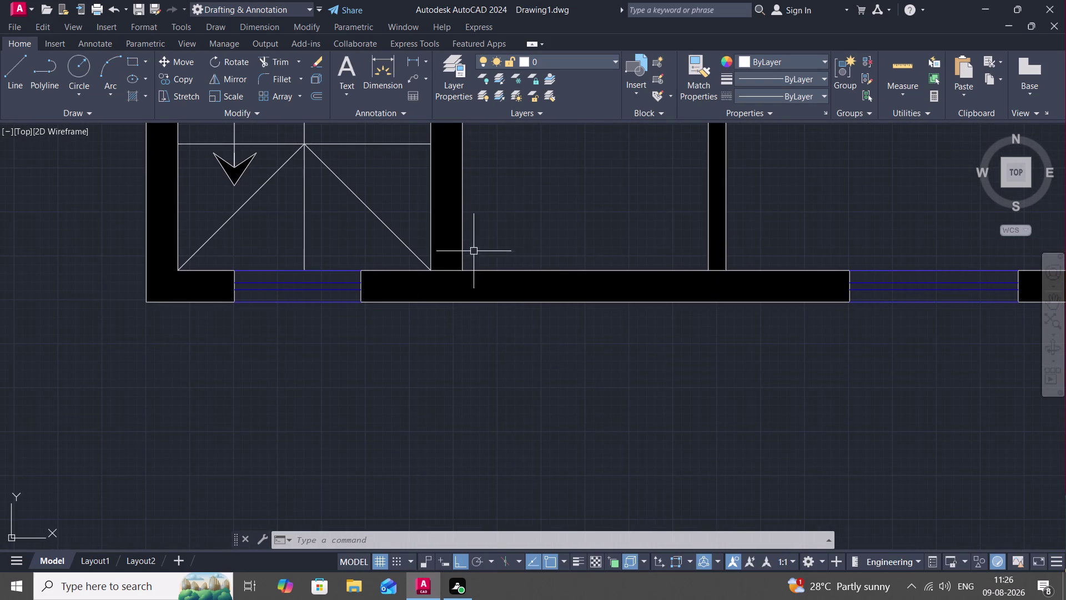
Draw a vertical line across the bottom wall at the interior wall corner, then erase it.
text(L)
key(space)
click(460, 268)
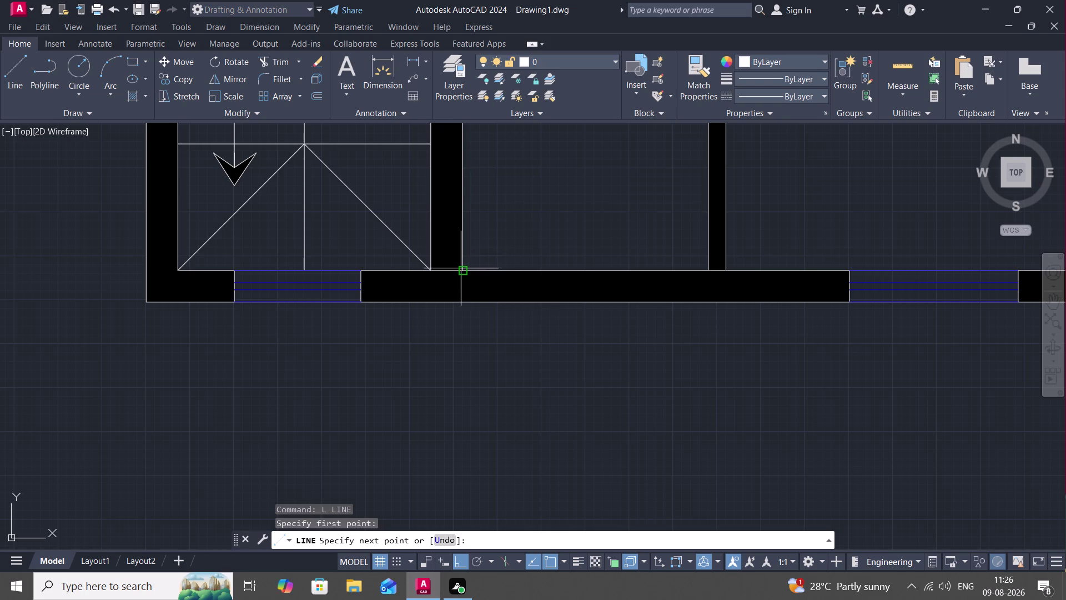
click(457, 301)
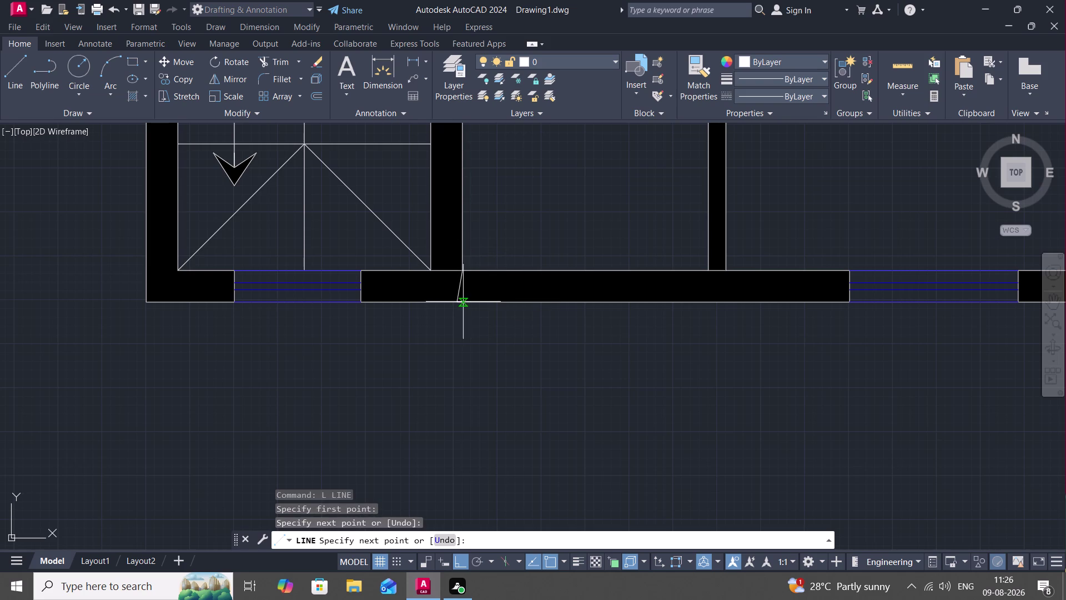
key(Escape)
click(459, 286)
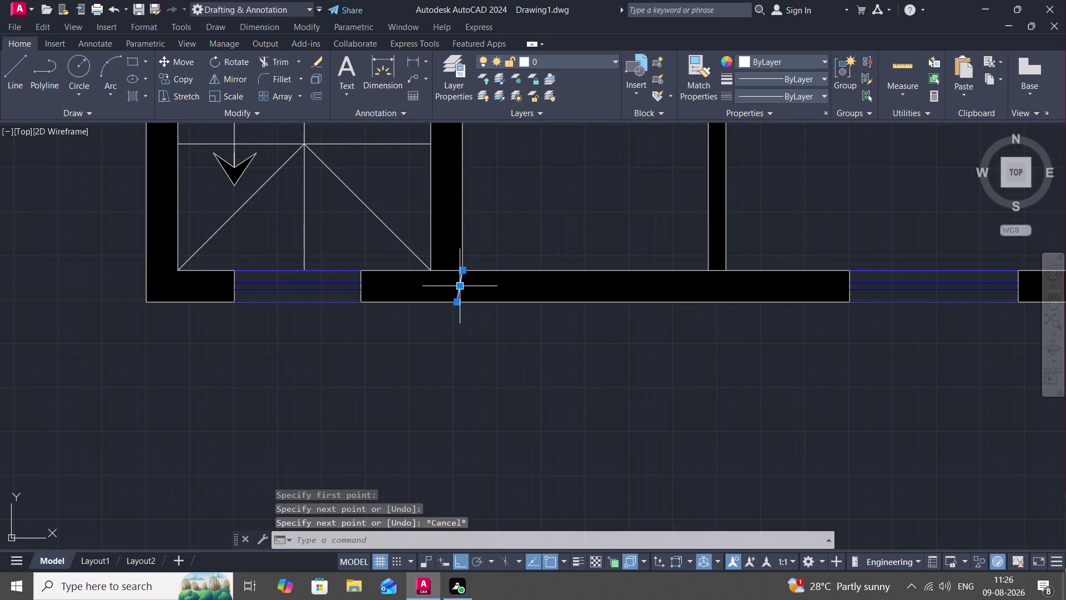
key(Delete)
key(space)
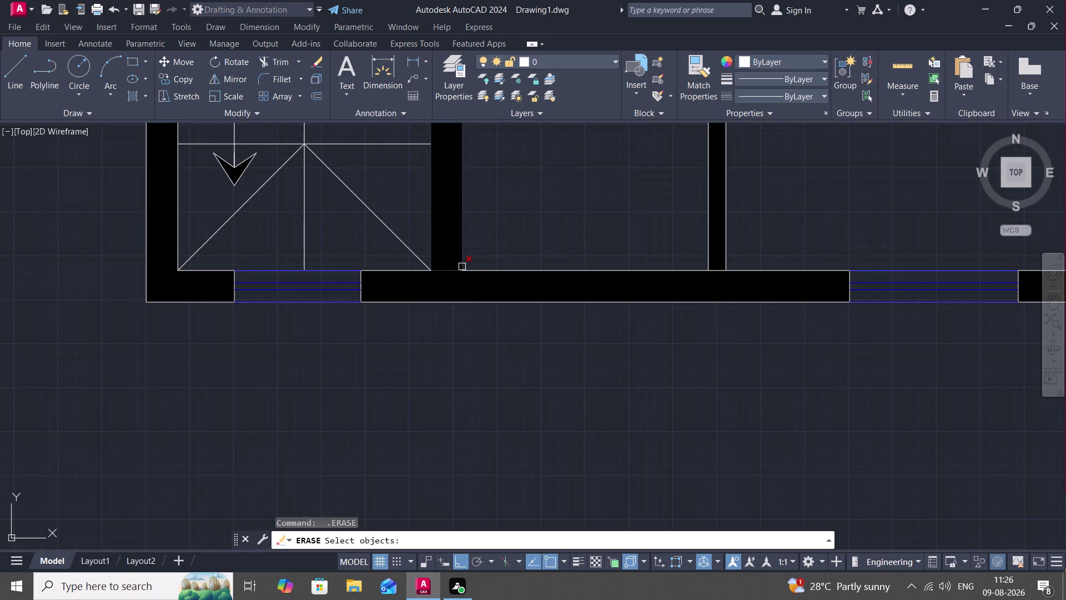
key(Escape)
Redraw the dividing line at the left interior corner and add one at the right corner.
key(l)
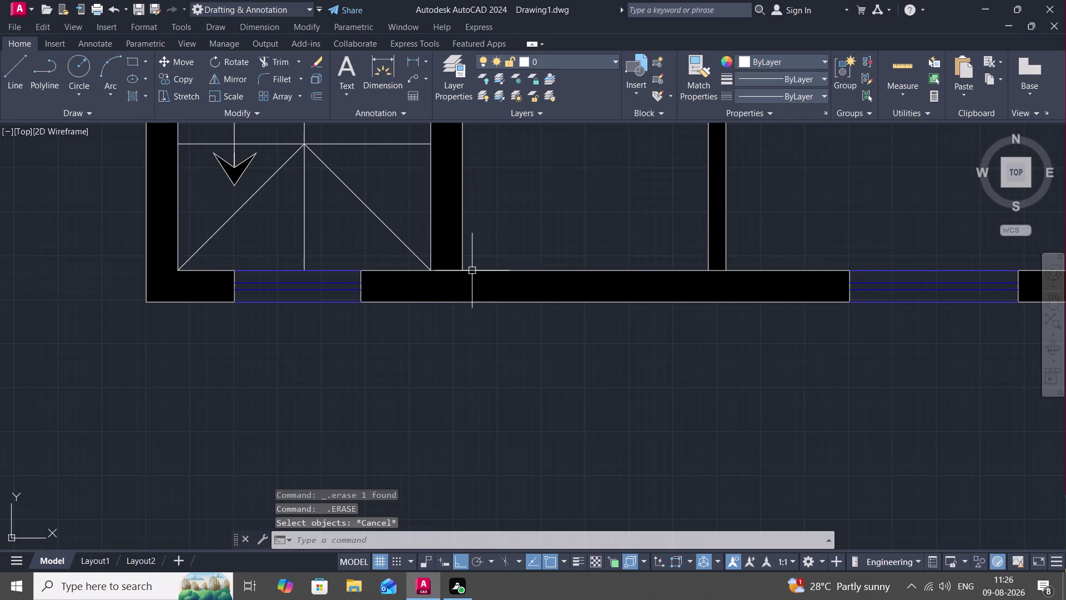
key(space)
click(460, 269)
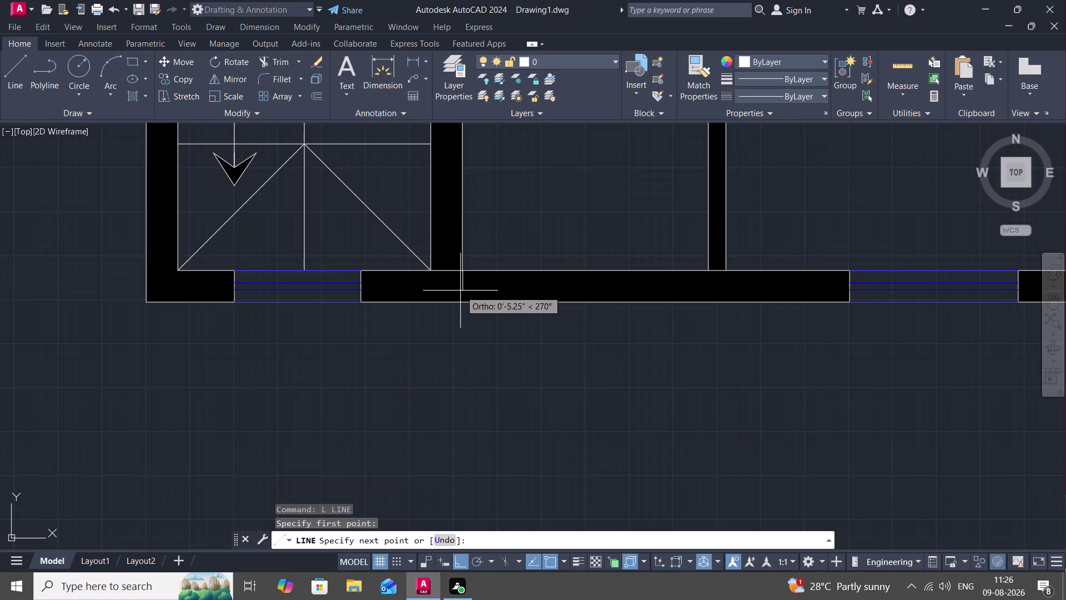
click(460, 300)
key(space)
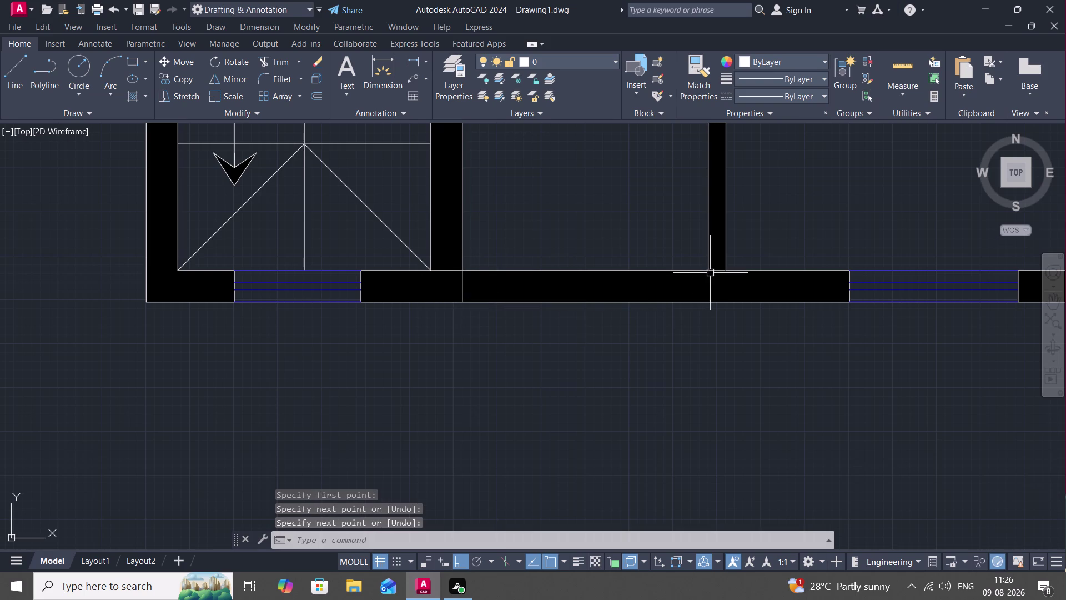
key(space)
click(710, 272)
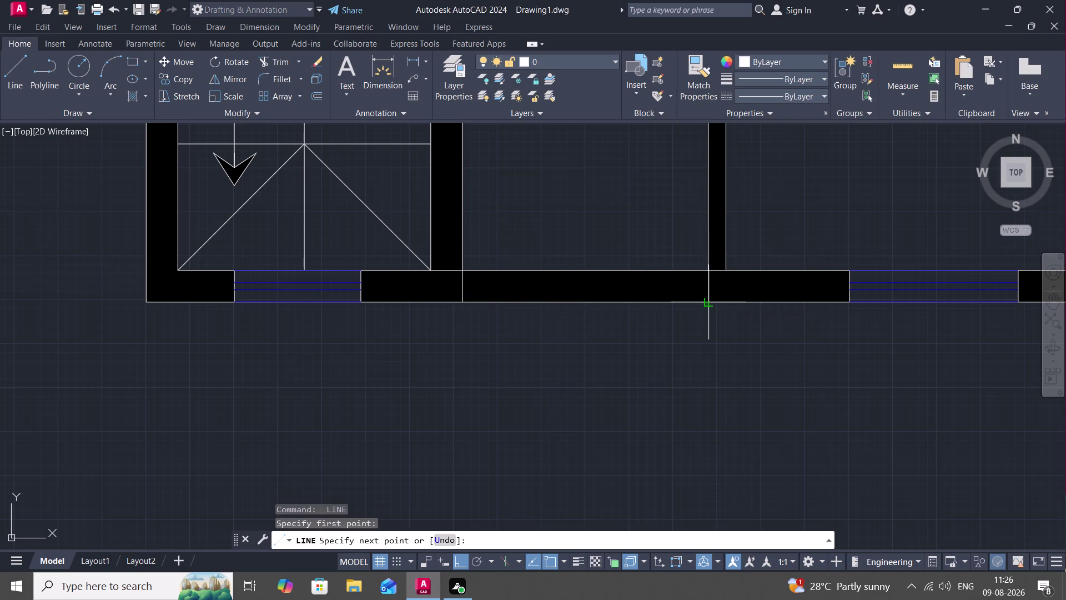
click(706, 303)
key(space)
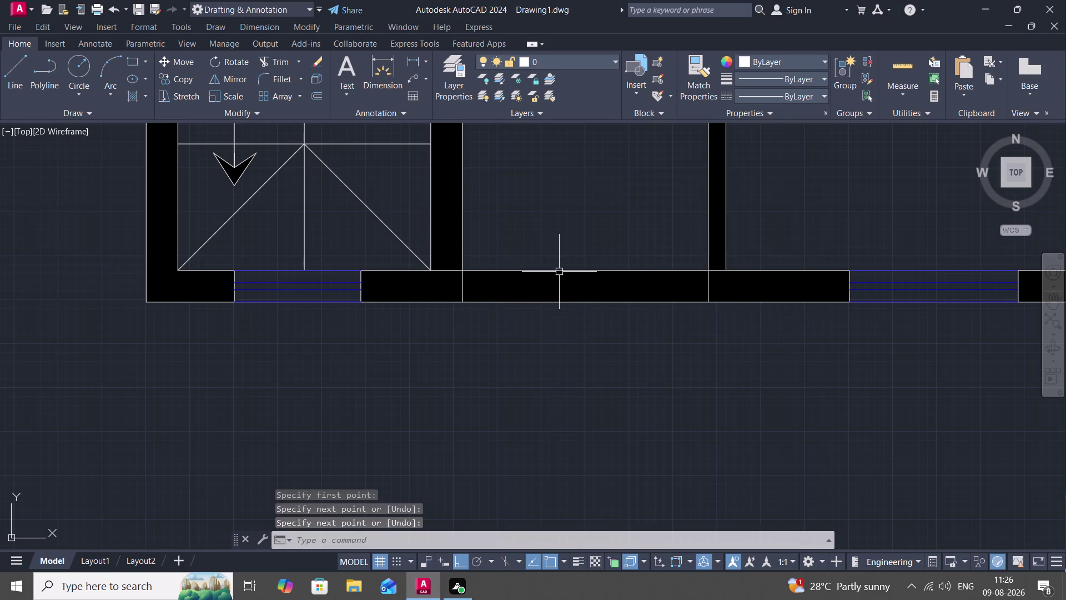
click(557, 279)
key(Escape)
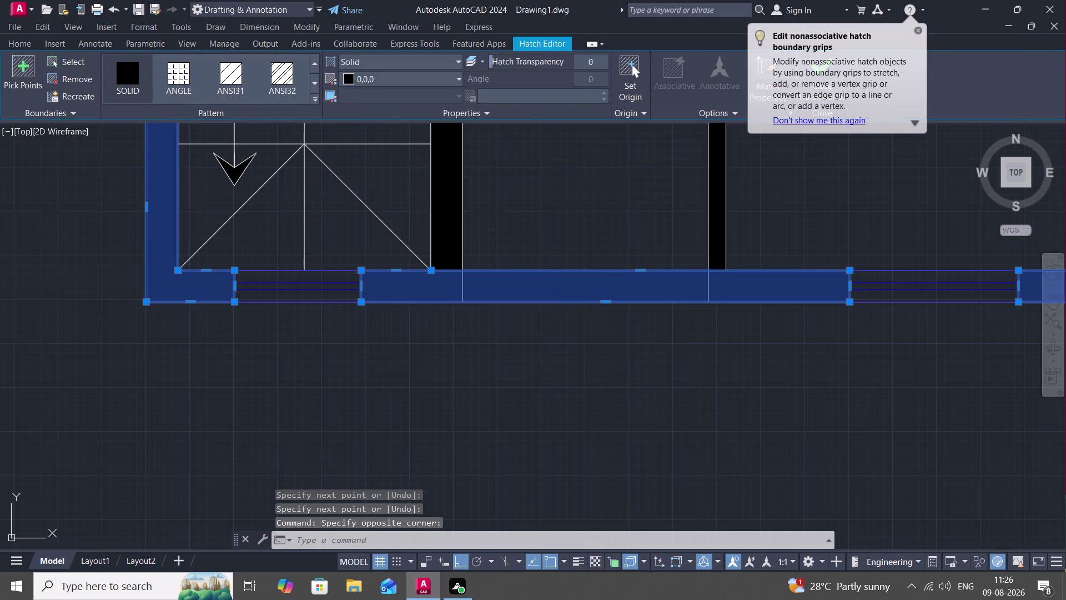
Trim the bottom wall fill between the two dividing lines.
text(TR)
key(space)
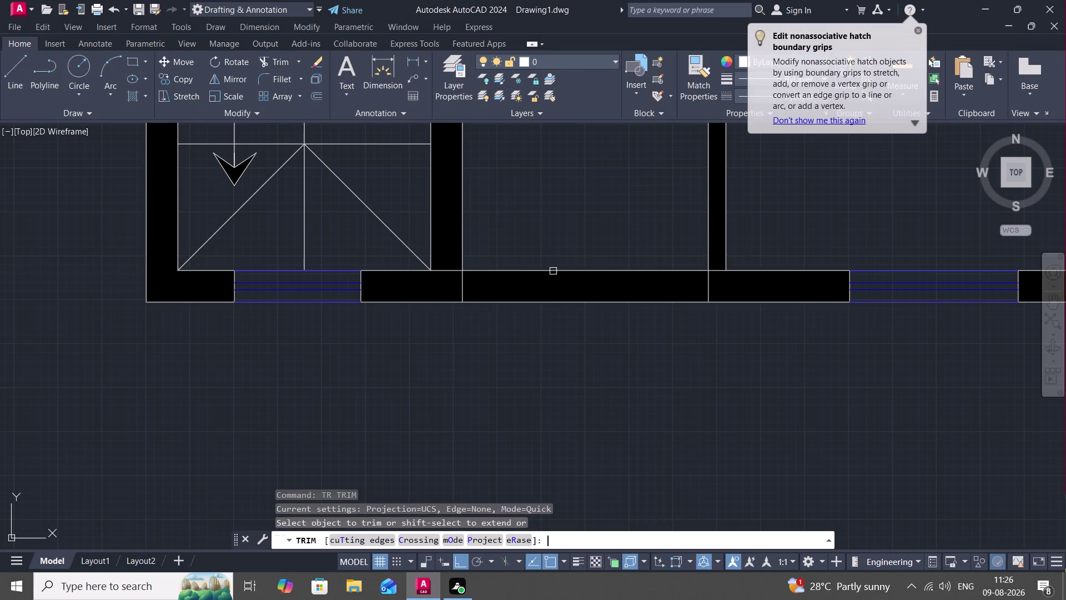
click(553, 271)
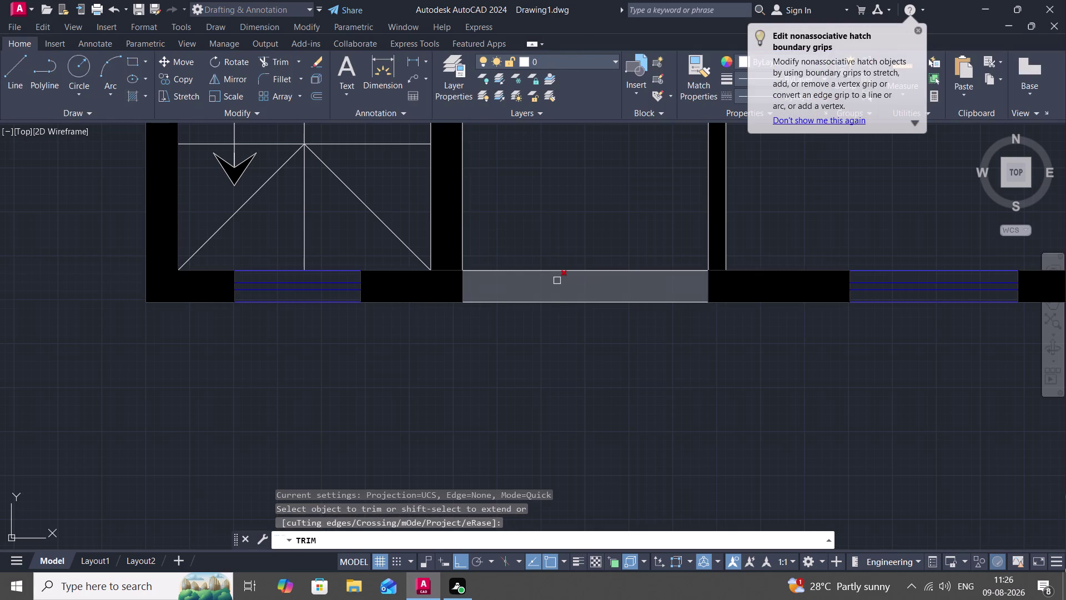
click(557, 280)
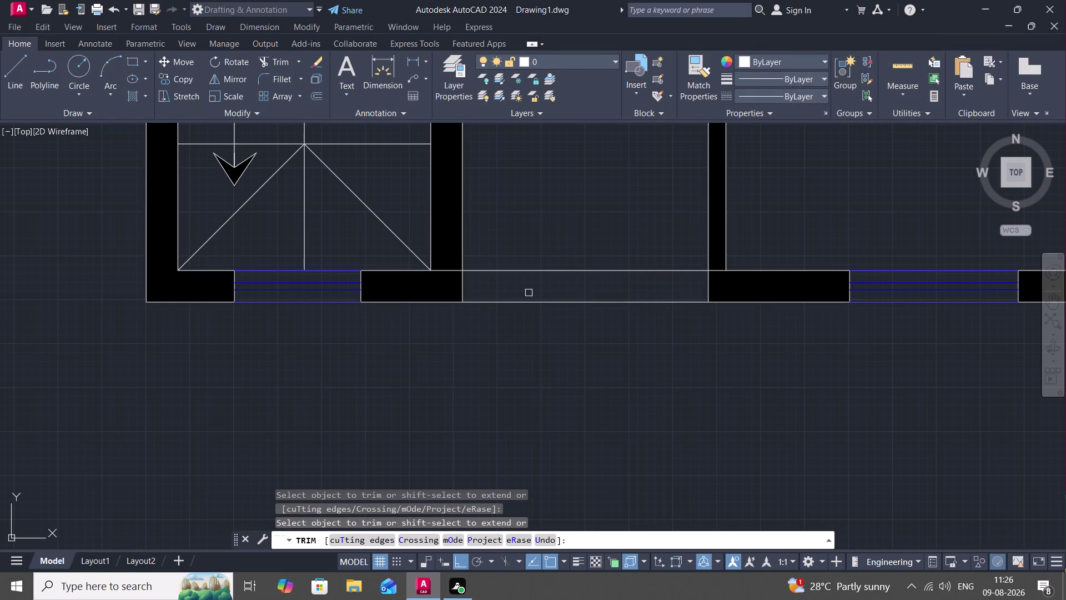
click(534, 271)
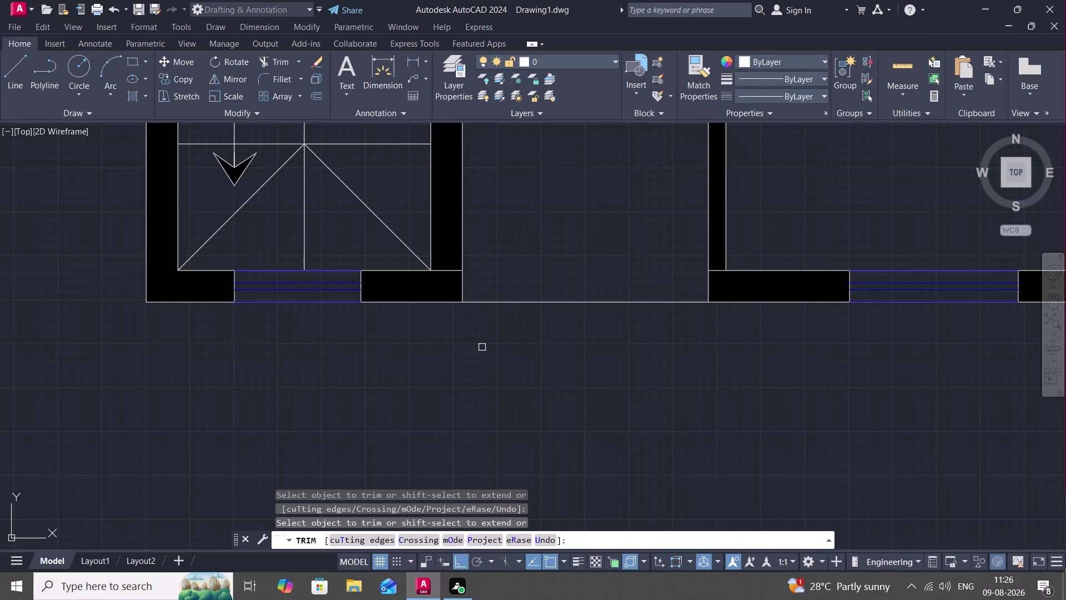
key(Escape)
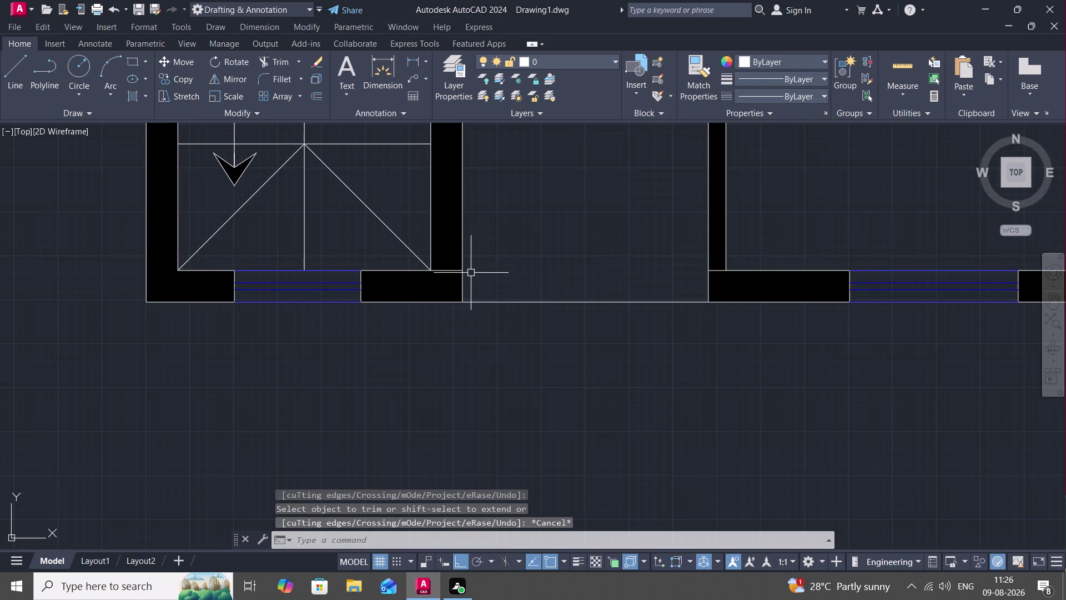
Attempt trims at the stair wall corner and the right room wall corner.
text(TR)
key(space)
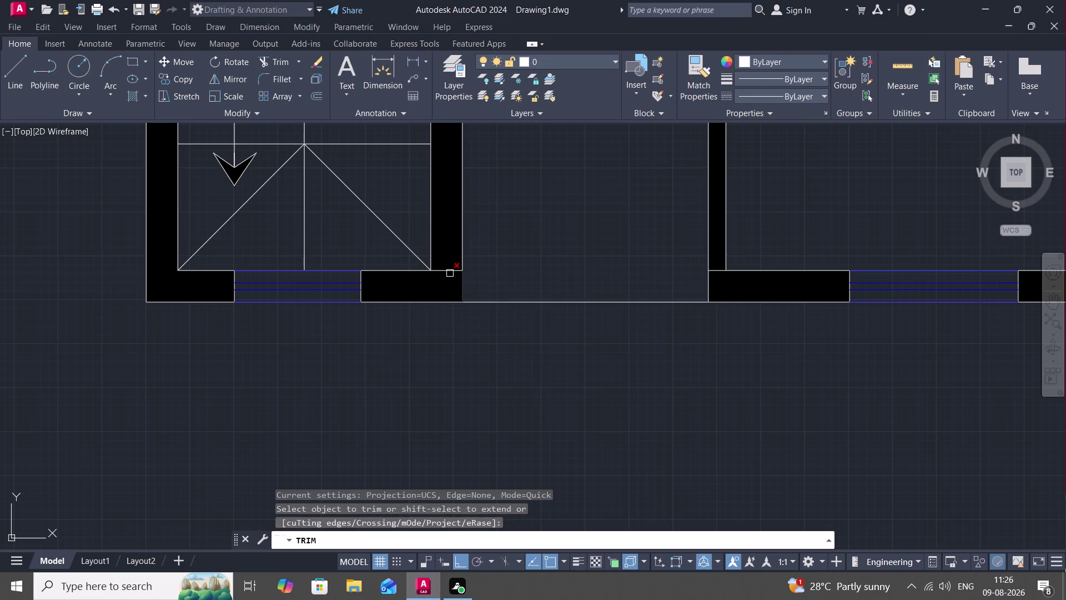
click(448, 269)
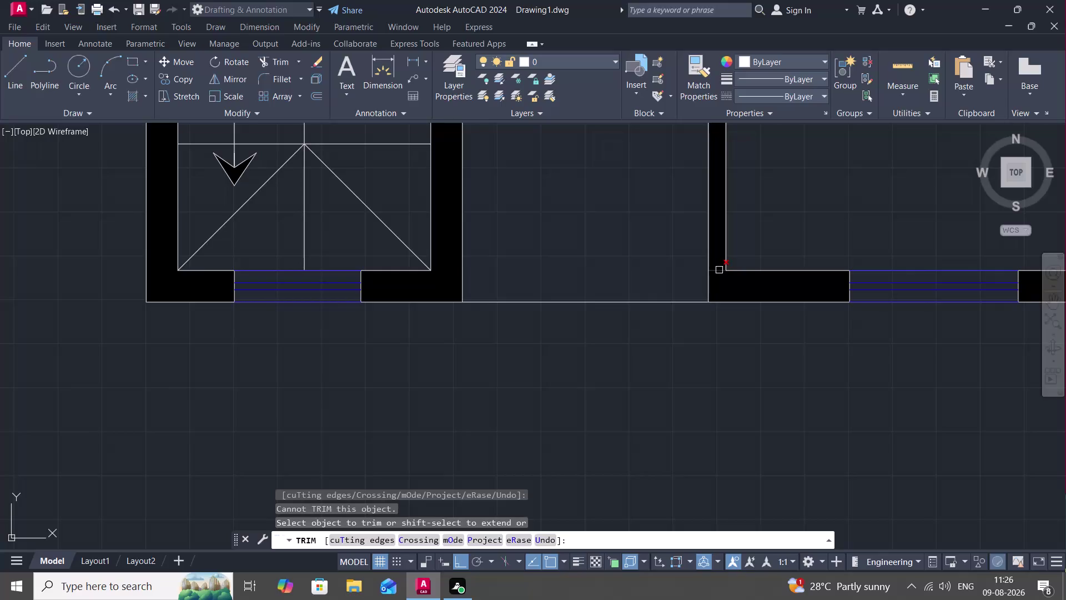
click(719, 269)
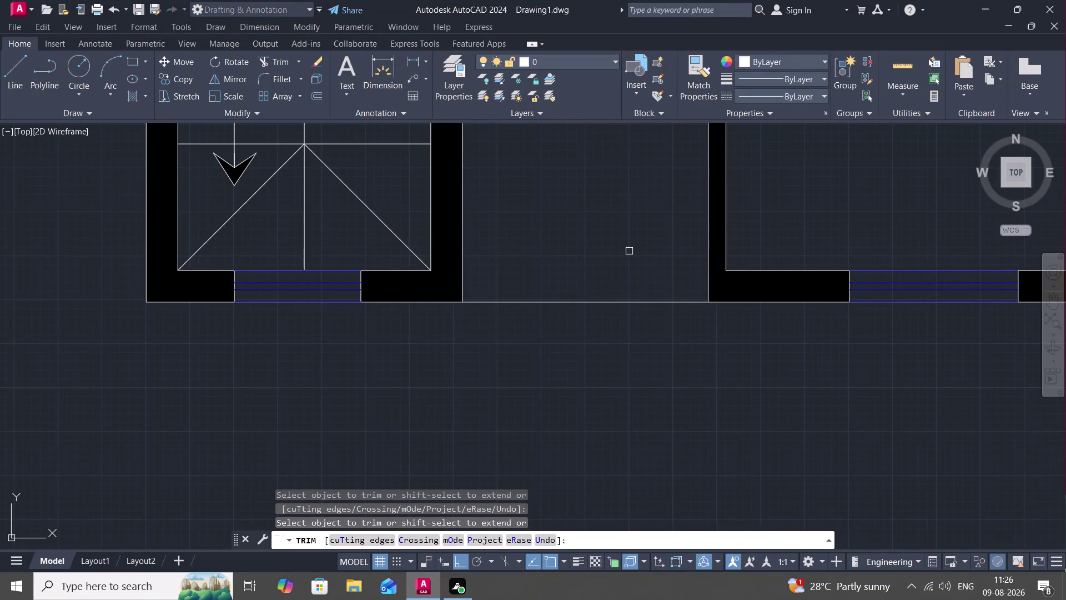
scroll(down, 3)
key(Escape)
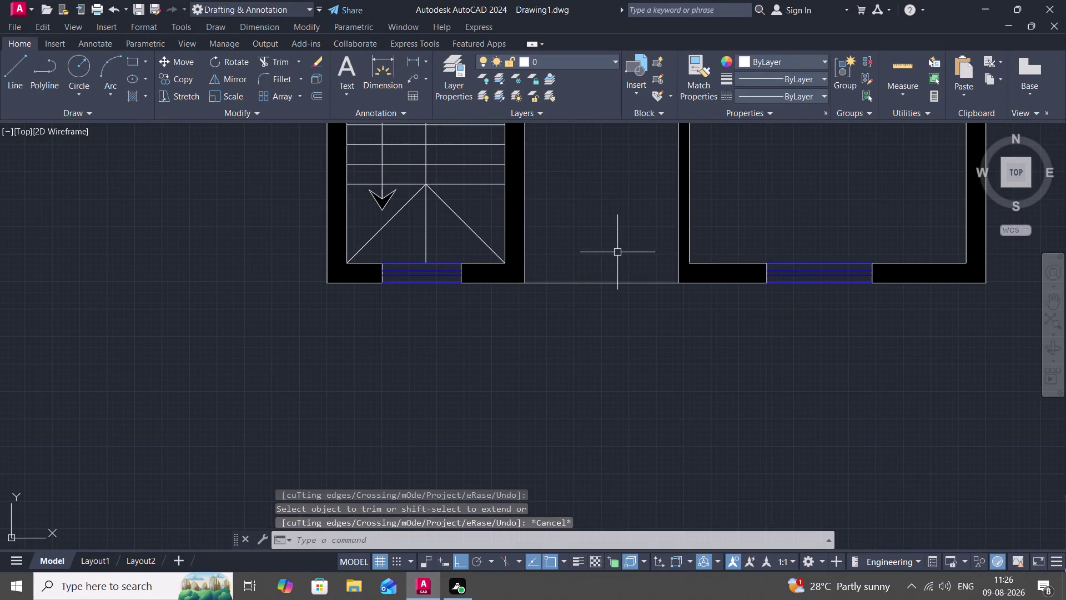
text(O)
key(space)
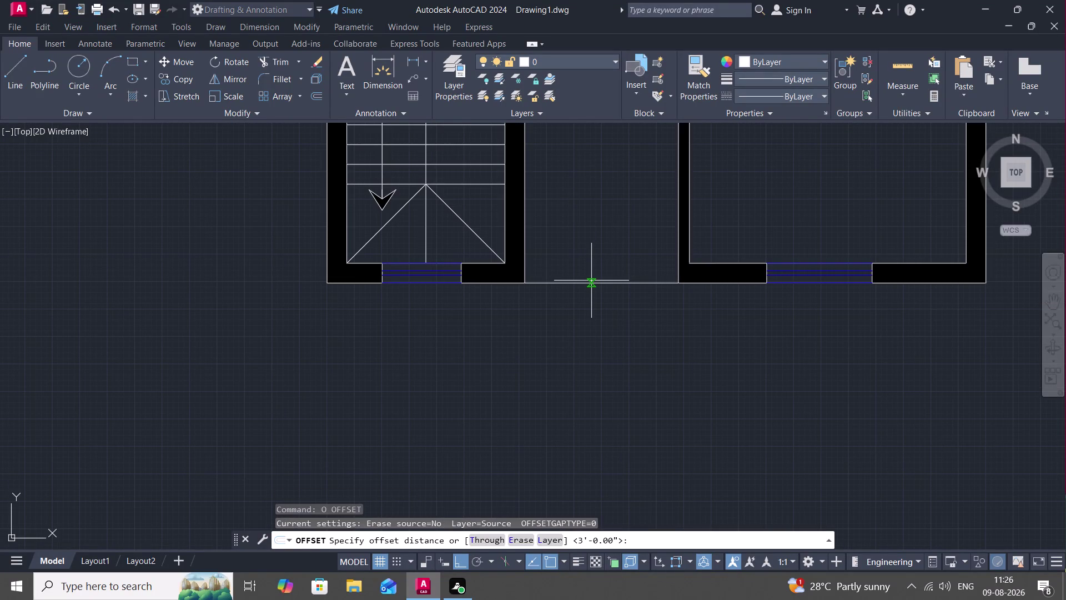
Offset the corridor's bottom edge upward in 1' steps to form three parallel lines.
text(1')
key(space)
click(594, 283)
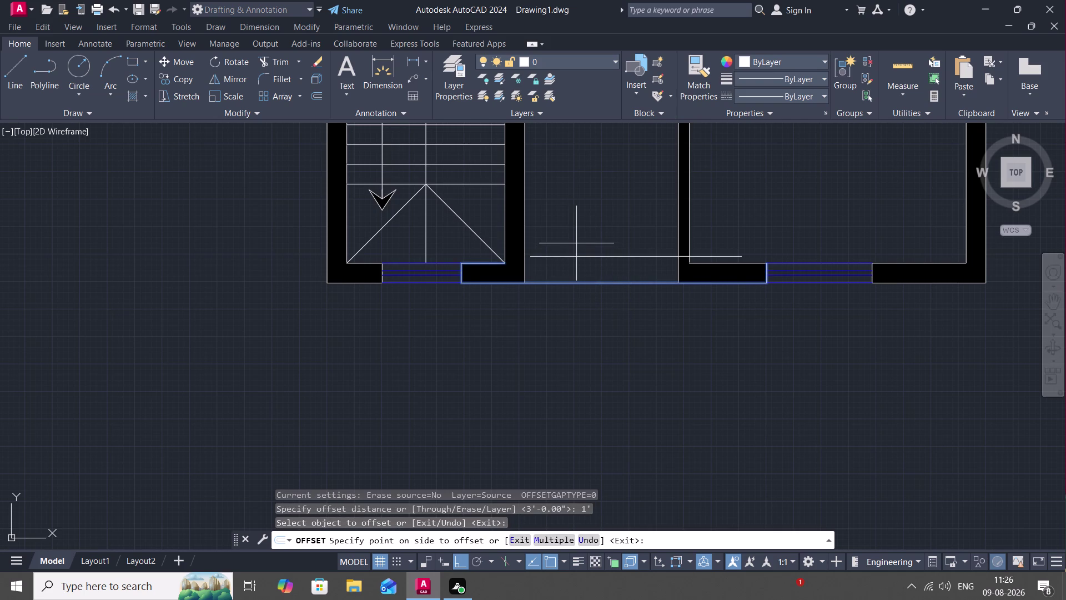
click(576, 243)
click(583, 255)
click(588, 225)
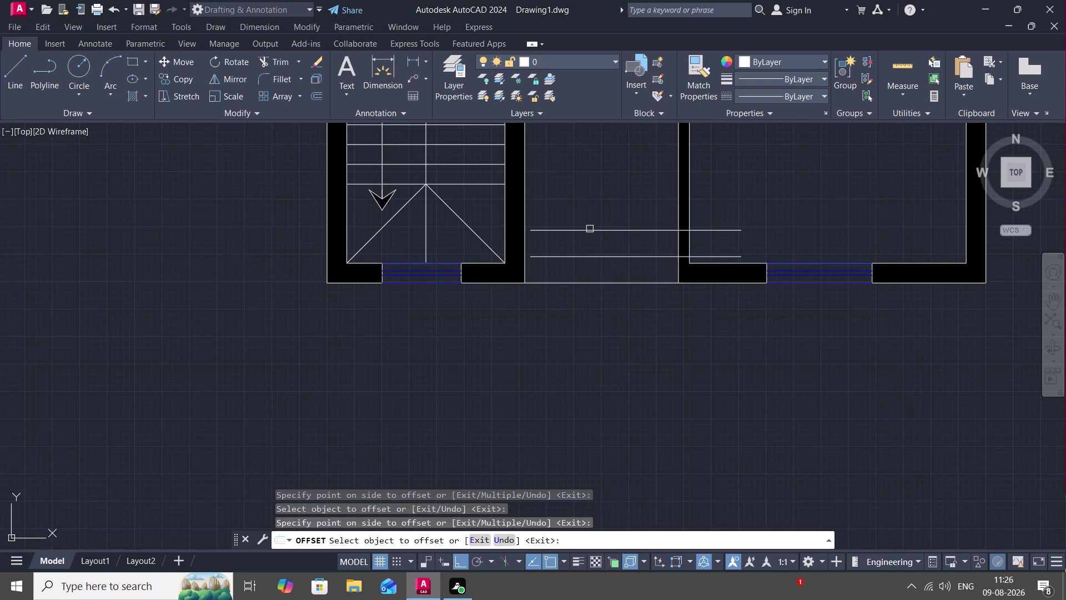
click(594, 230)
click(600, 197)
key(Escape)
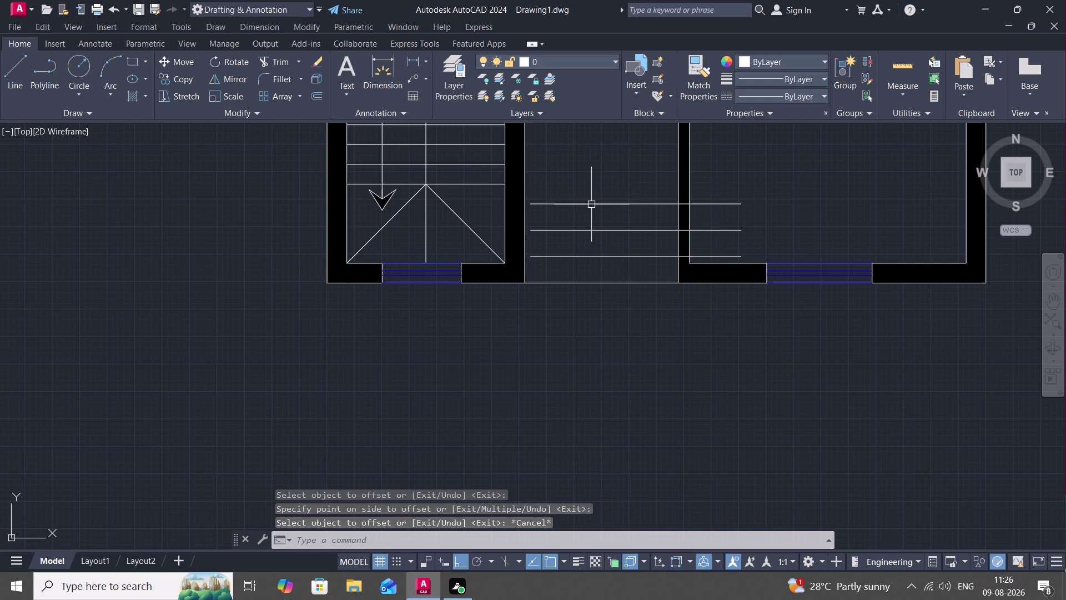
text(TR)
key(space)
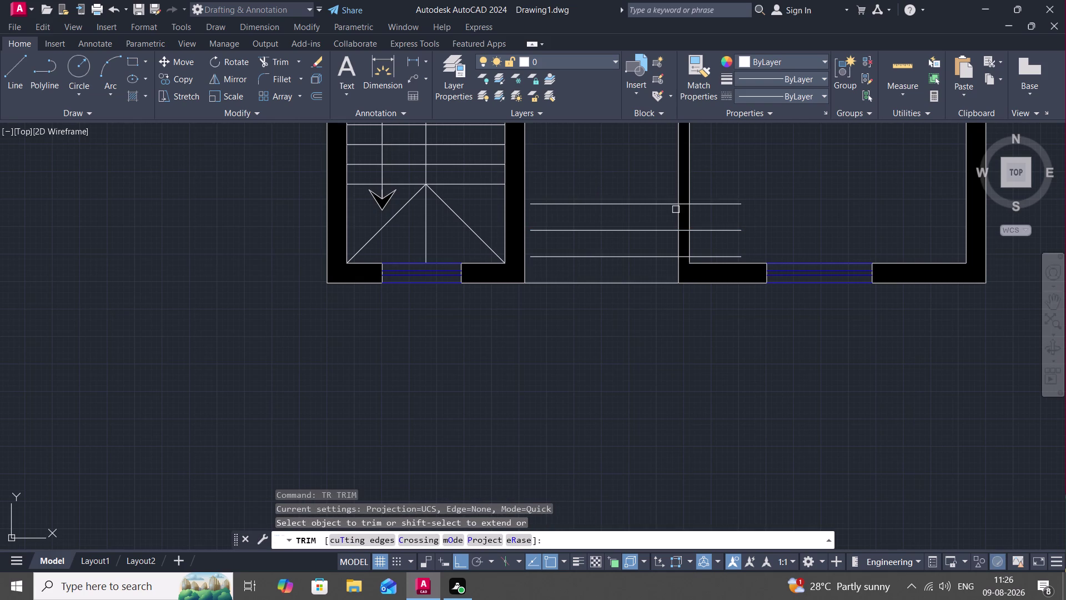
Fence-trim the three corridor lines back to the right-hand room's wall.
click(683, 204)
click(683, 231)
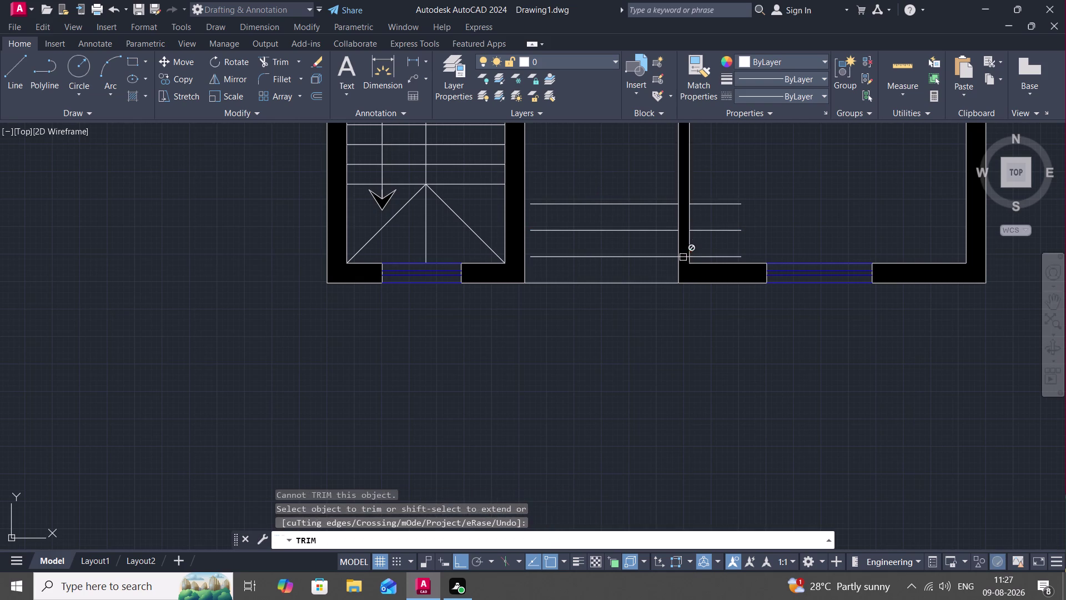
click(683, 260)
click(709, 259)
click(714, 225)
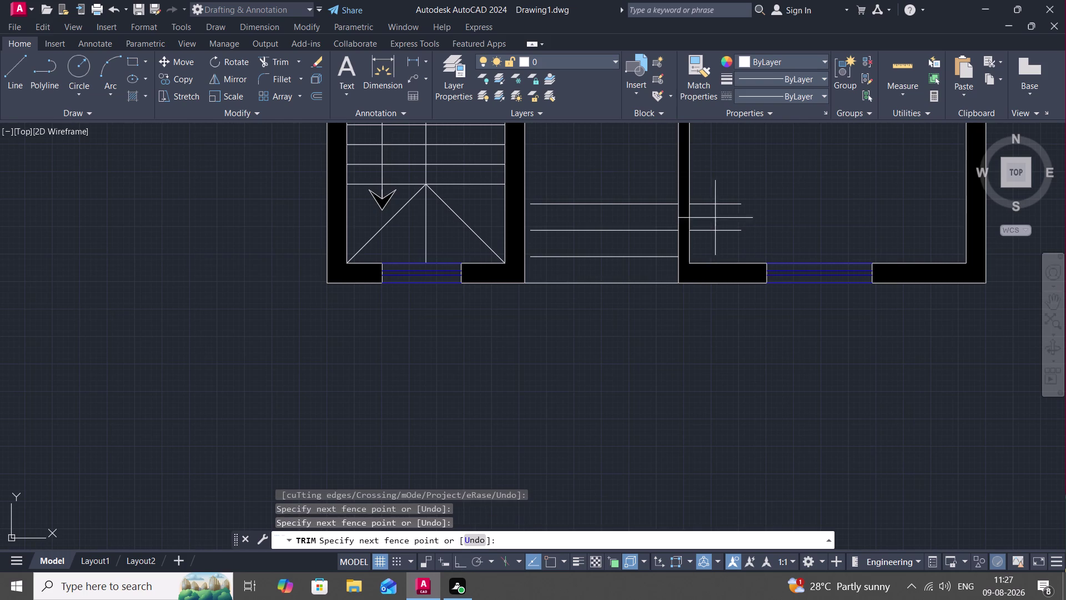
drag(715, 200, 721, 235)
click(720, 231)
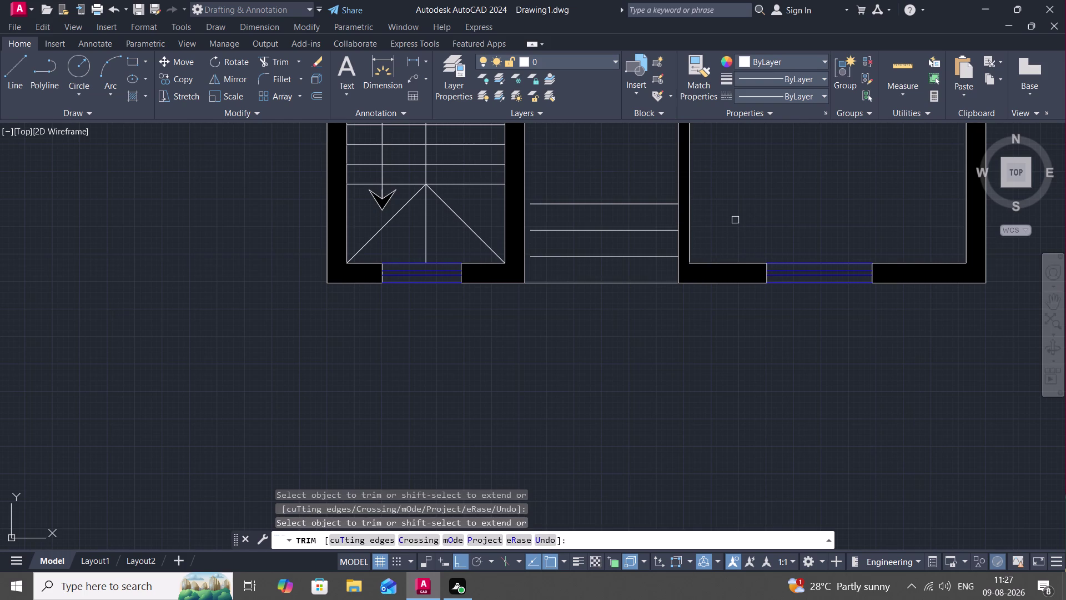
key(Escape)
text(EX)
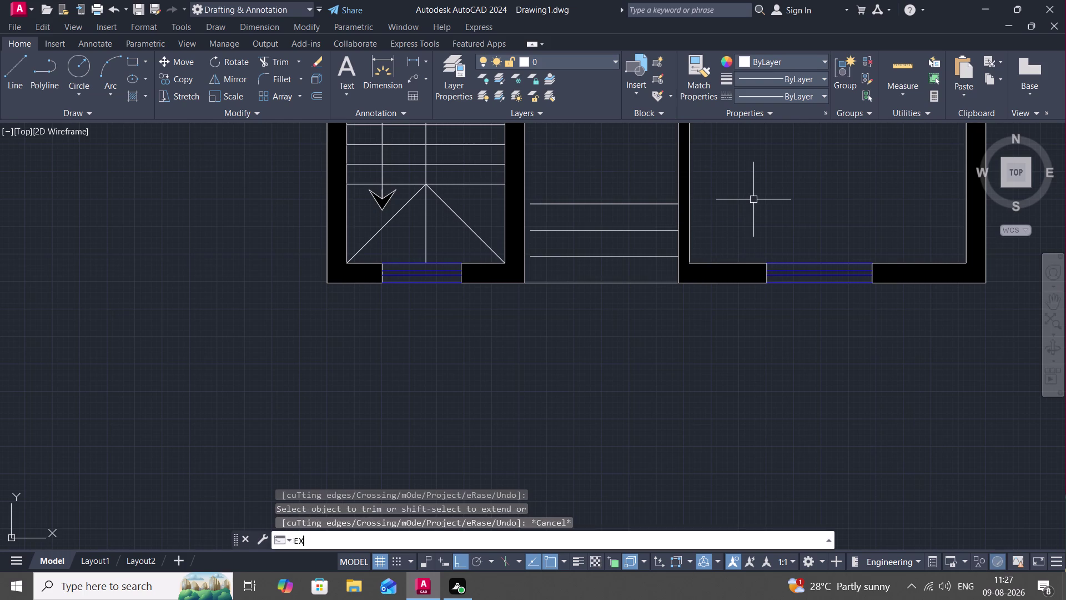
key(space)
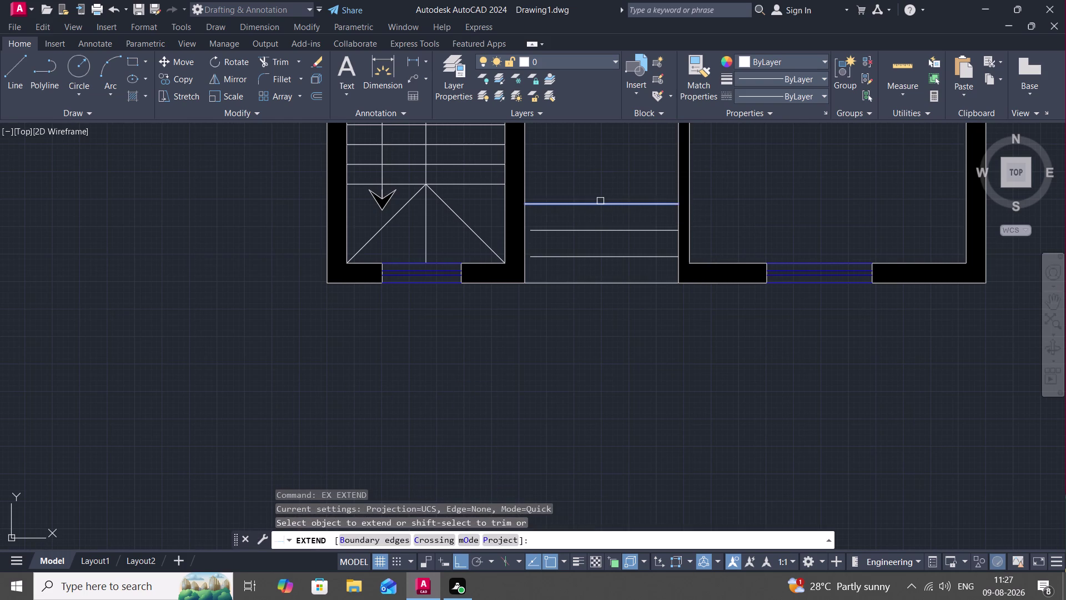
Extend the top, middle and bottom corridor lines left to the stair wall.
click(600, 201)
click(589, 230)
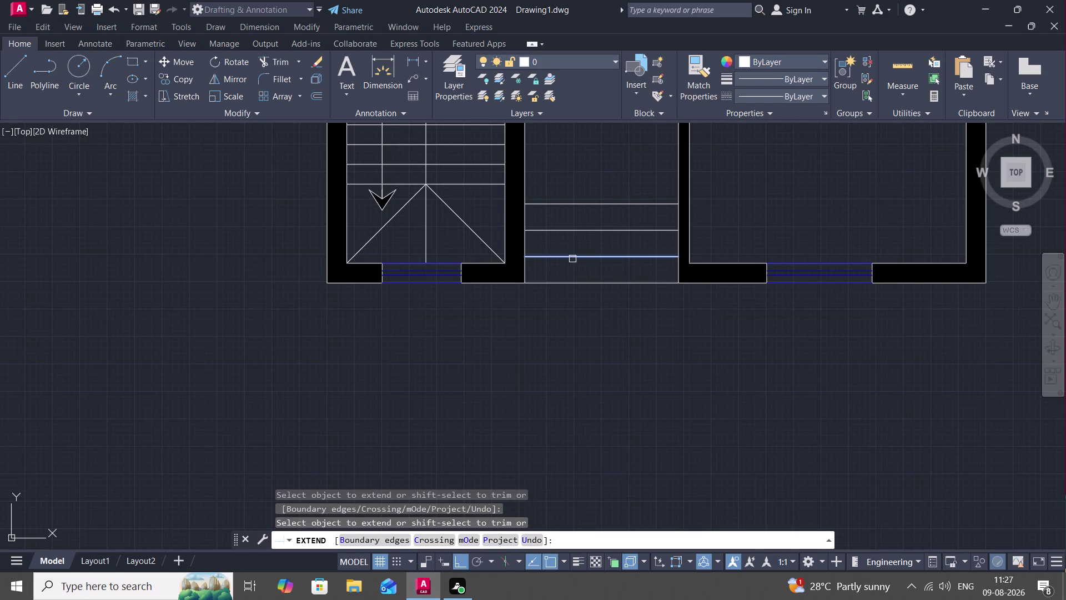
click(572, 258)
scroll(down, 3)
scroll(down, 3)
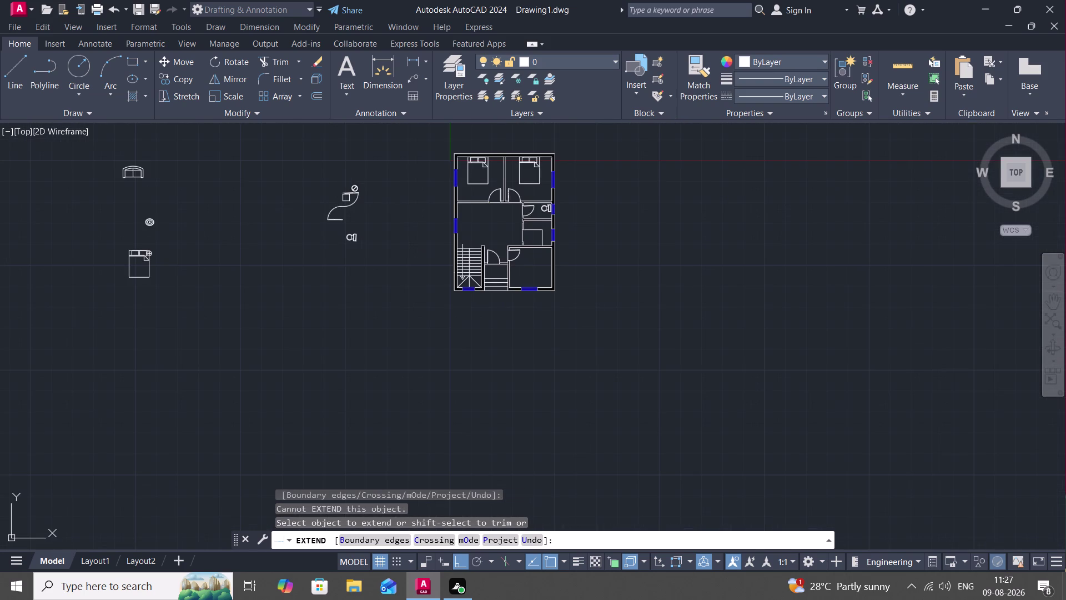
text(T)
key(space)
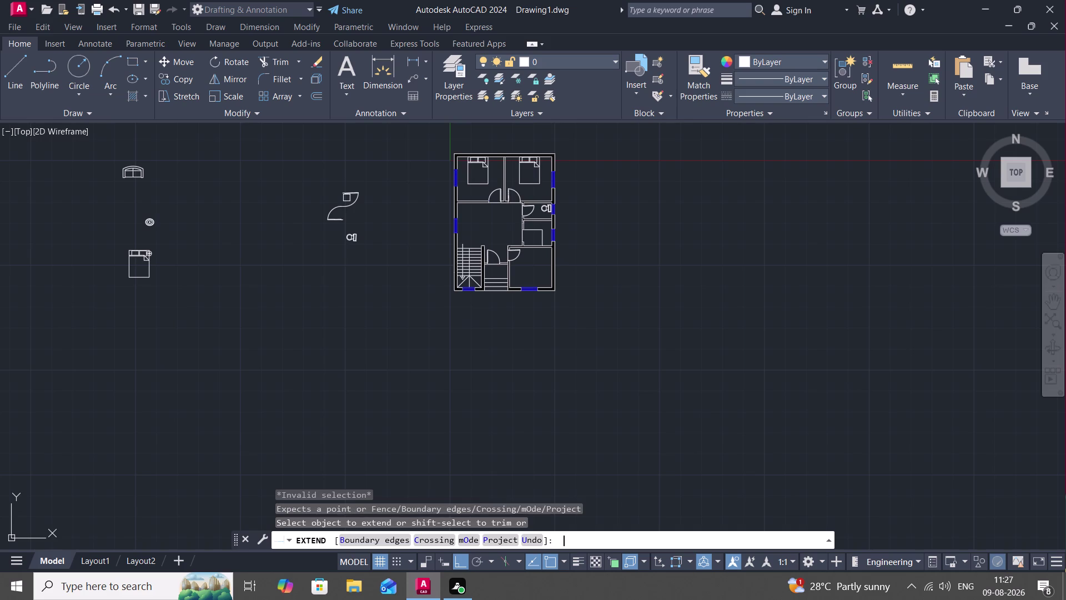
key(Escape)
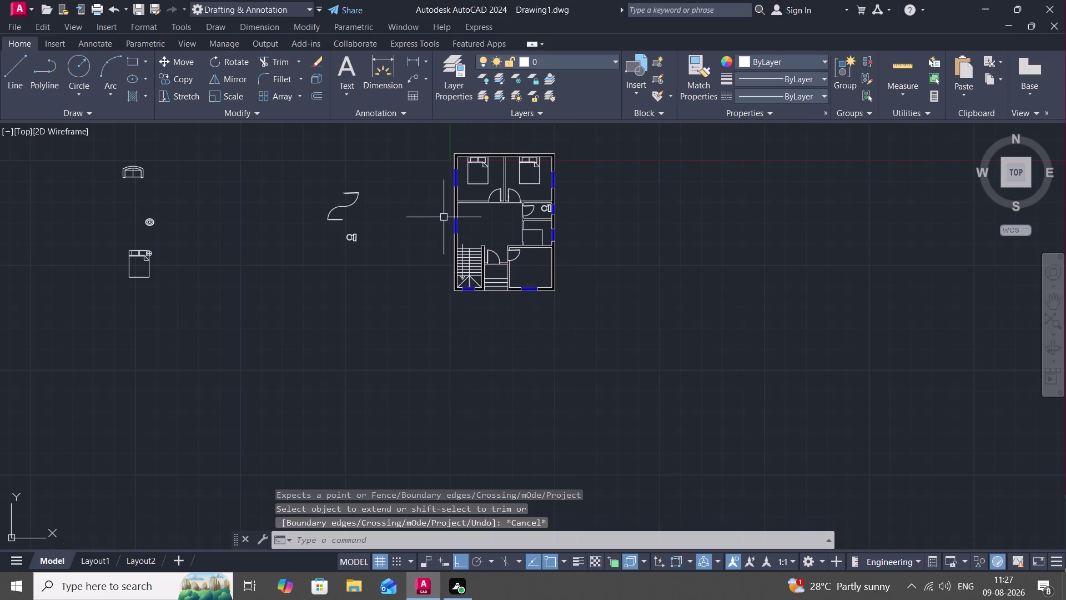
Draw a multiline text box right of the plan and enter the label BEDROOM.
key(t)
key(space)
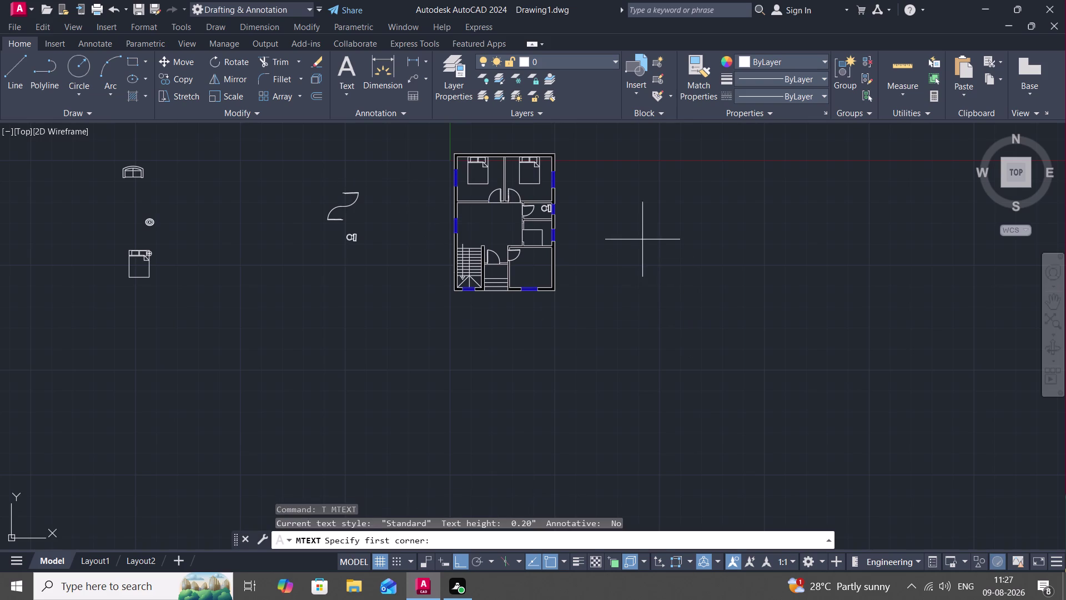
click(642, 239)
click(709, 289)
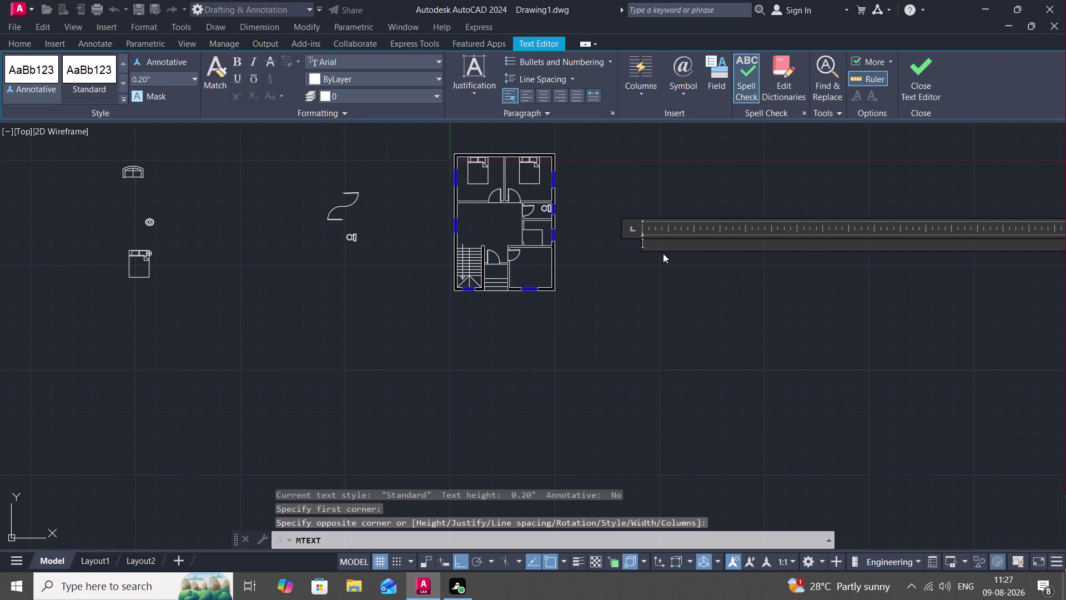
text(B)
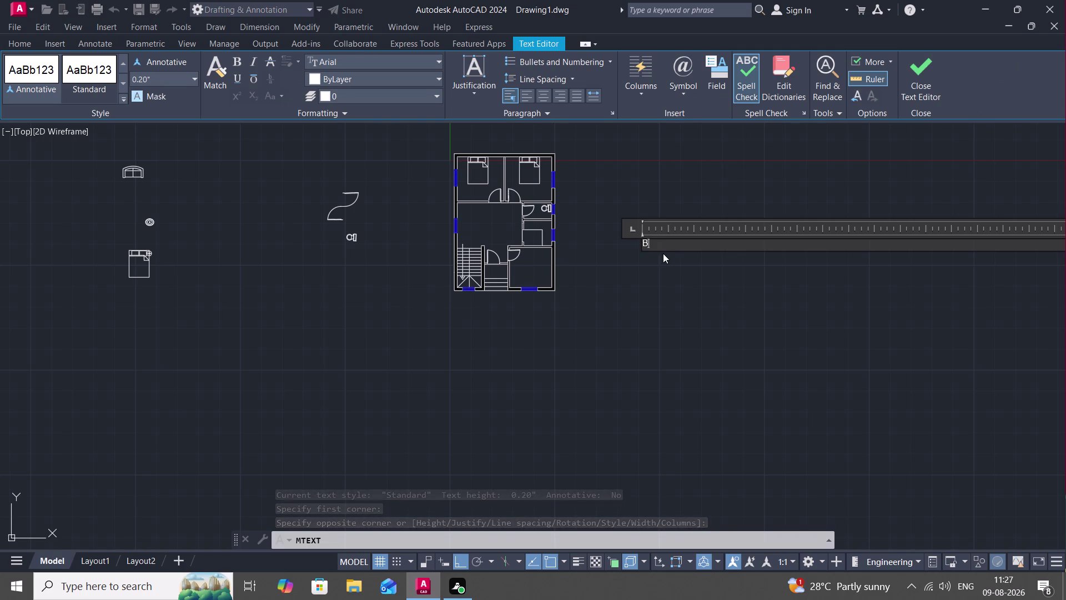
text(EDROOM)
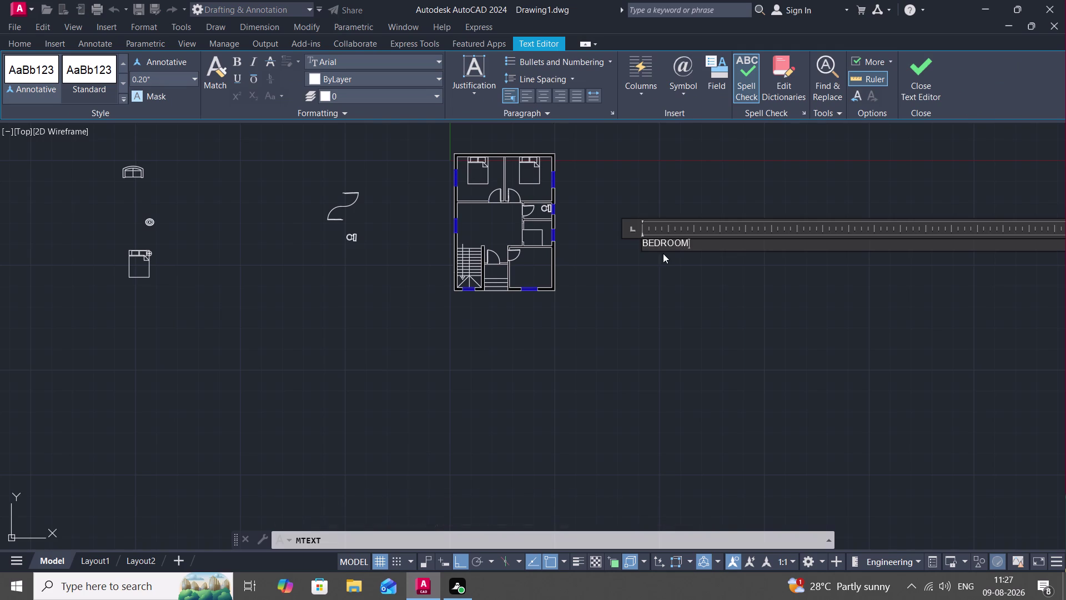
key(space)
key(minus)
key(1)
click(647, 281)
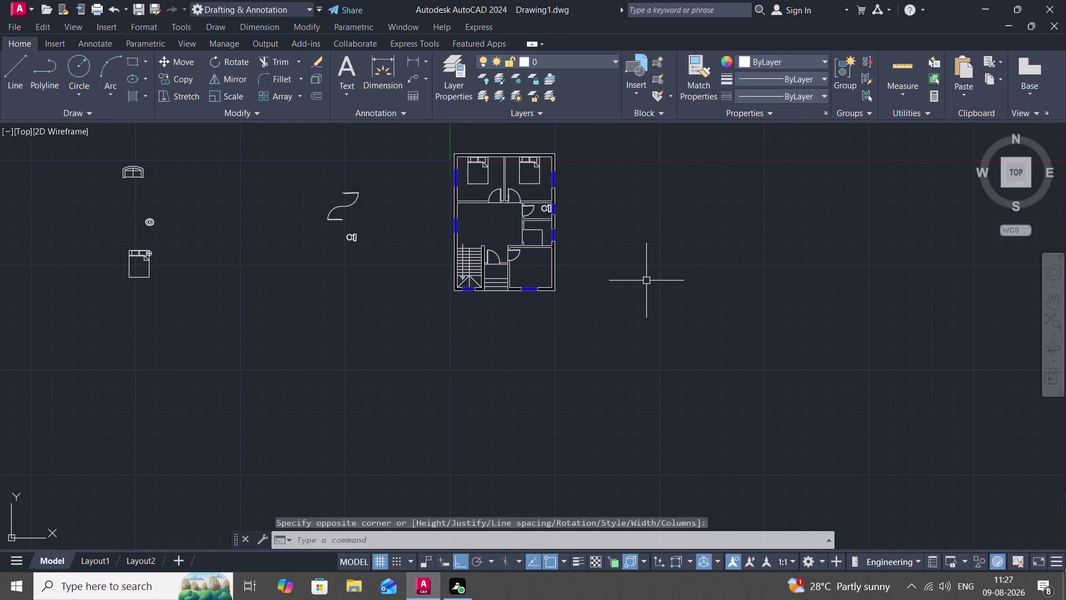
Try to select the tiny new BEDROOM label, then cancel the selections.
double_click(615, 235)
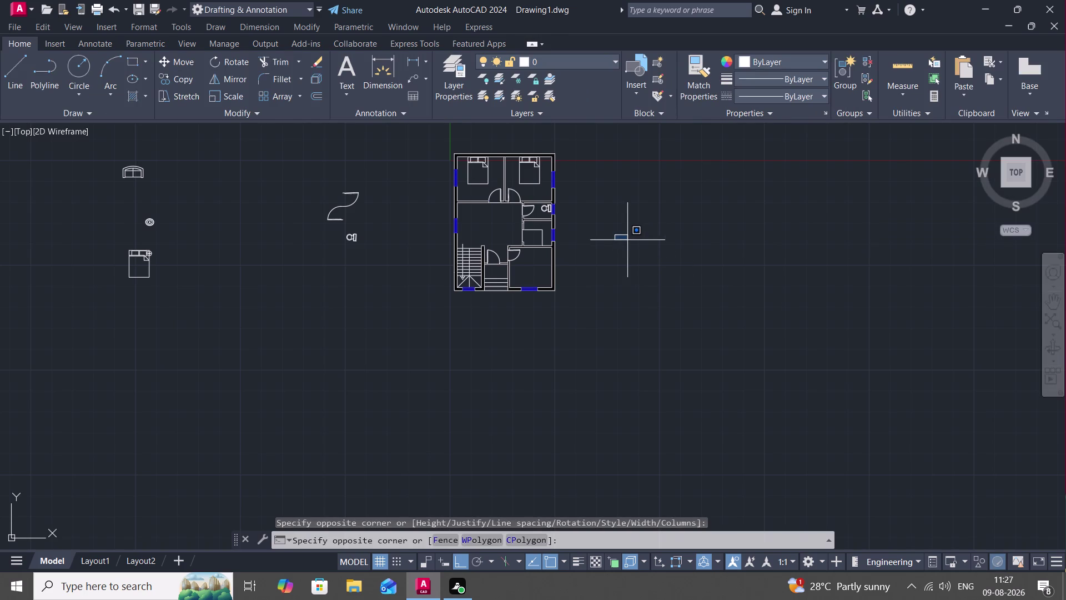
key(Escape)
key(t)
click(622, 229)
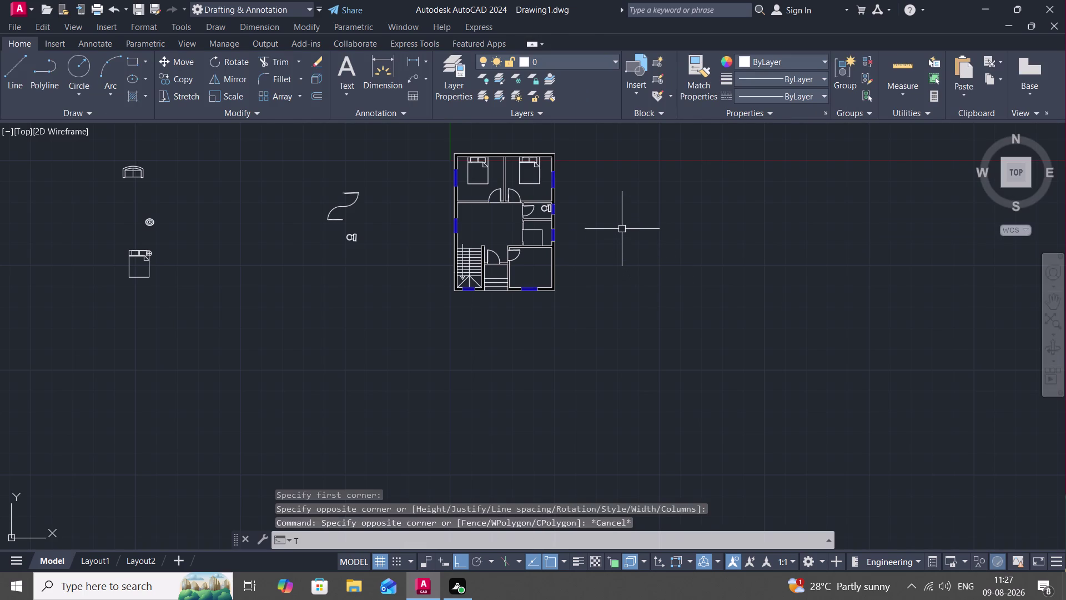
click(611, 230)
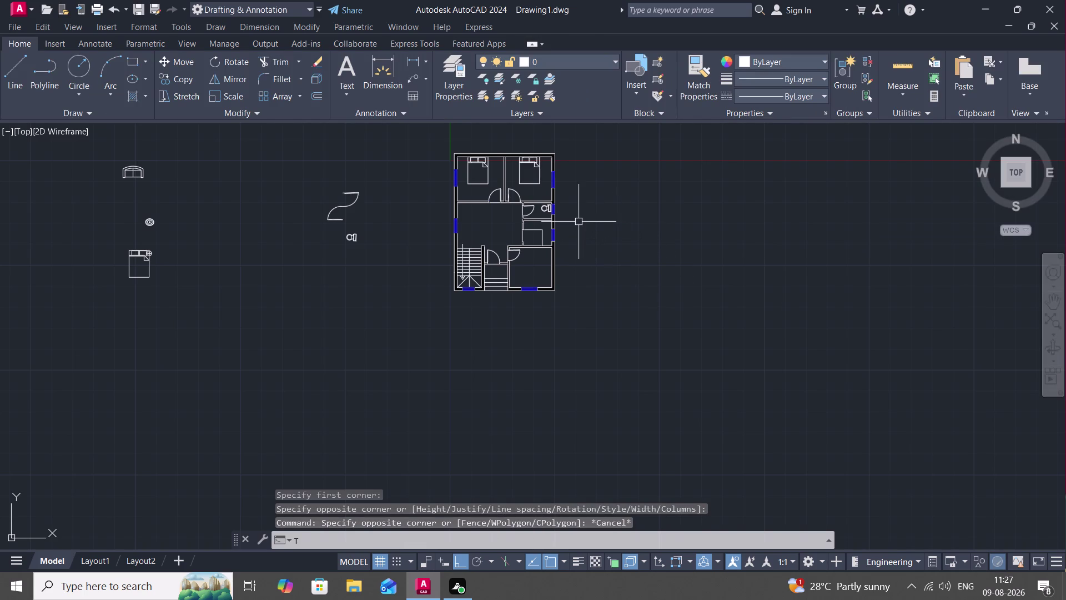
click(577, 221)
drag(581, 228, 586, 239)
key(Escape)
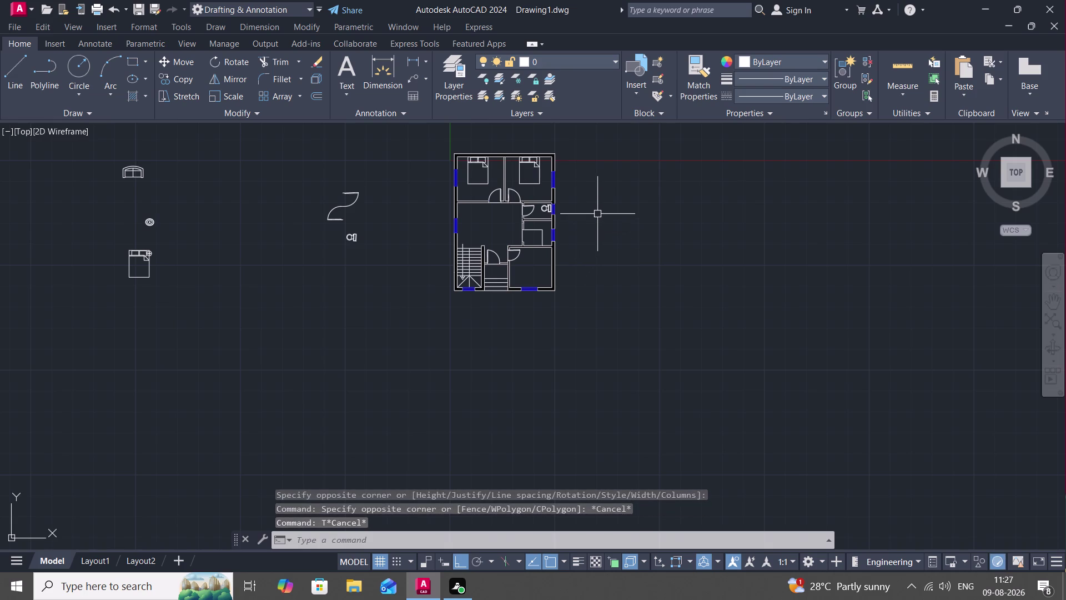
key(t)
key(space)
Draw a text box beside the plan, set a 6" text height and type Y.
click(581, 209)
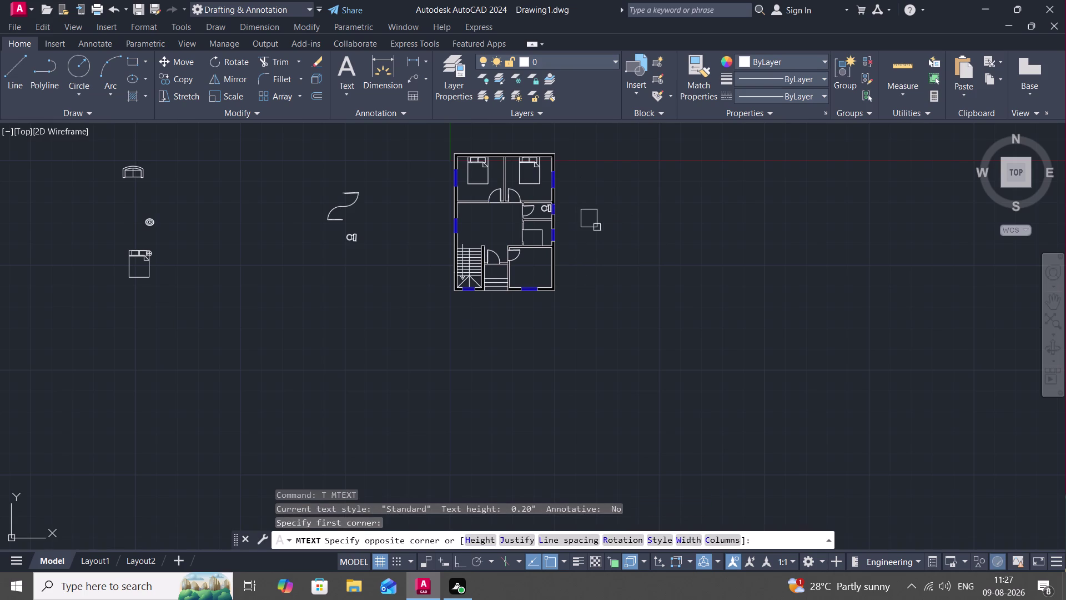
drag(606, 227, 613, 229)
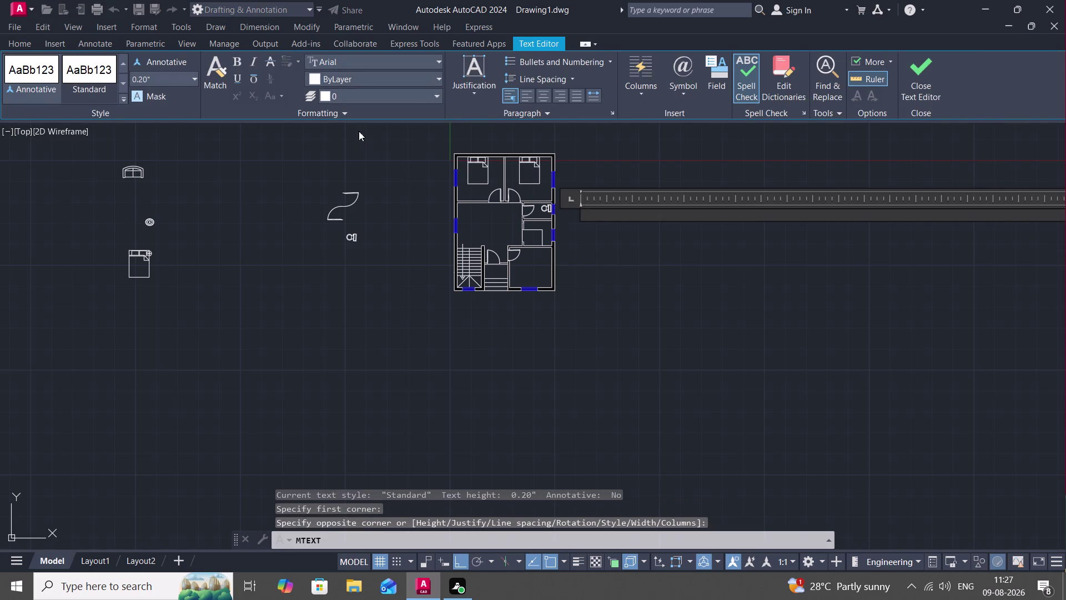
click(151, 84)
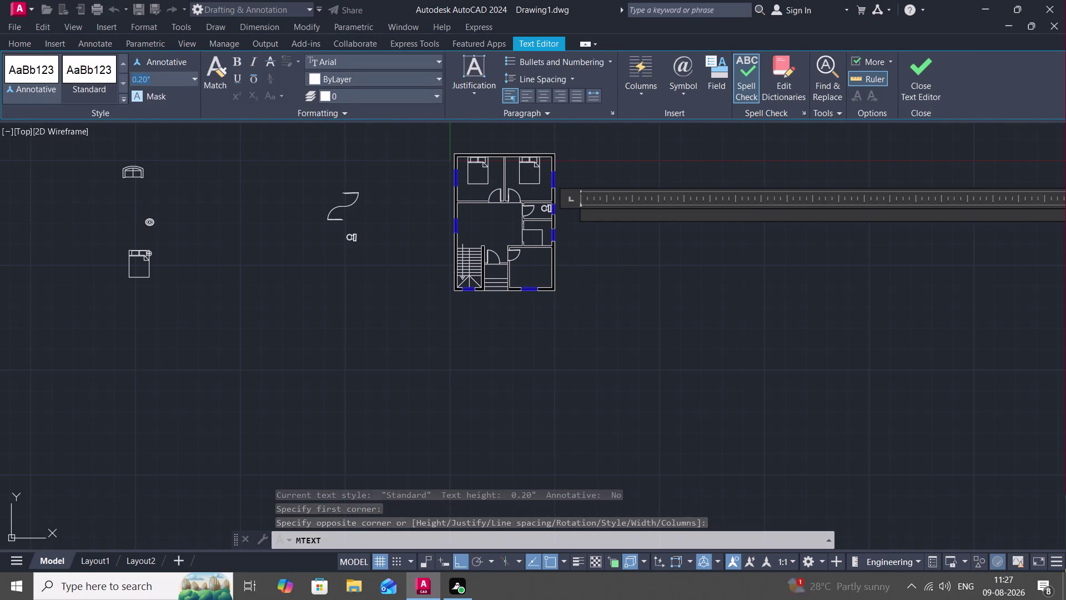
key(BackSpace)
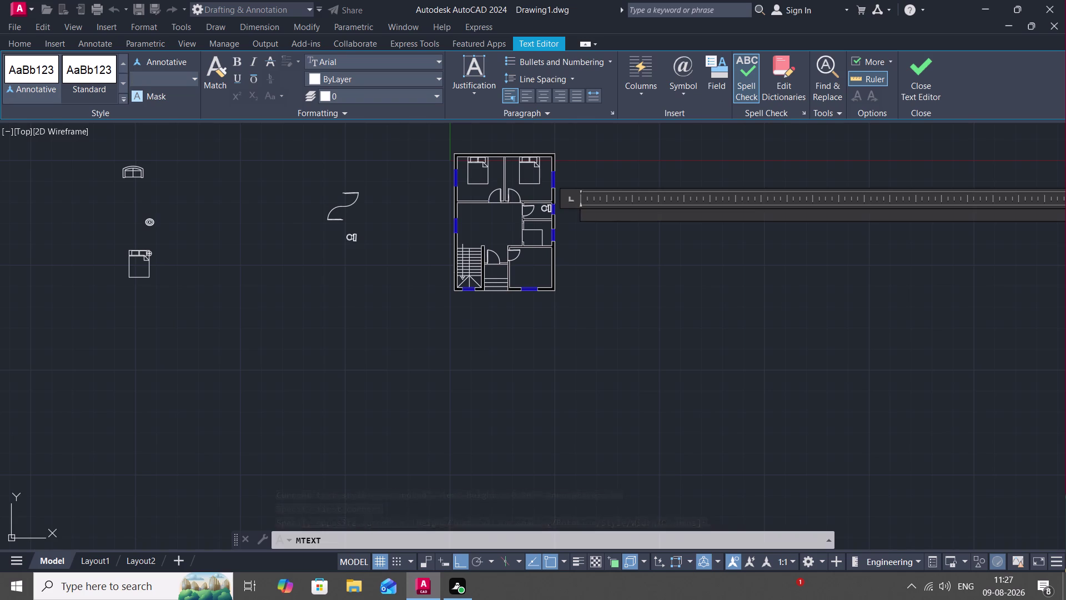
key(6)
key(shift+quotedbl)
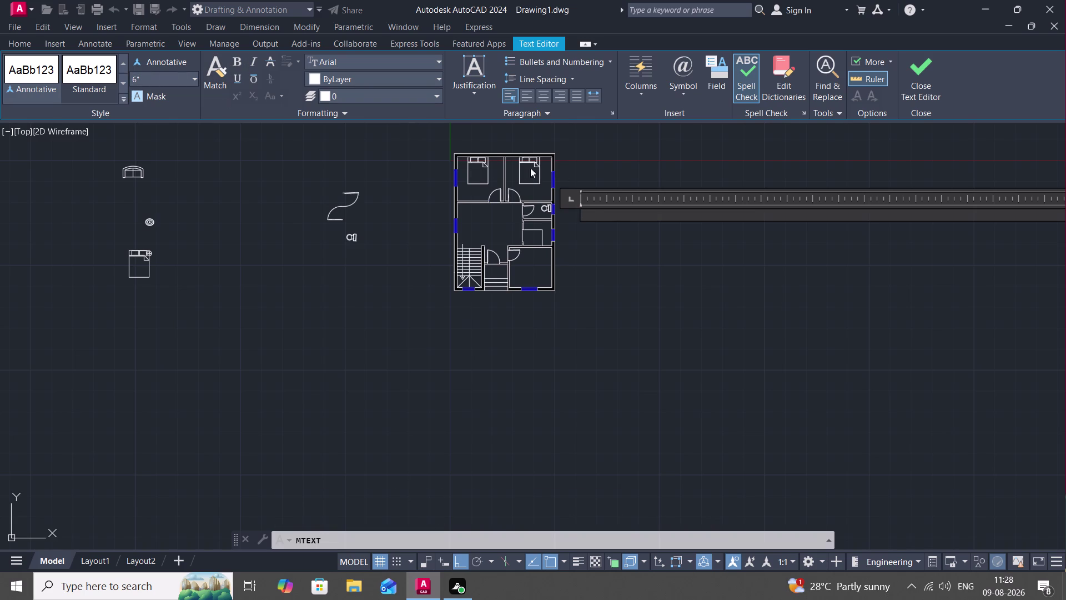
click(596, 215)
key(y)
Select the letter Y, apply a 6" text height, and close the editor.
click(583, 209)
click(584, 208)
double_click(583, 208)
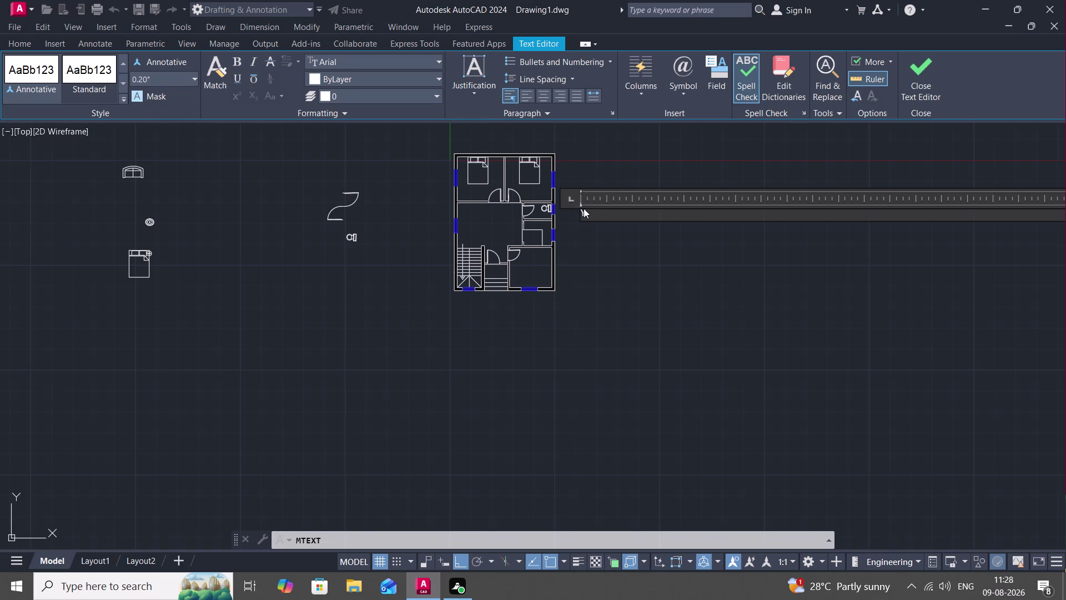
double_click(583, 208)
double_click(583, 208)
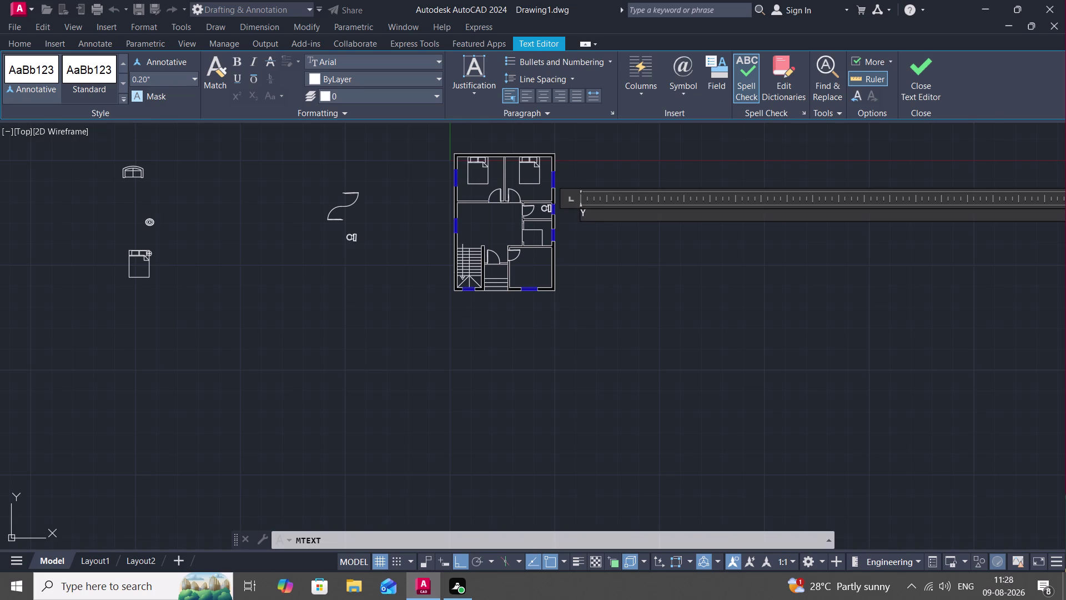
double_click(584, 212)
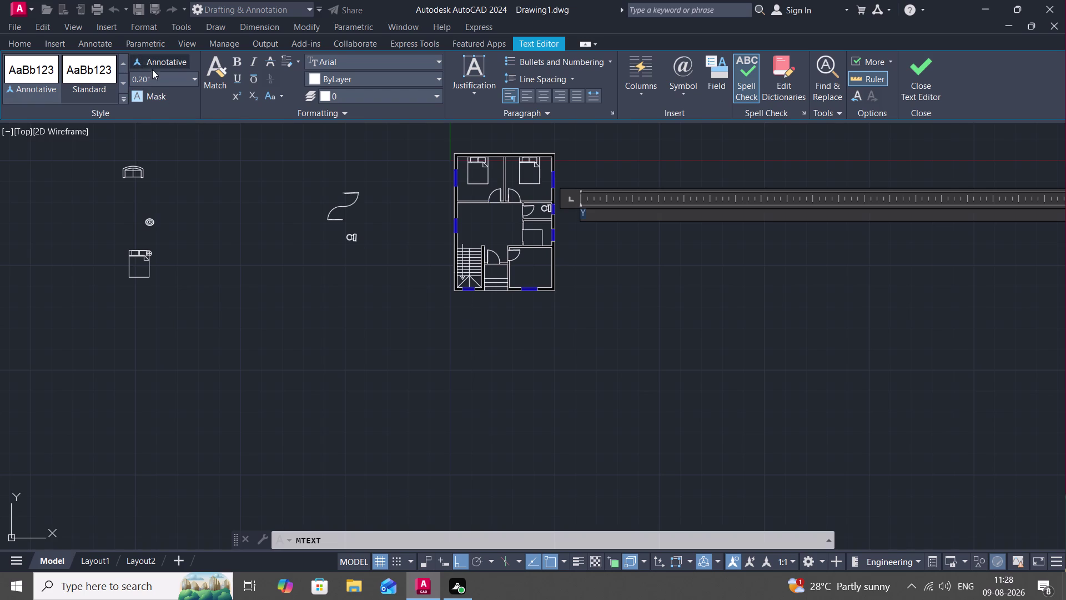
click(152, 82)
key(BackSpace)
key(6)
key(shift+quotedbl)
key(Return)
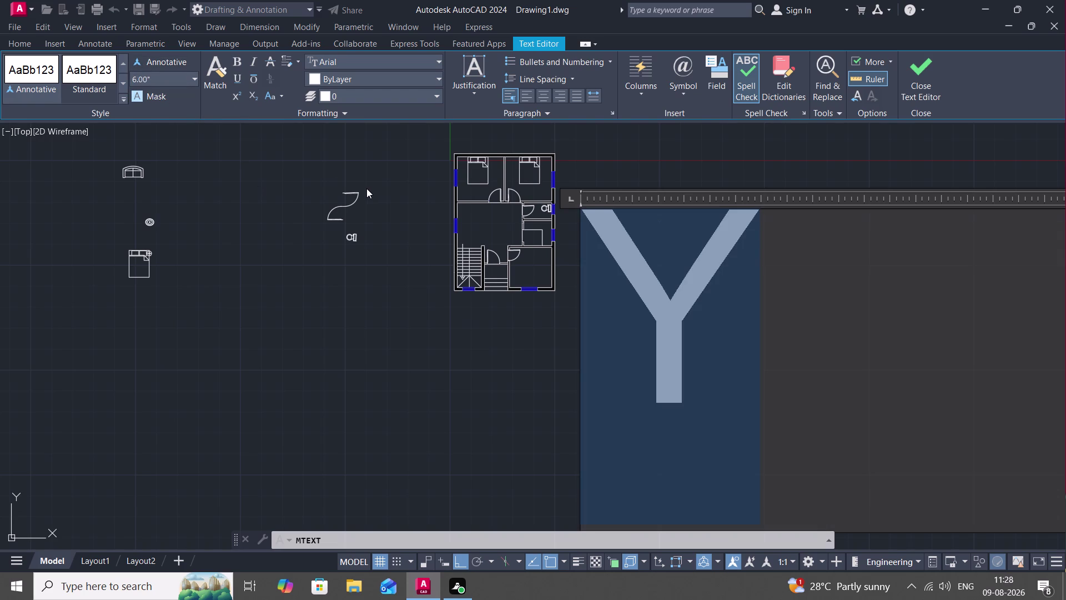
key(Escape)
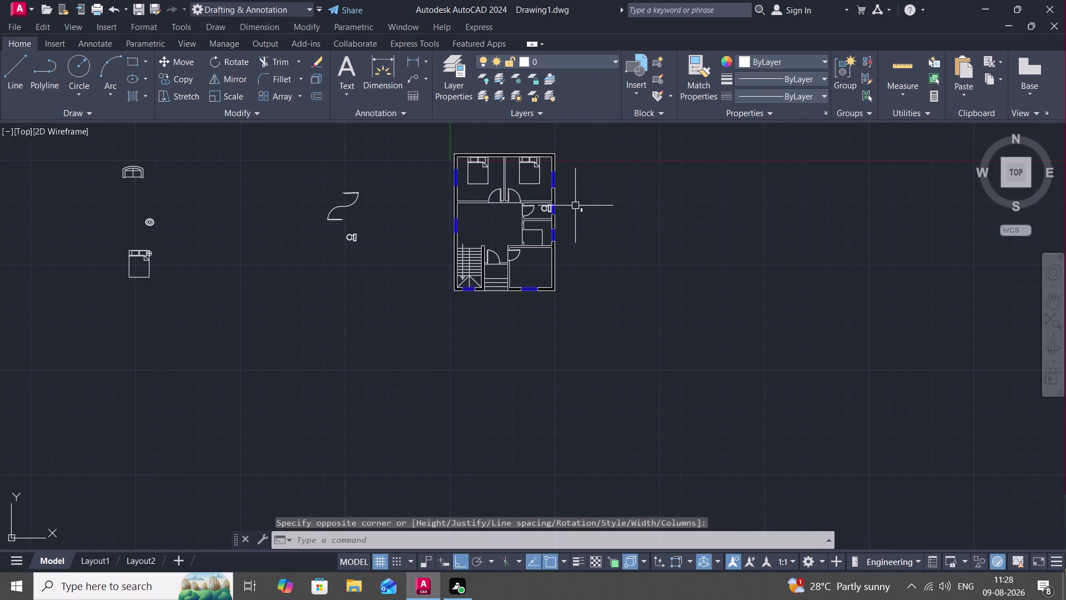
Copy the Y text into the bathroom, then into the small room with Ortho off.
scroll(up, 3)
key(c)
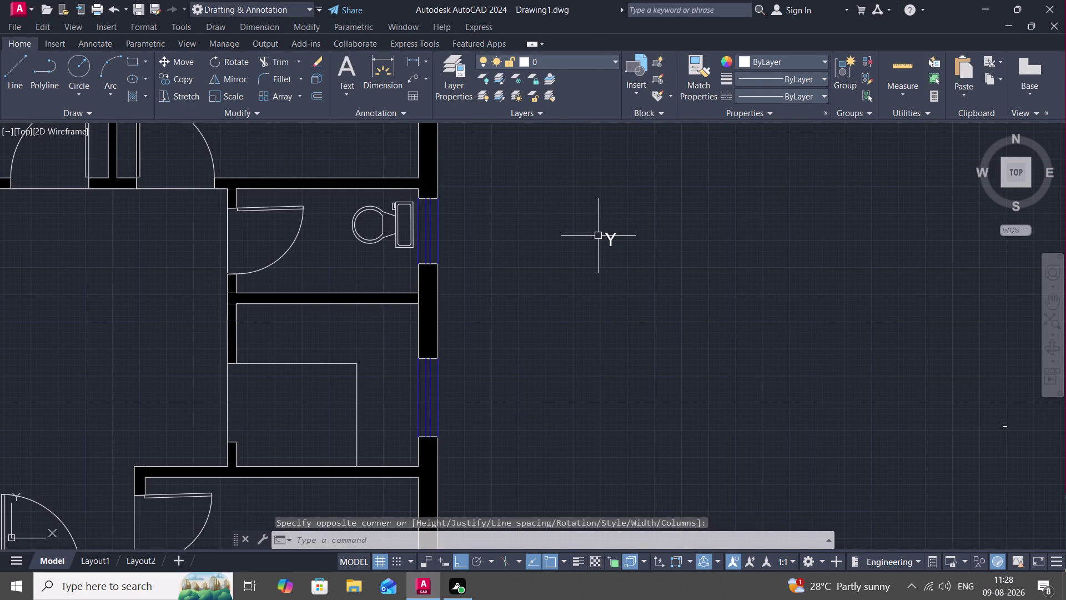
key(o)
key(space)
click(608, 243)
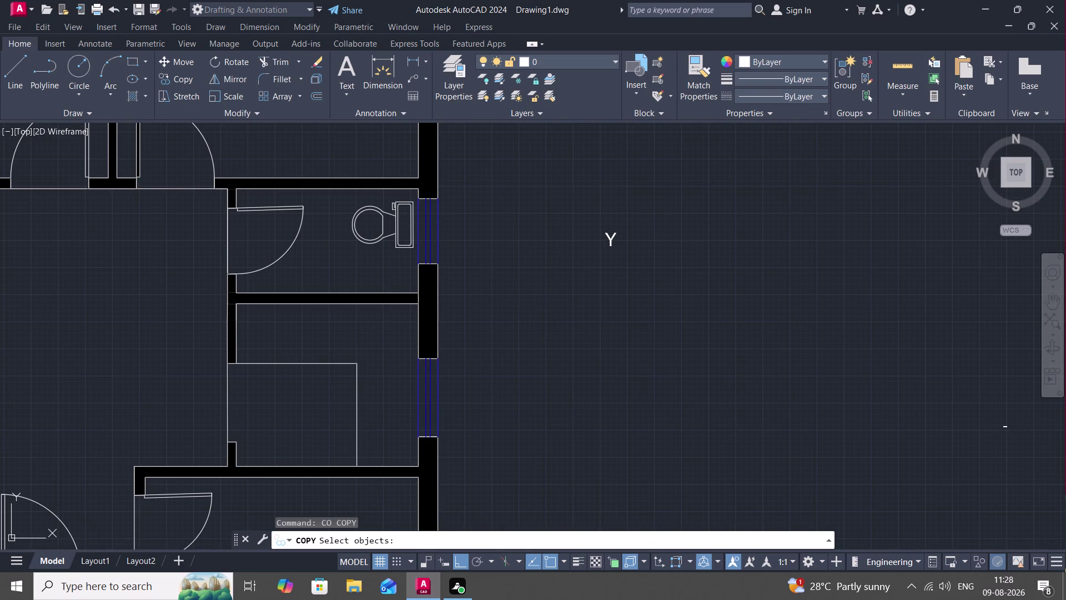
right_click(608, 244)
click(608, 243)
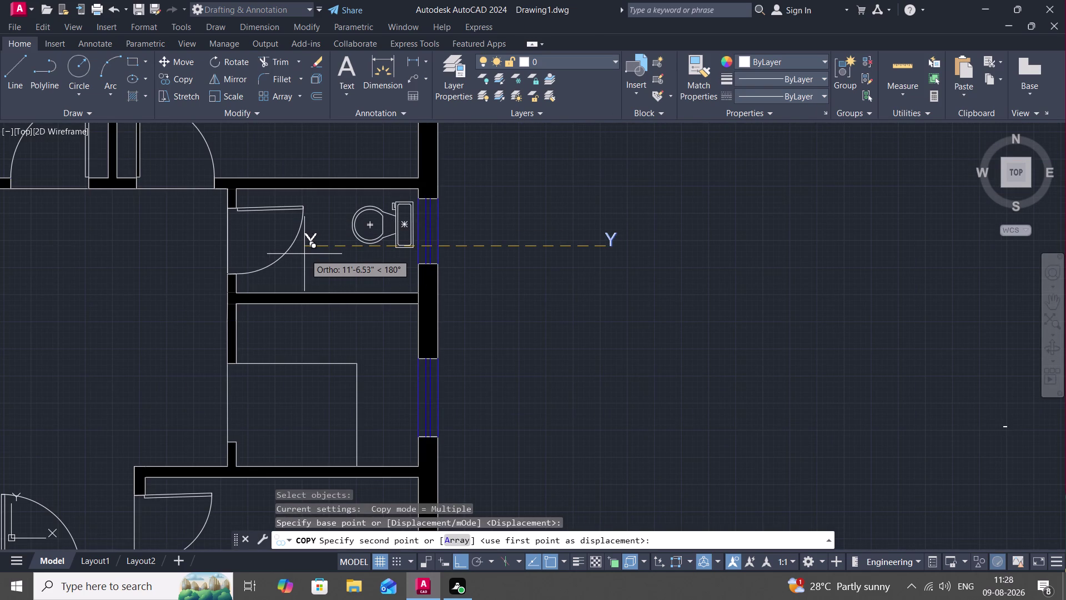
click(304, 254)
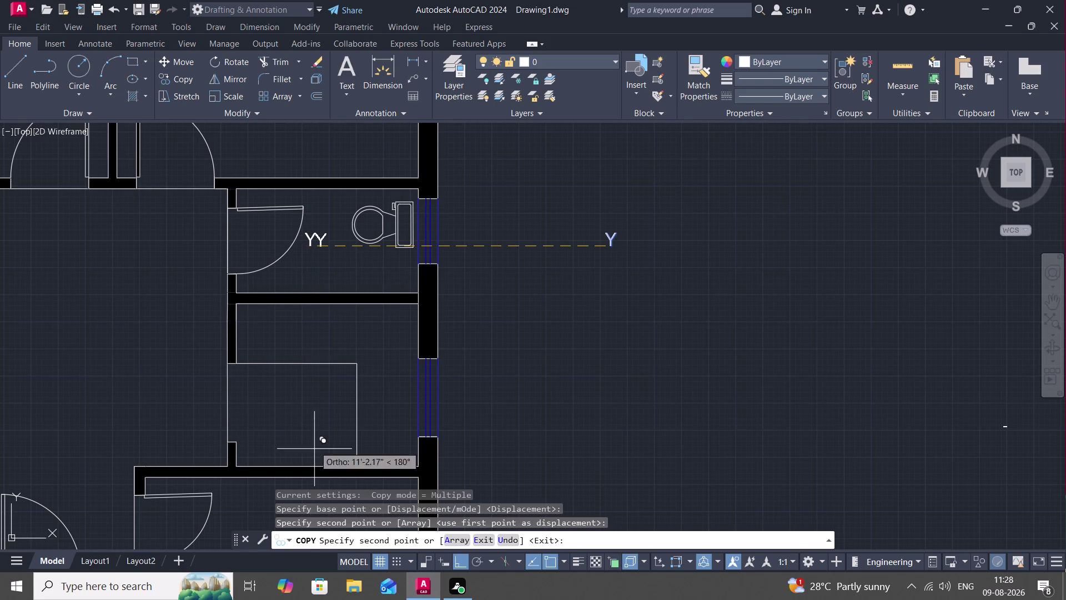
key(F8)
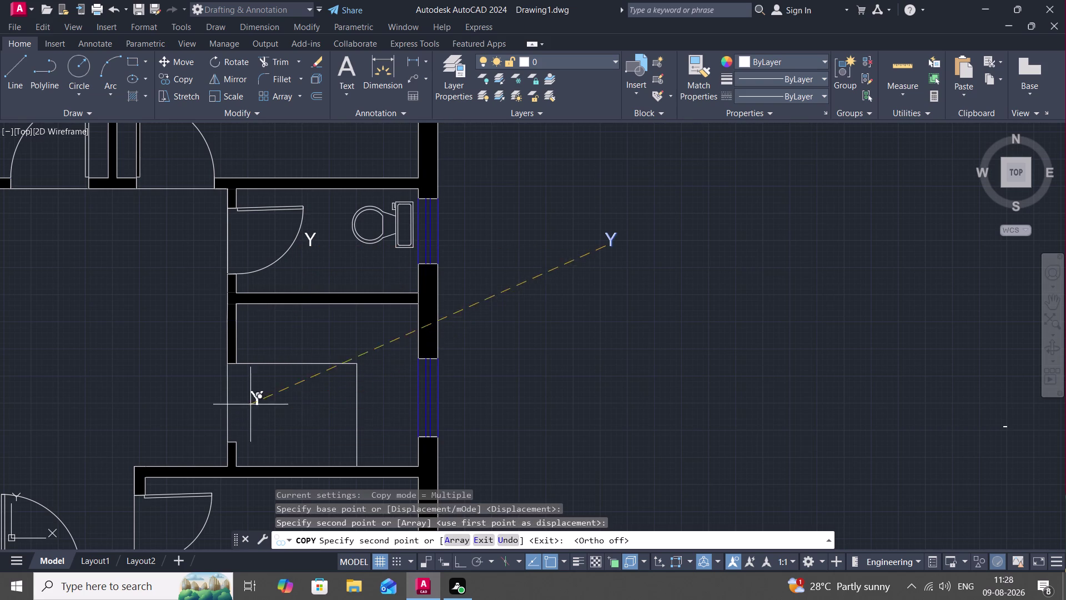
click(240, 391)
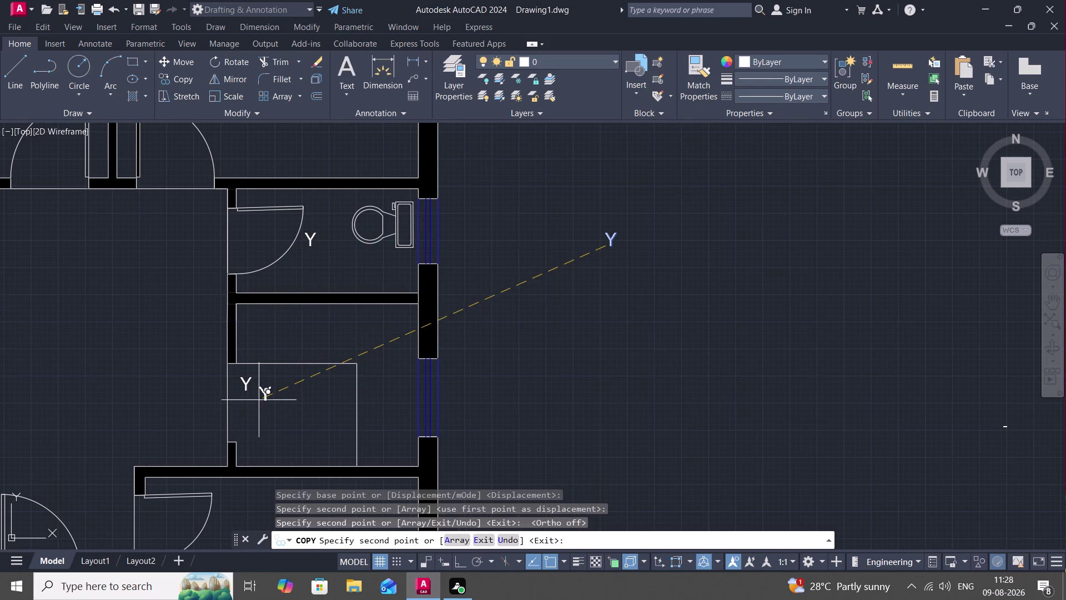
Place more Y copies in the lower-right room, by the stairs, the central hall and both bedrooms.
middle_drag(259, 399, 387, 148)
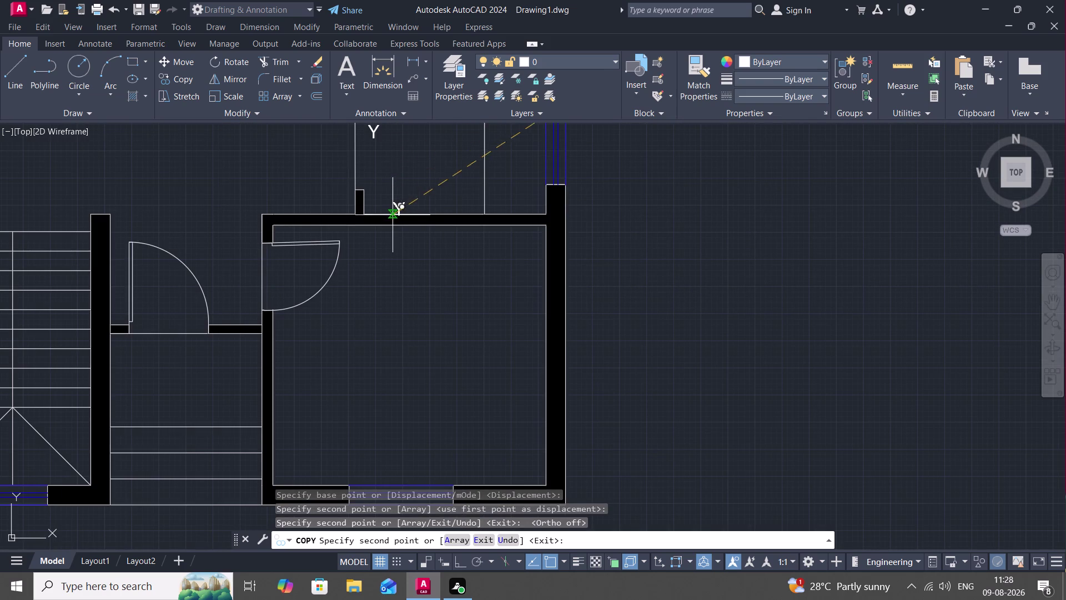
click(356, 258)
scroll(down, 3)
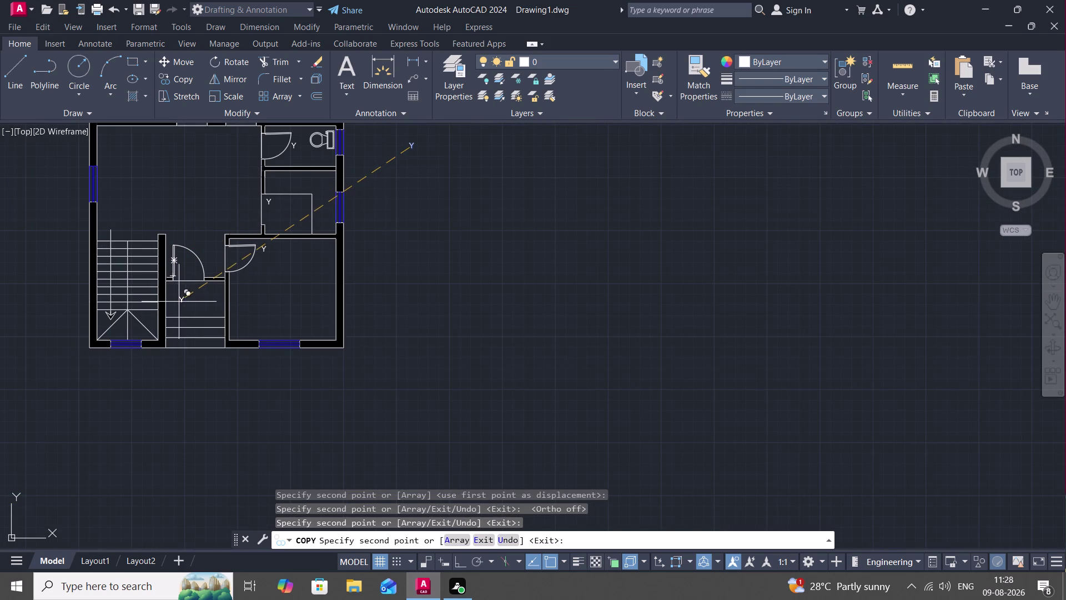
click(193, 302)
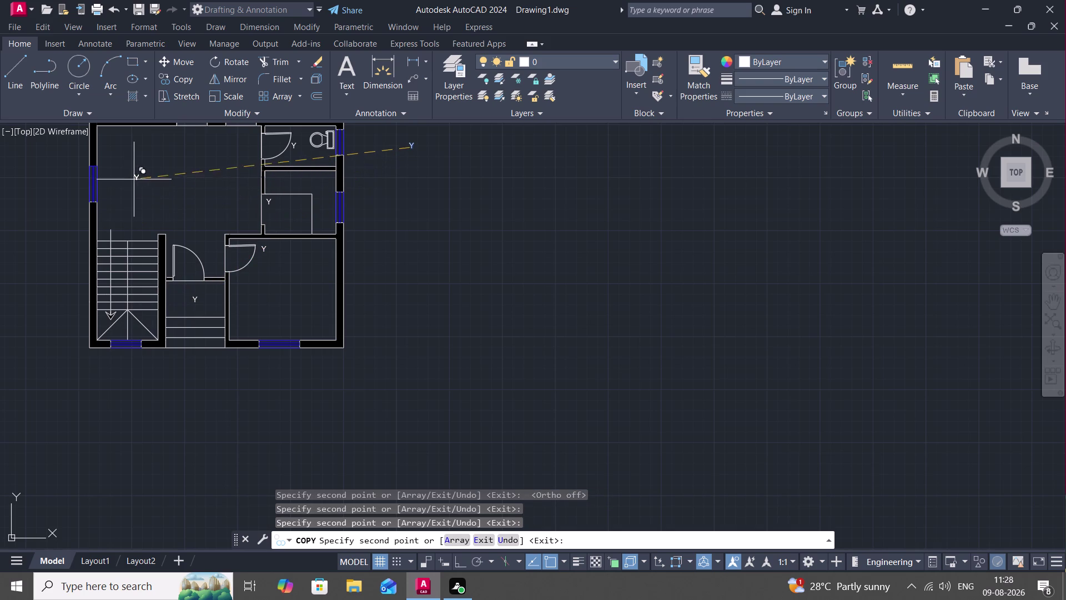
click(160, 169)
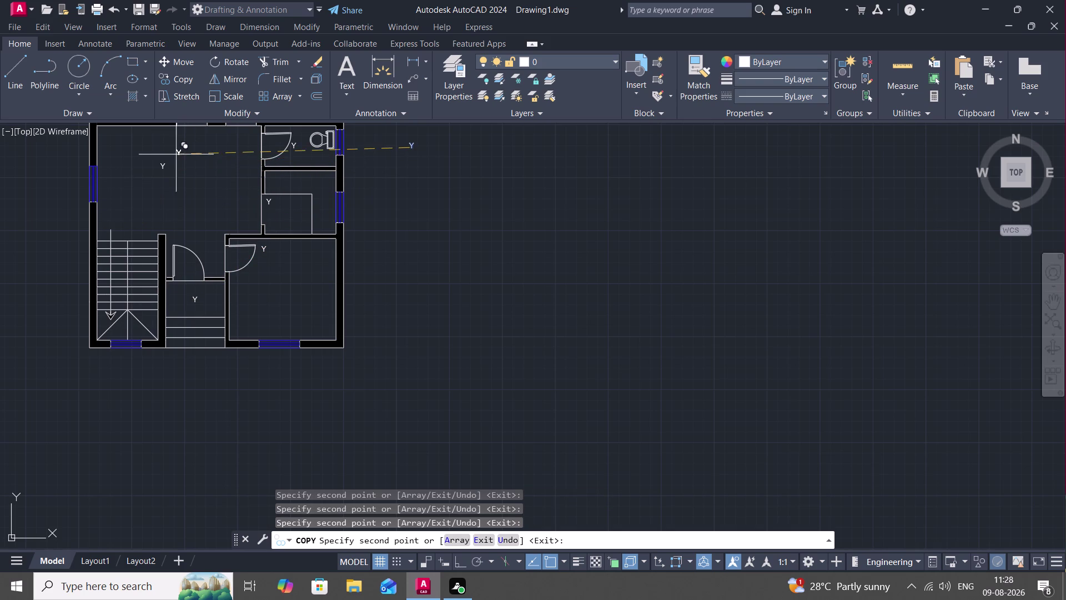
middle_drag(174, 157, 323, 402)
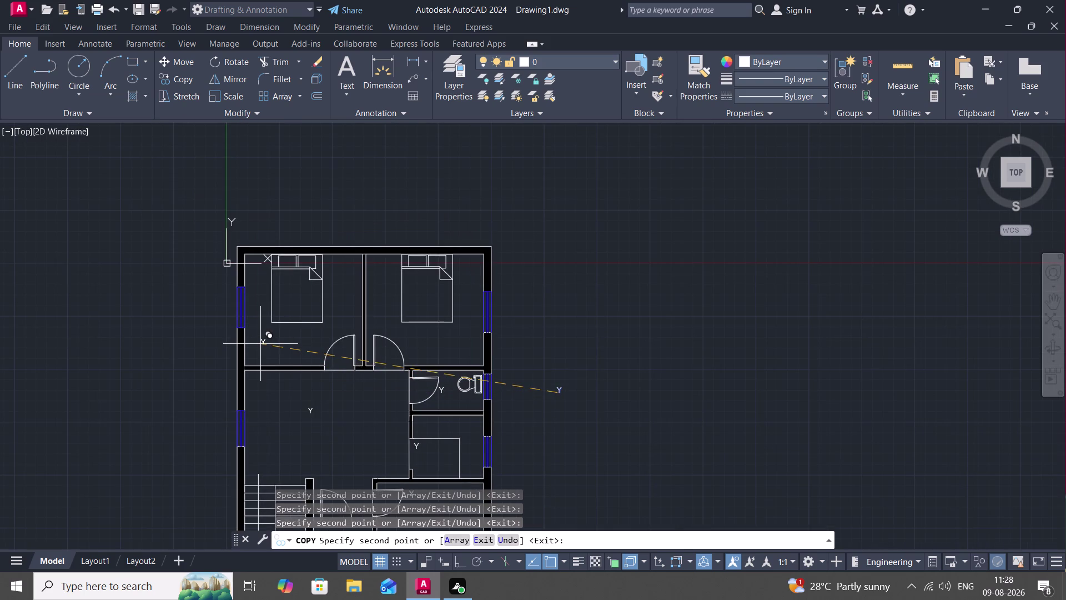
click(292, 340)
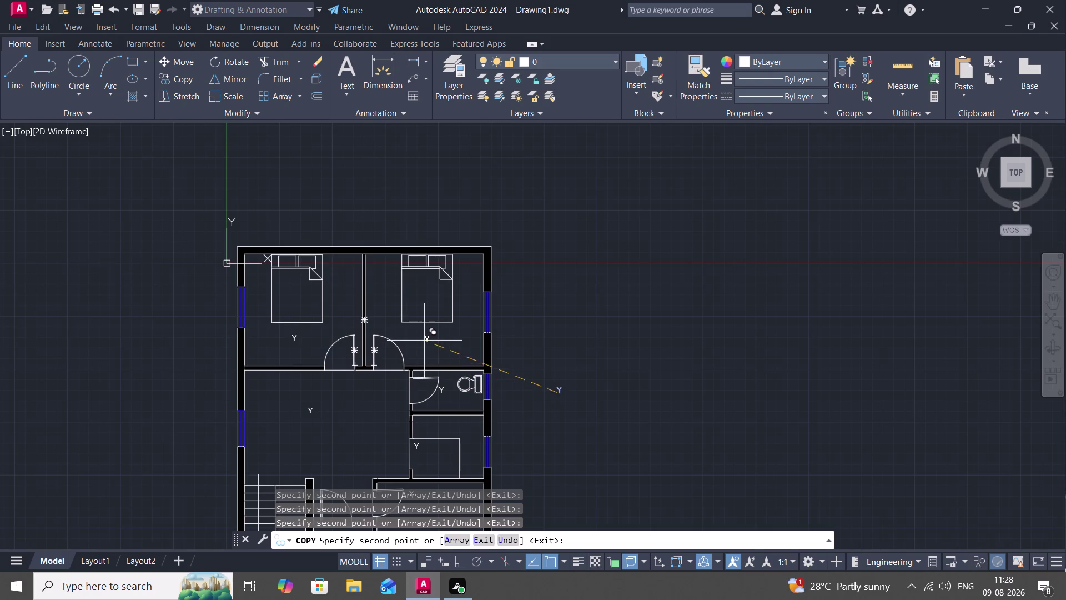
click(423, 336)
key(Escape)
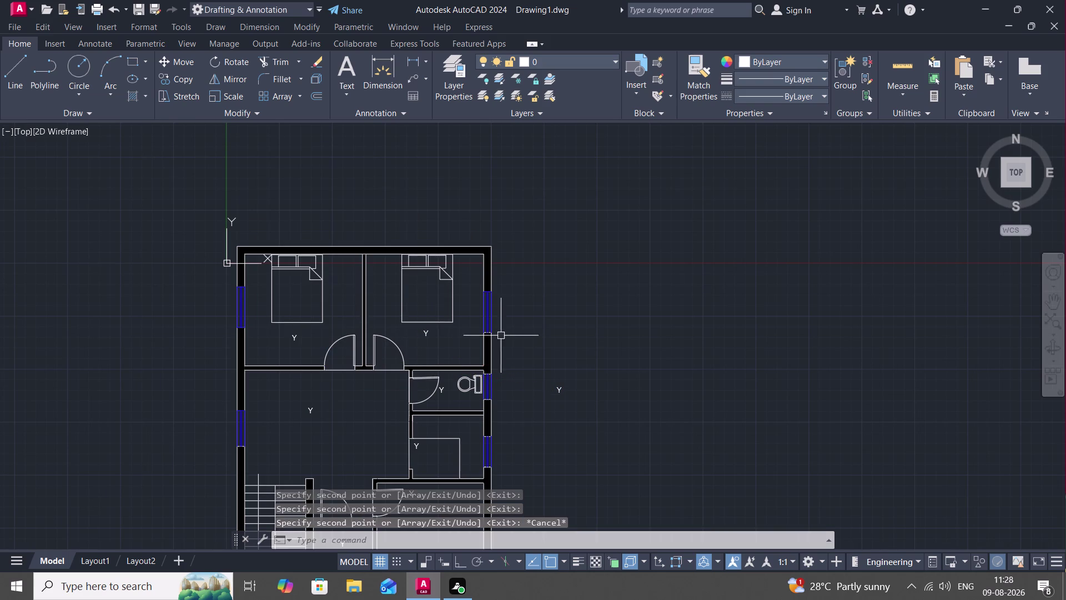
Change the left bedroom's Y placeholder text to BEDROOM-1.
double_click(295, 338)
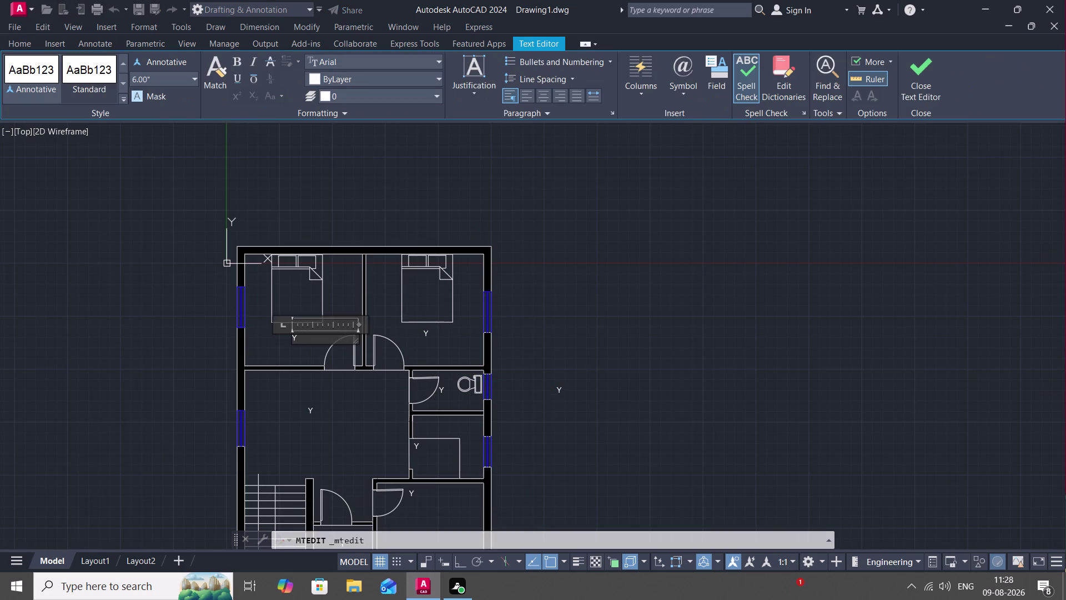
key(BackSpace)
key(BackSpace)
text(B)
text(EDR)
key(o)
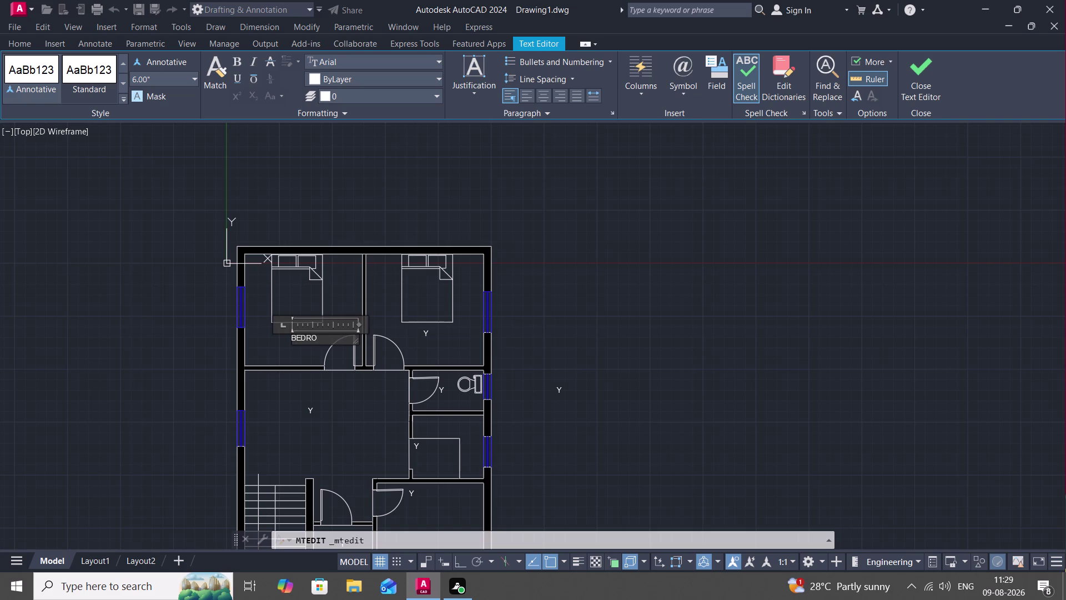
key(o)
text(M)
key(space)
text(-1)
click(287, 353)
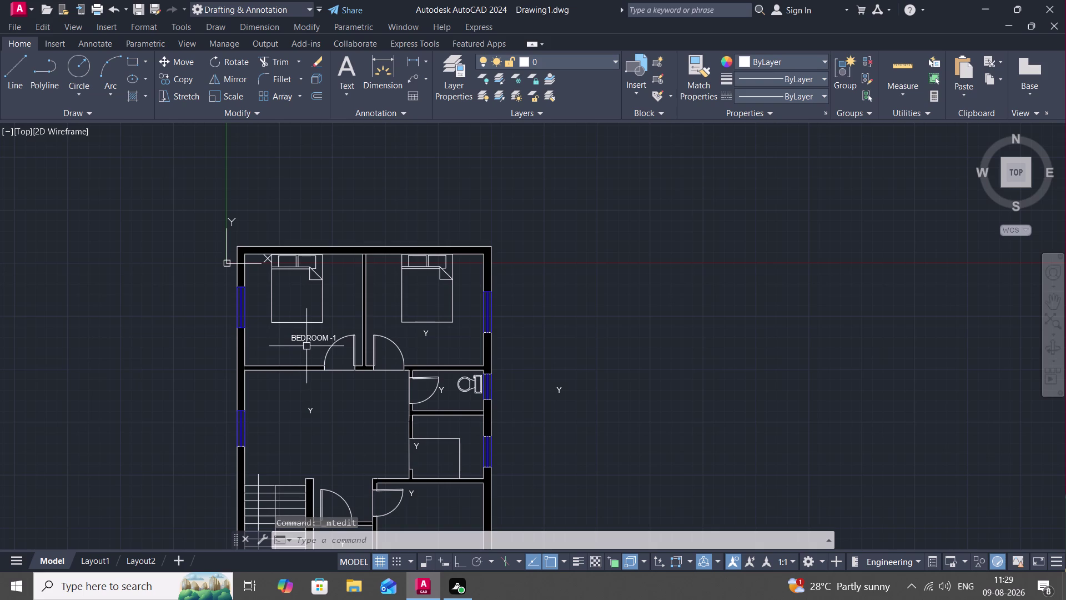
Move the BEDROOM-1 label to sit below the bed.
key(m)
key(space)
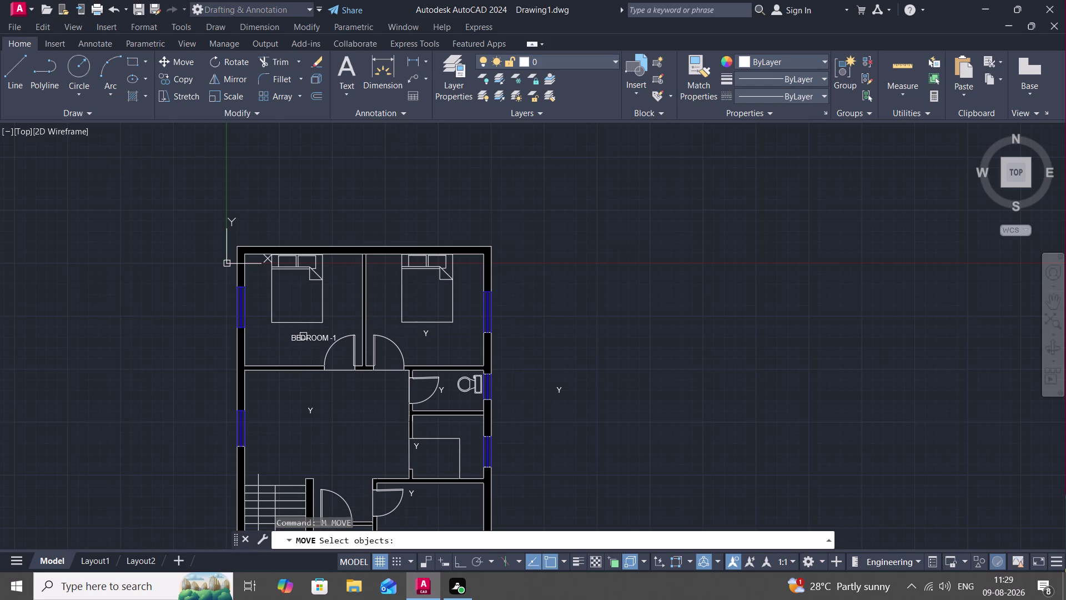
click(303, 335)
right_click(304, 335)
click(304, 335)
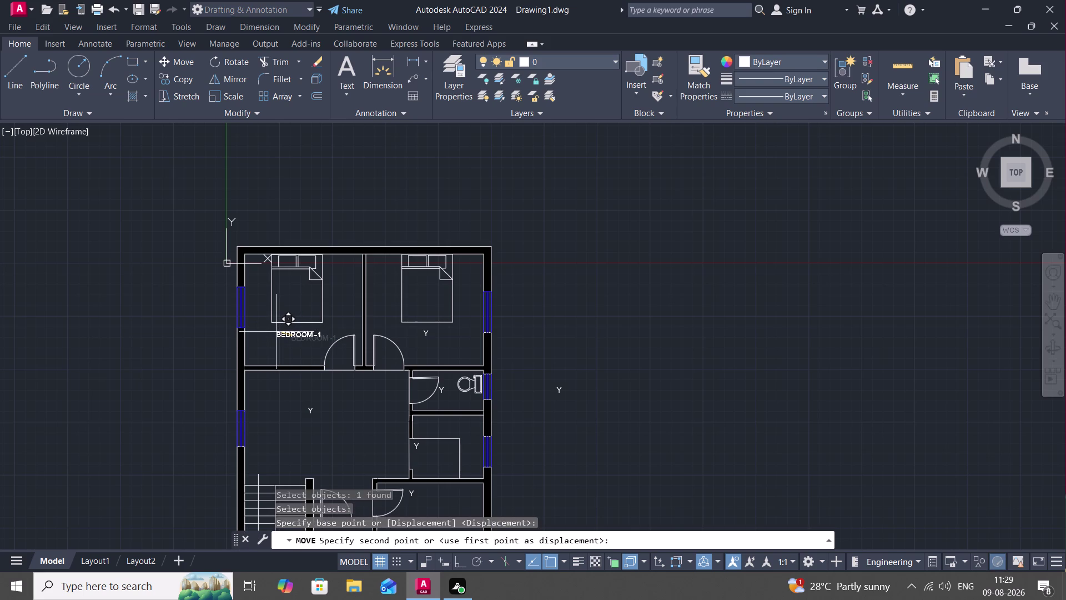
click(277, 331)
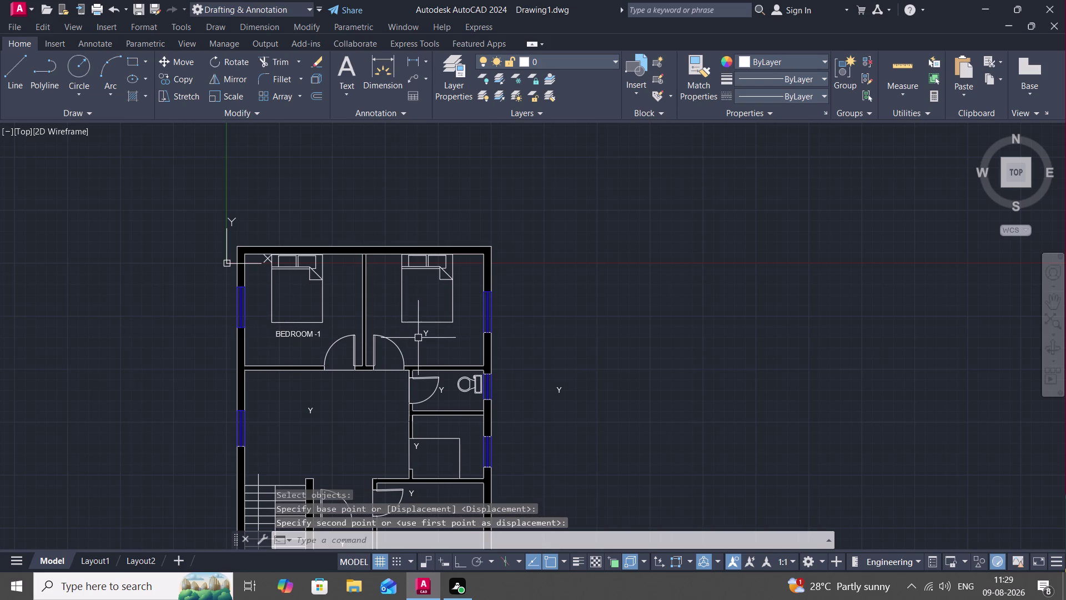
click(430, 336)
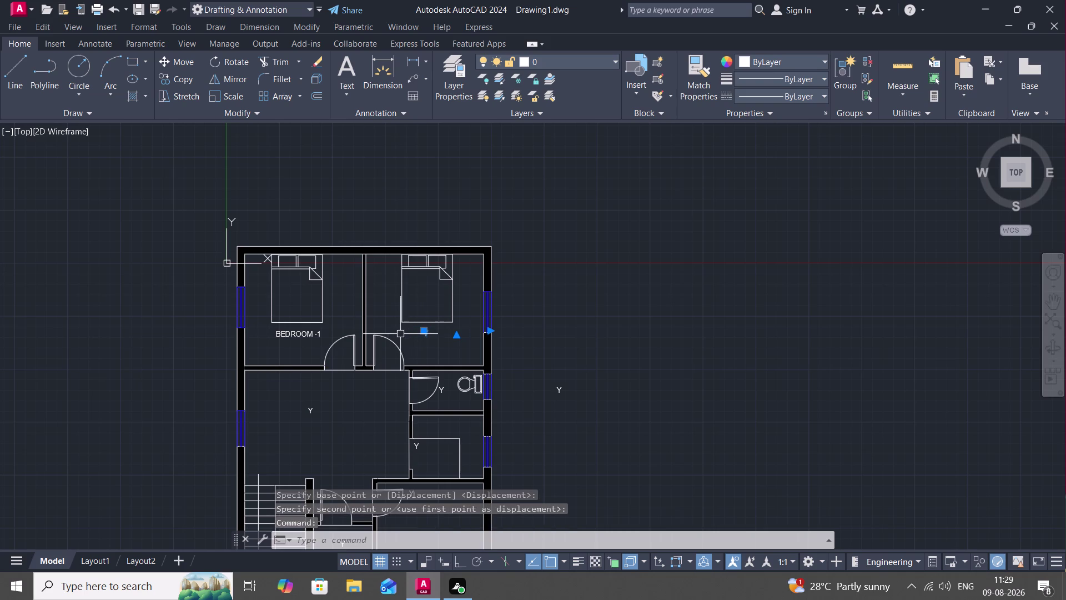
Replace the right bedroom's Y placeholder with a copy of the BEDROOM-1 label, deleting the duplicate.
key(Delete)
key(c)
key(o)
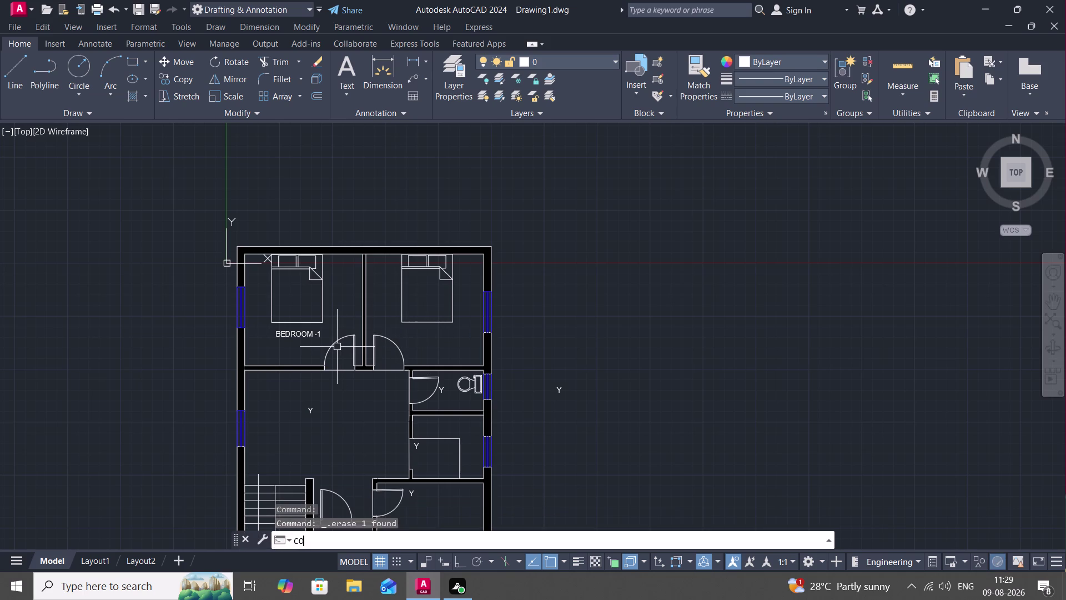
key(space)
click(303, 332)
right_click(303, 331)
click(303, 332)
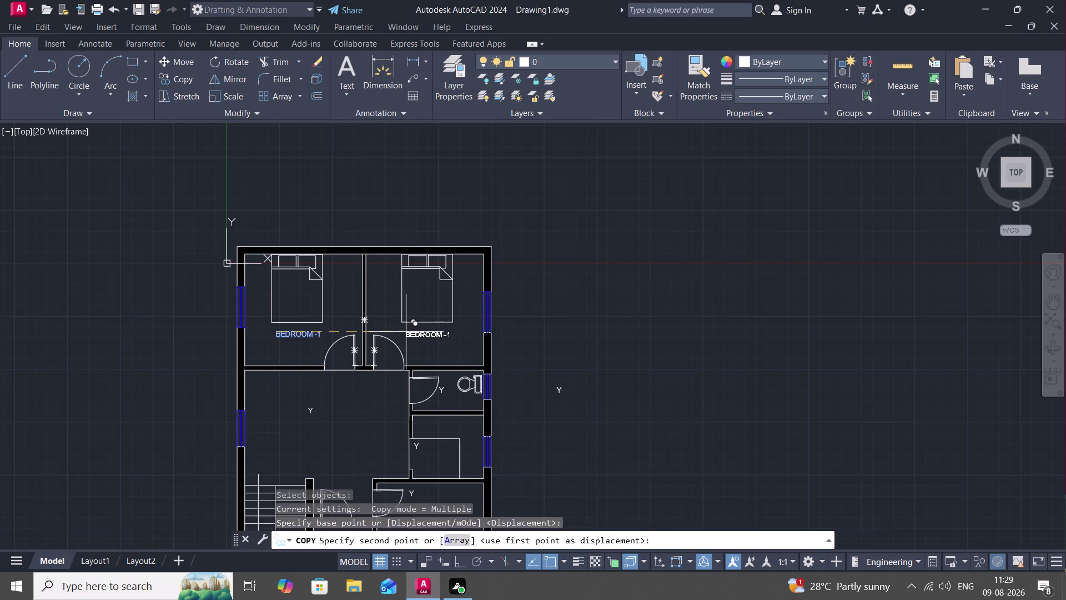
click(406, 331)
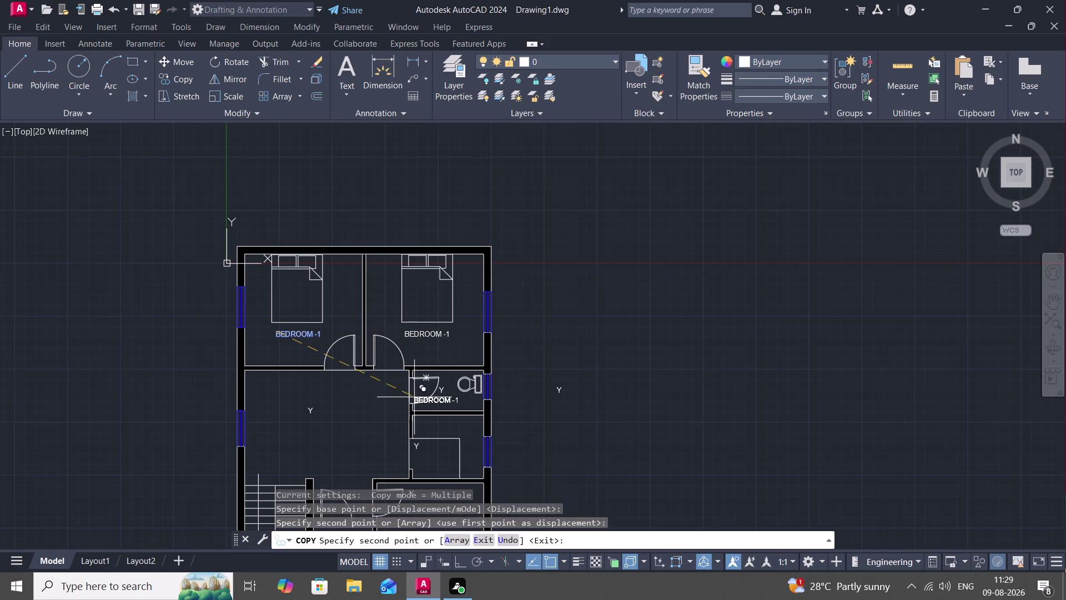
middle_drag(414, 396, 439, 136)
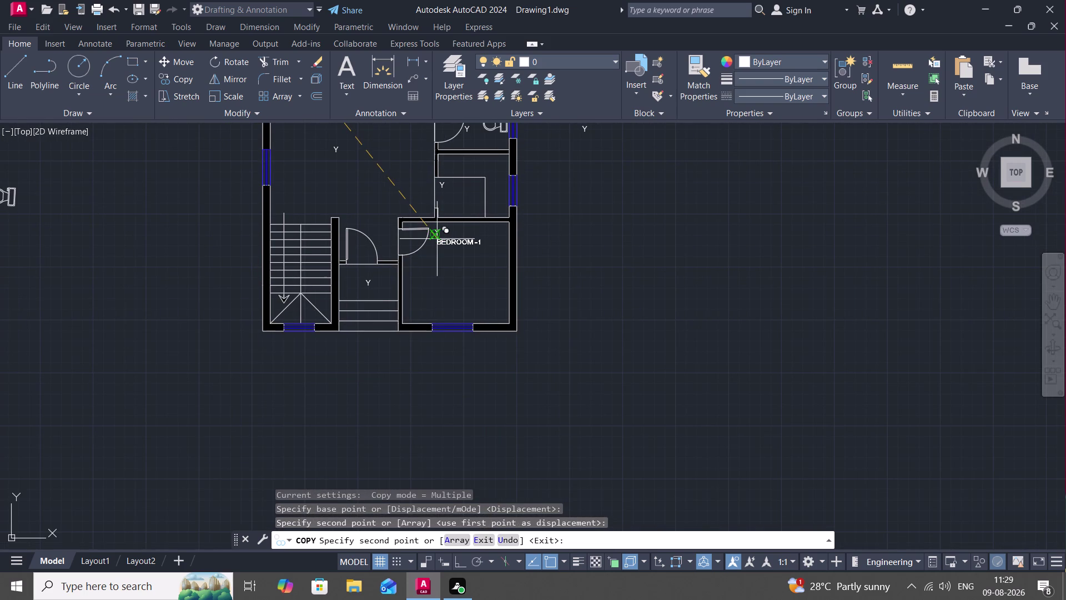
click(433, 240)
key(Escape)
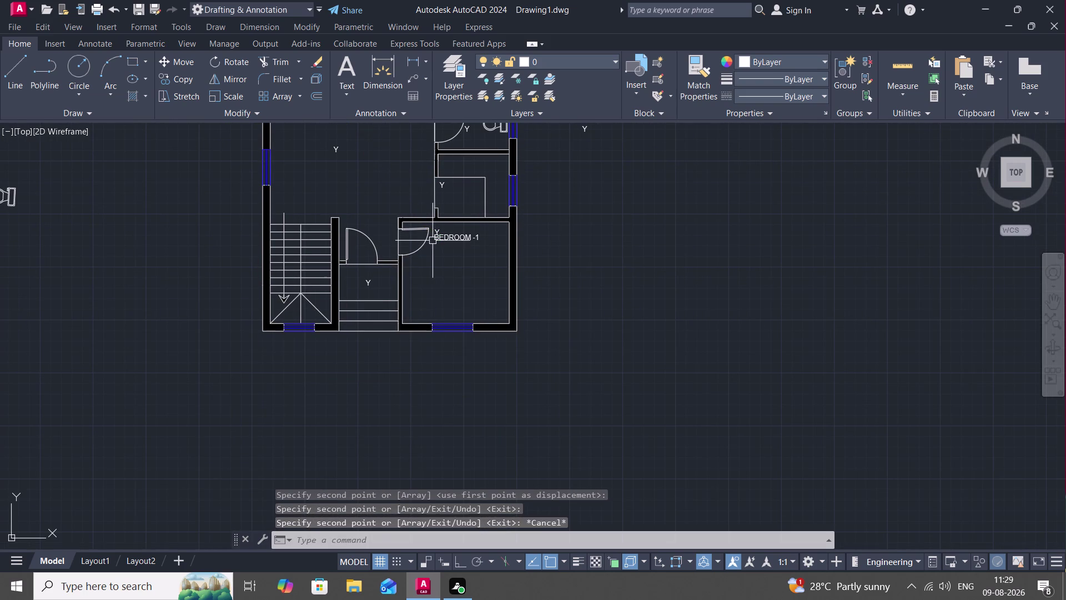
click(438, 229)
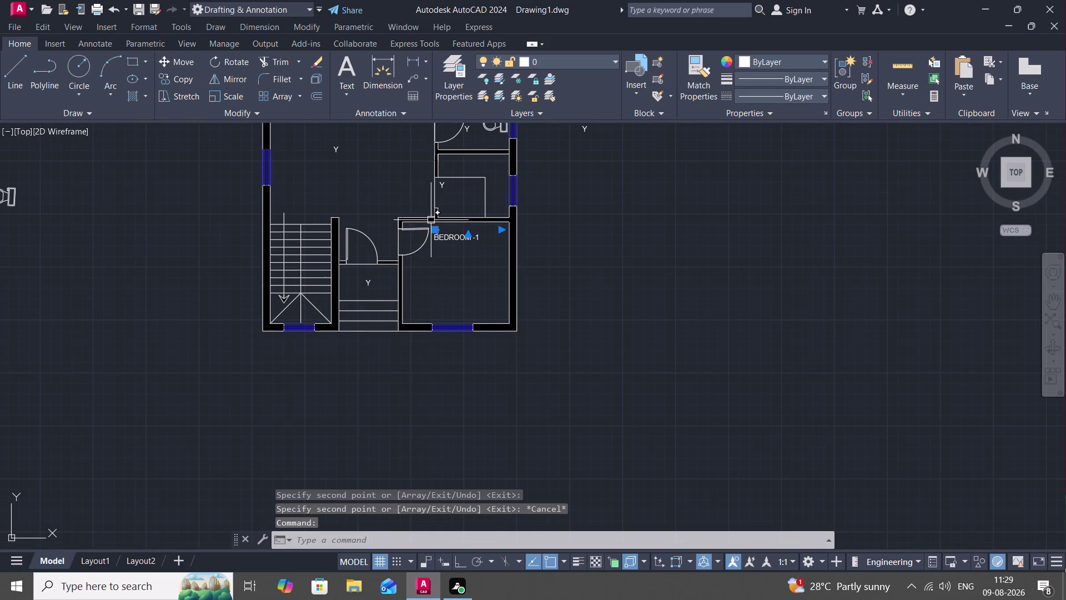
key(Delete)
Change the lower-right bedroom label to BEDROOM -3.
double_click(458, 238)
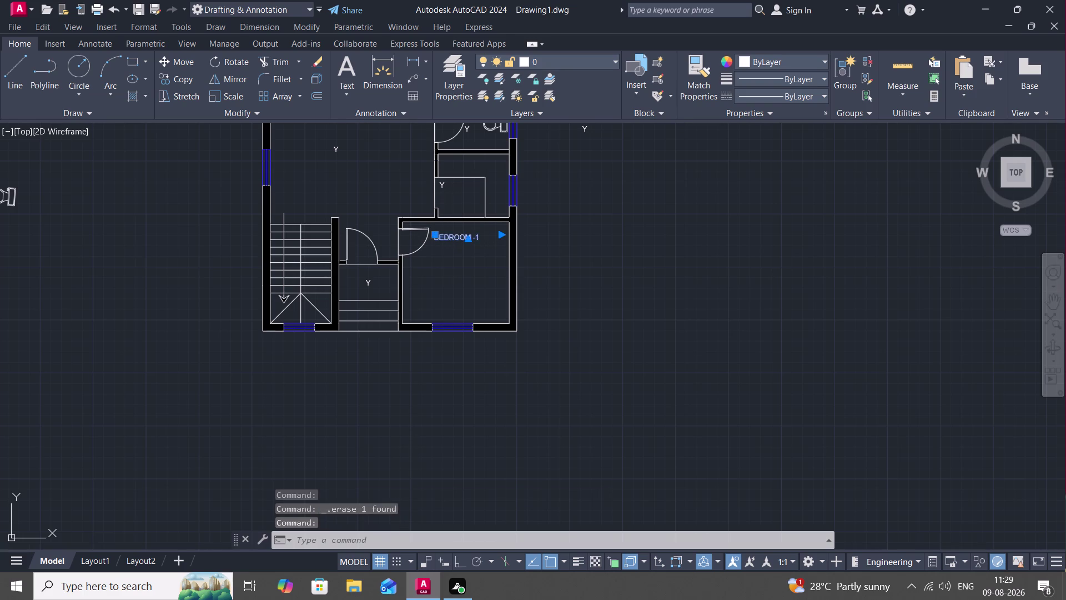
click(490, 236)
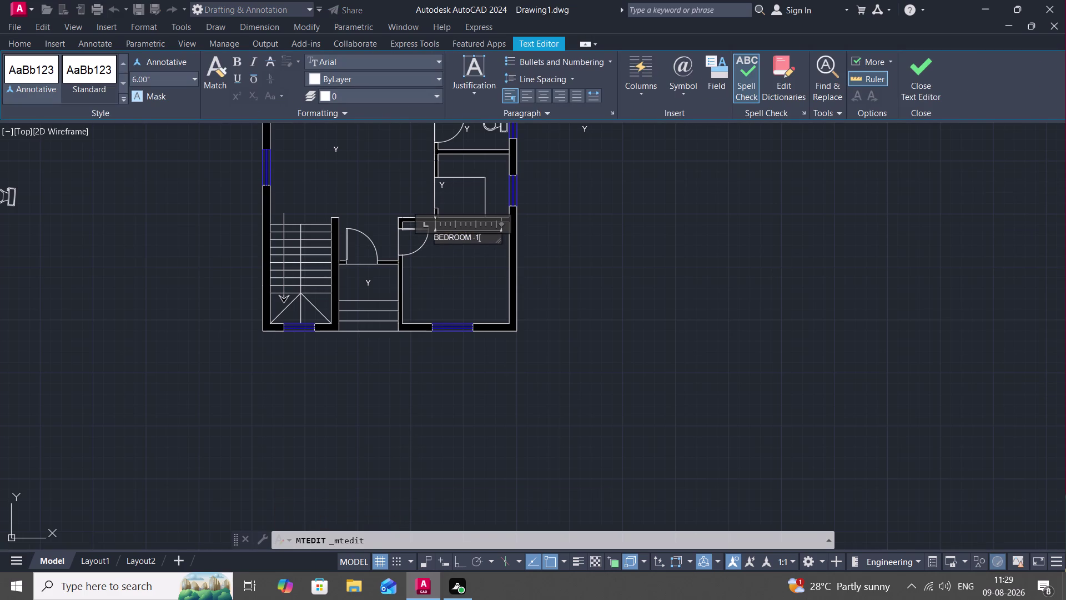
key(BackSpace)
key(3)
click(486, 280)
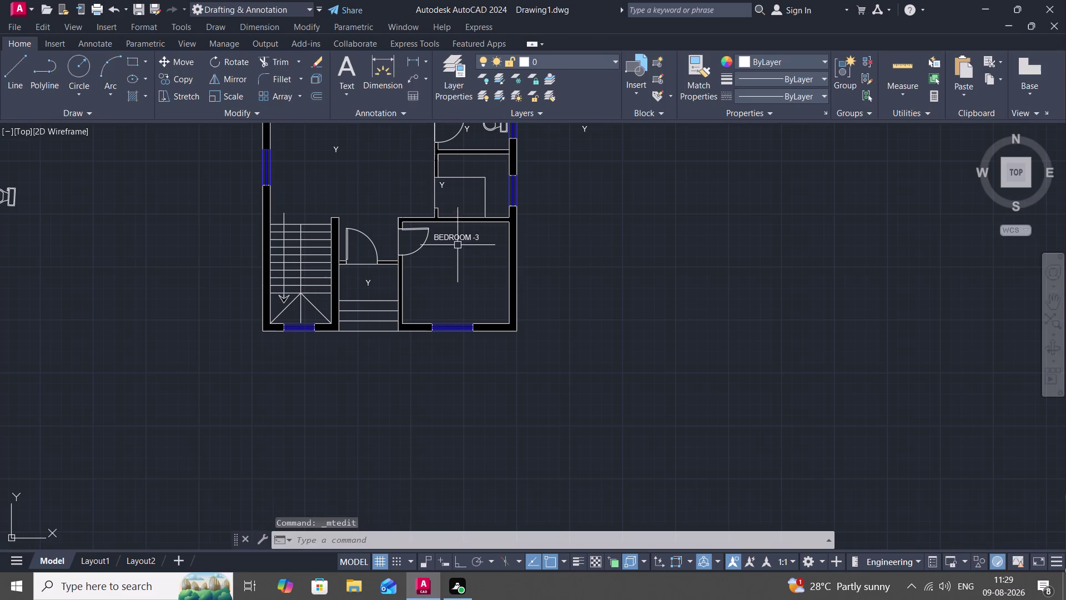
Change the upper-right bedroom label to BEDROOM -2.
middle_drag(456, 191, 458, 296)
double_click(466, 177)
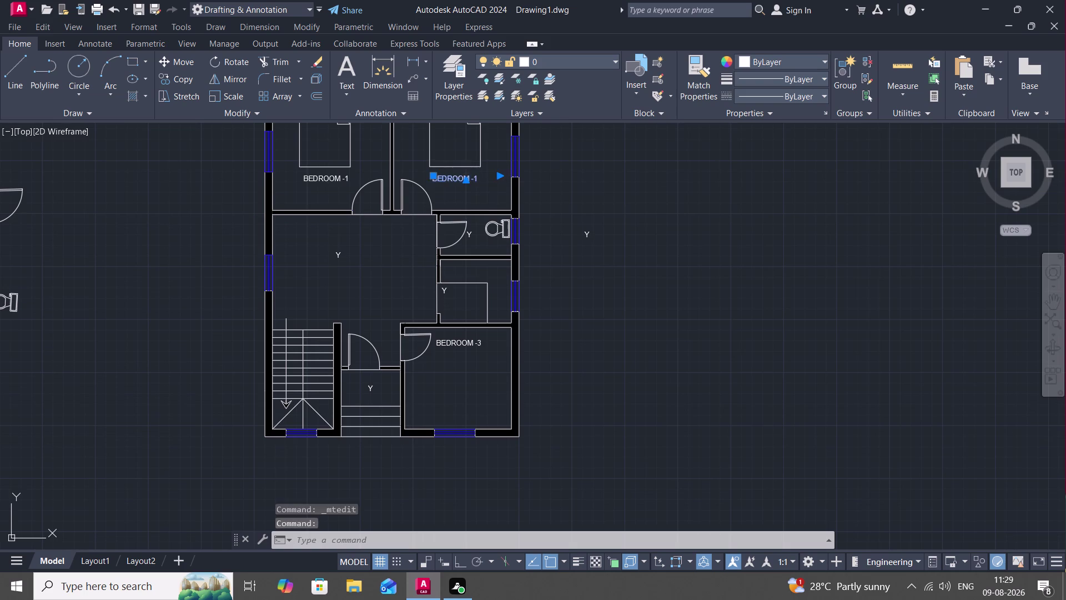
click(479, 176)
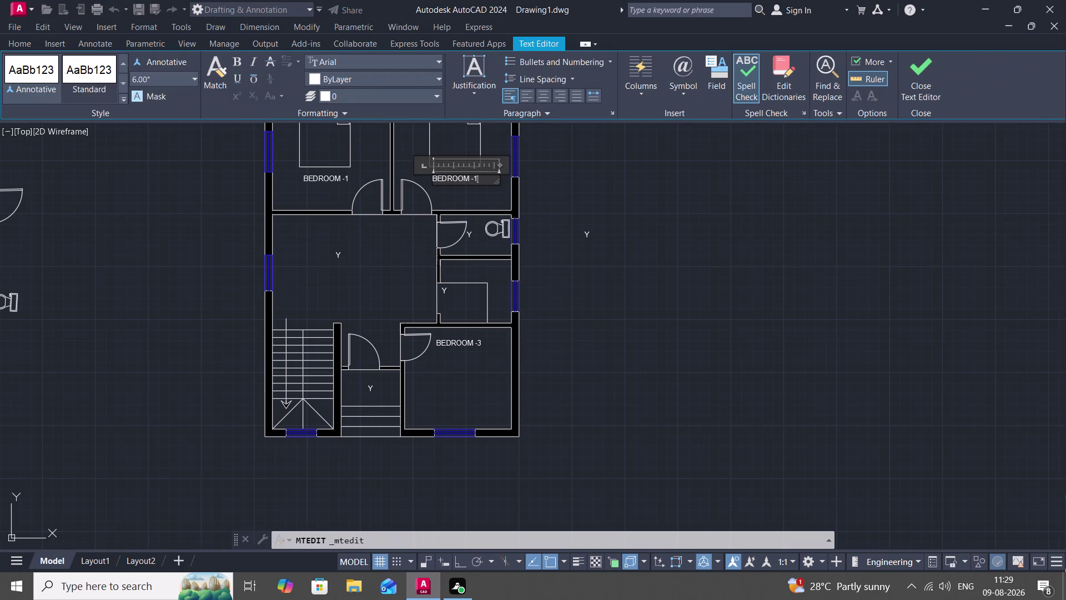
key(BackSpace)
key(2)
click(484, 187)
Replace the toilet's placeholder text with C TOILET.
double_click(471, 232)
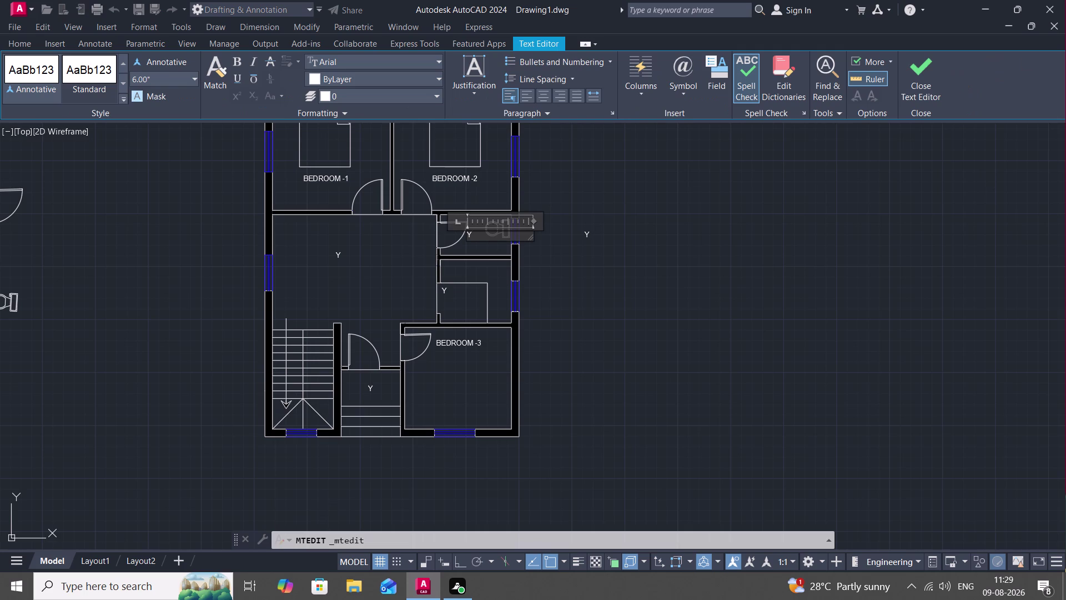
key(BackSpace)
text(C)
key(space)
text(TOIL)
text(ET)
key(space)
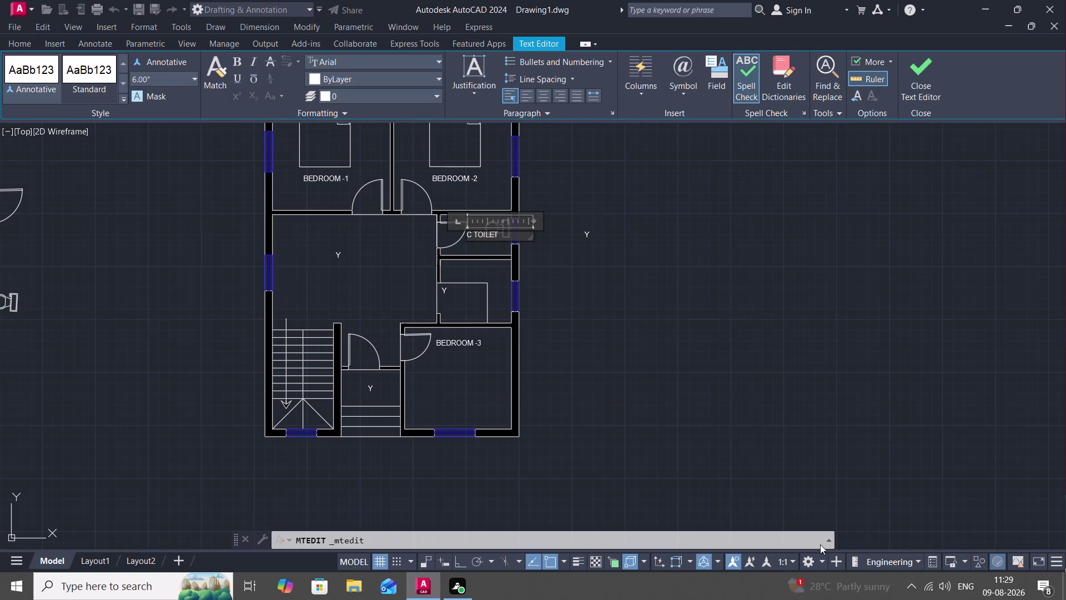
click(490, 244)
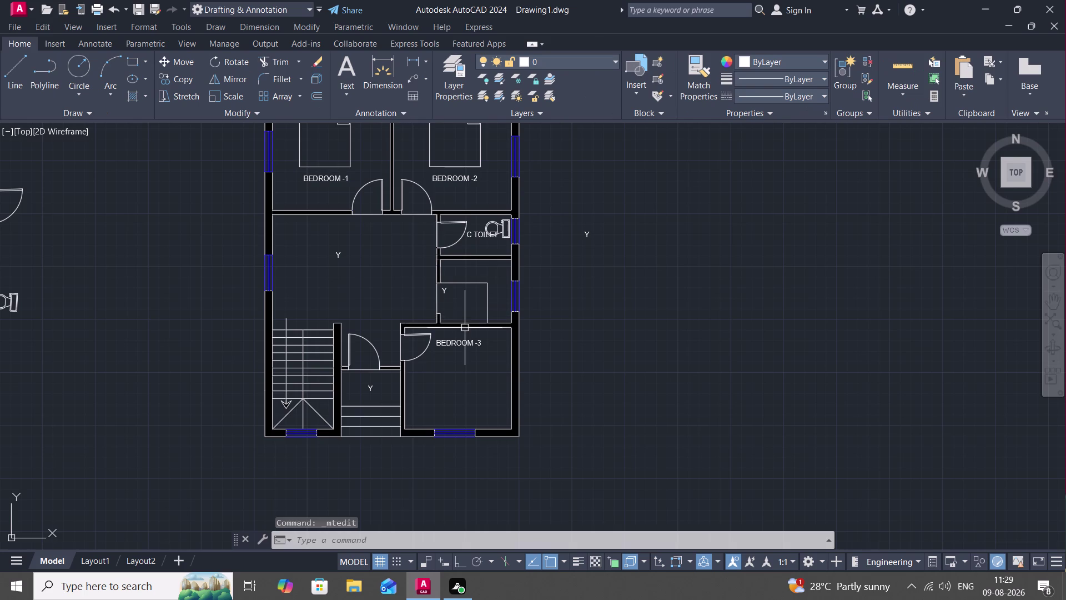
Move the C TOILET label lower inside the toilet.
key(m)
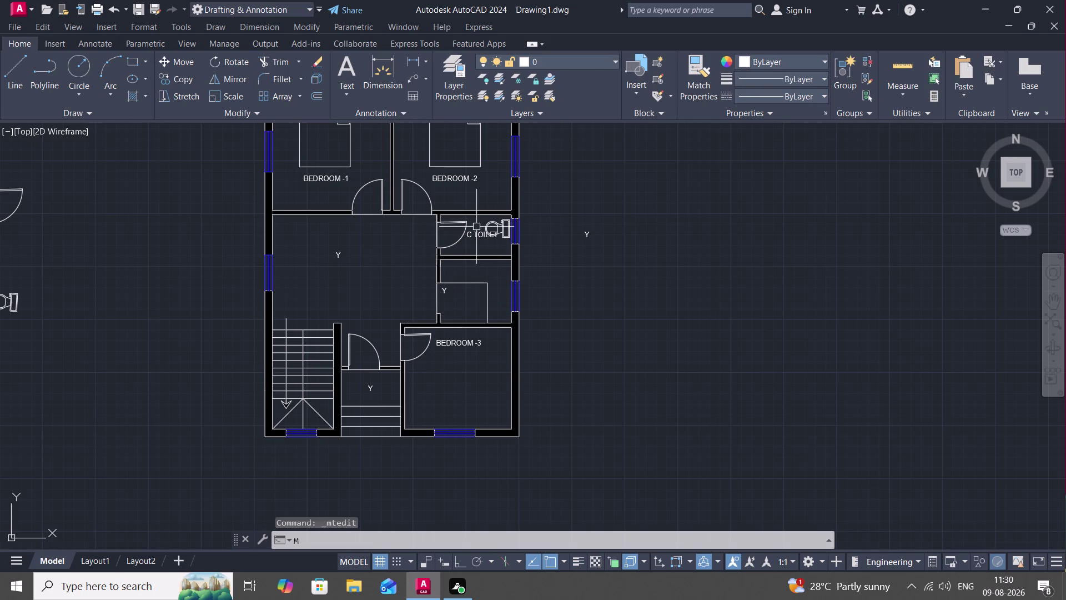
key(space)
click(476, 232)
right_click(476, 232)
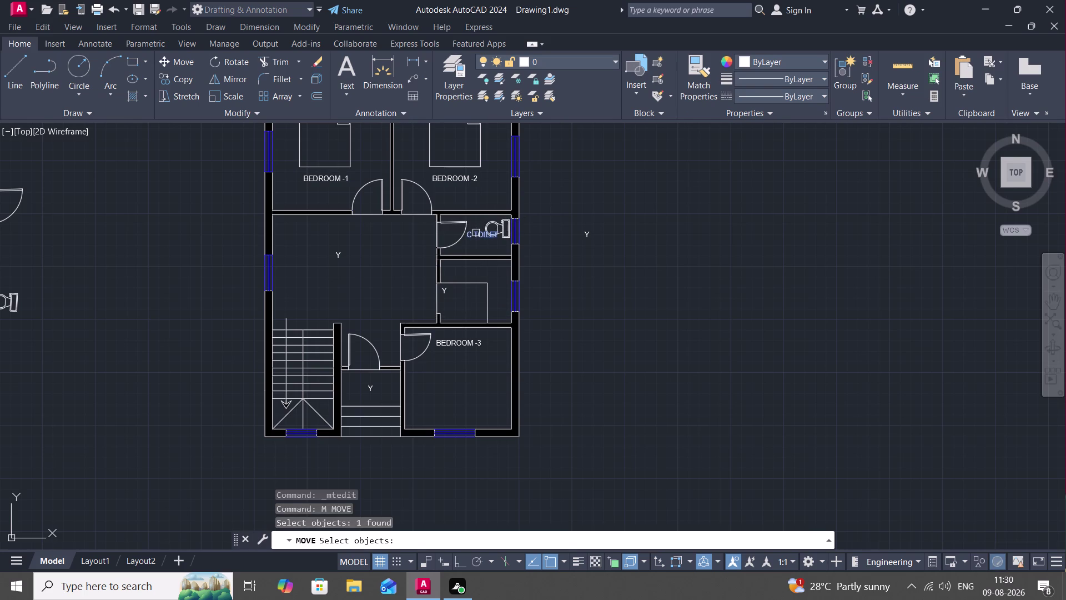
click(476, 232)
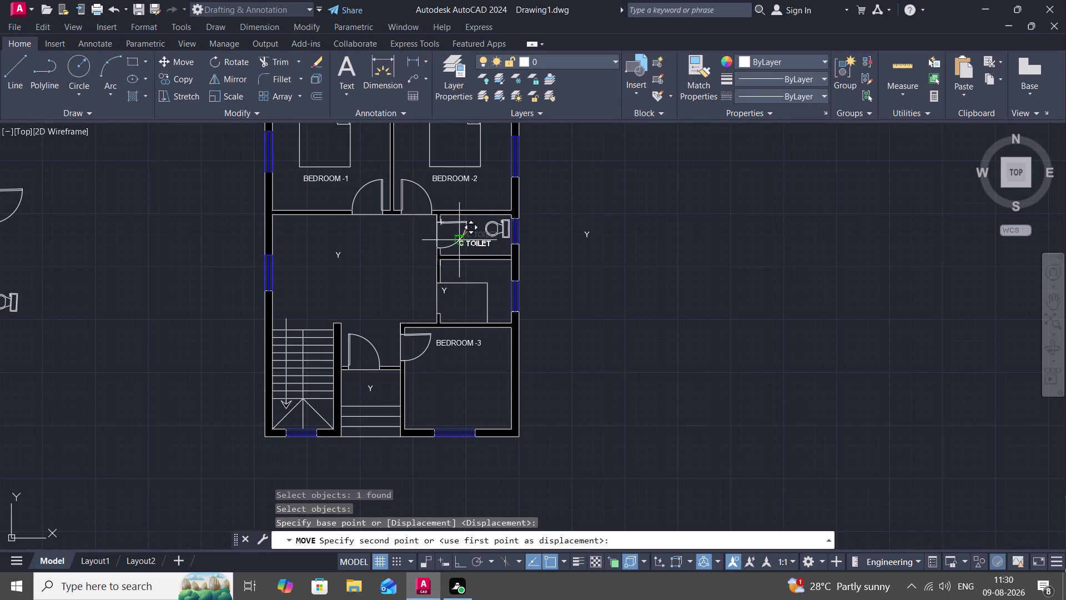
click(460, 244)
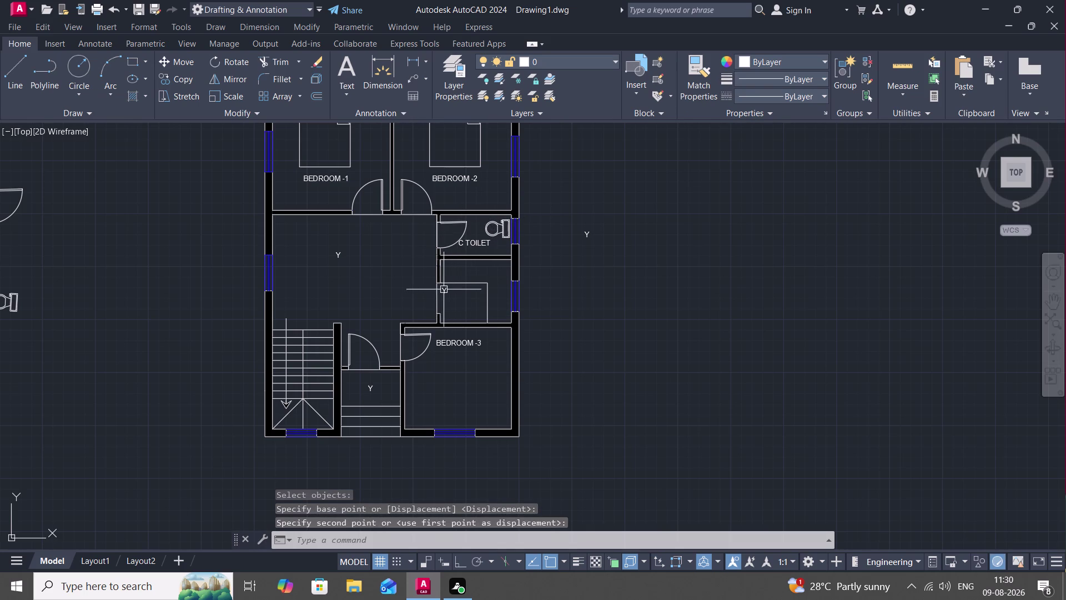
Replace the small room's placeholder text with KITCHEN.
double_click(443, 289)
click(445, 290)
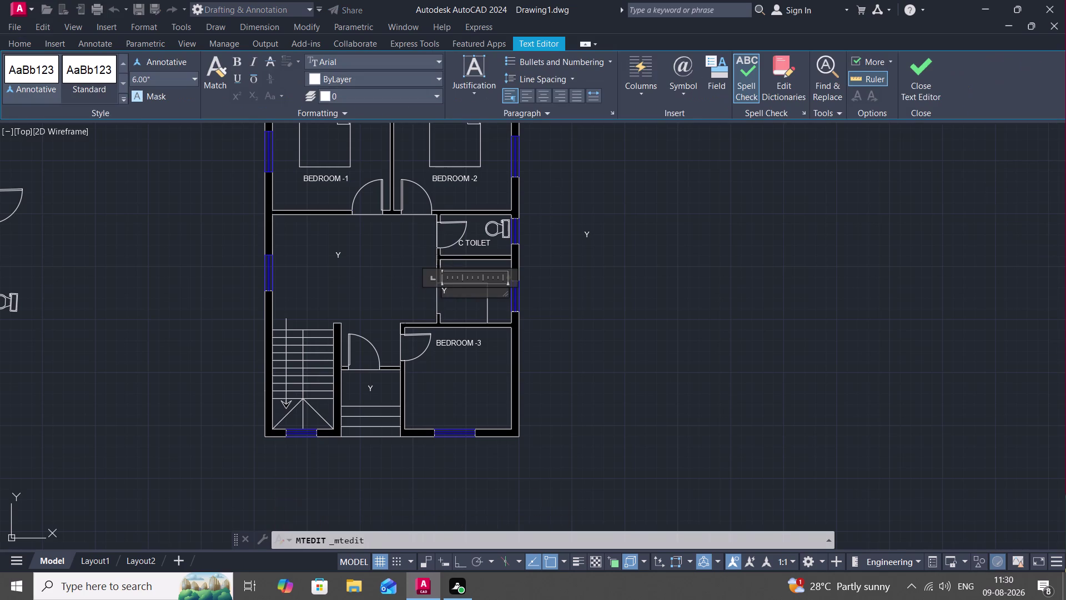
key(BackSpace)
text(KITC)
text(HEN)
click(459, 305)
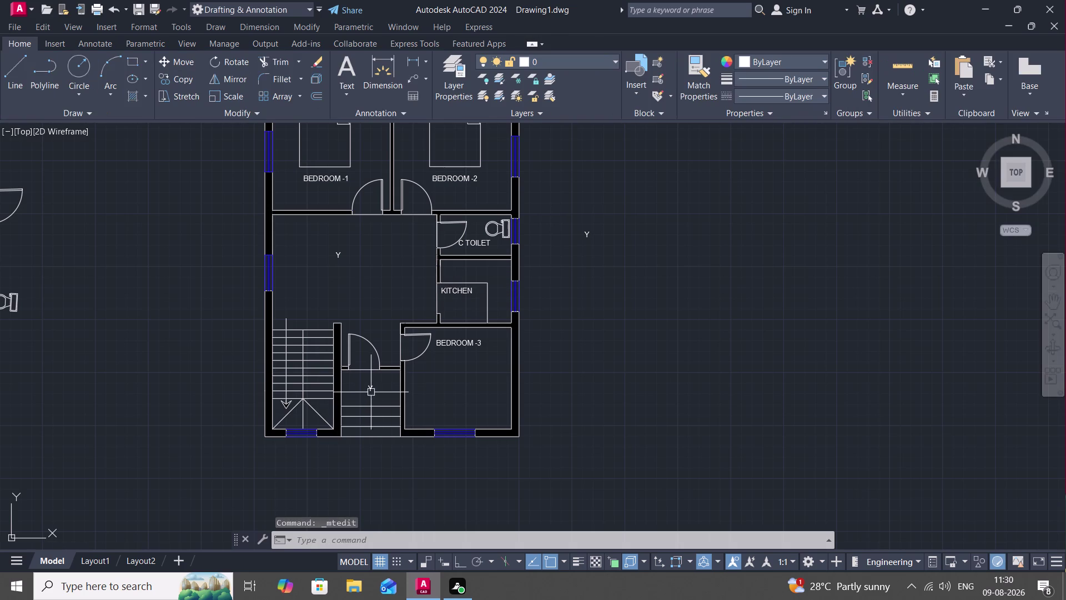
Replace the porch's placeholder text with PORCH.
double_click(370, 388)
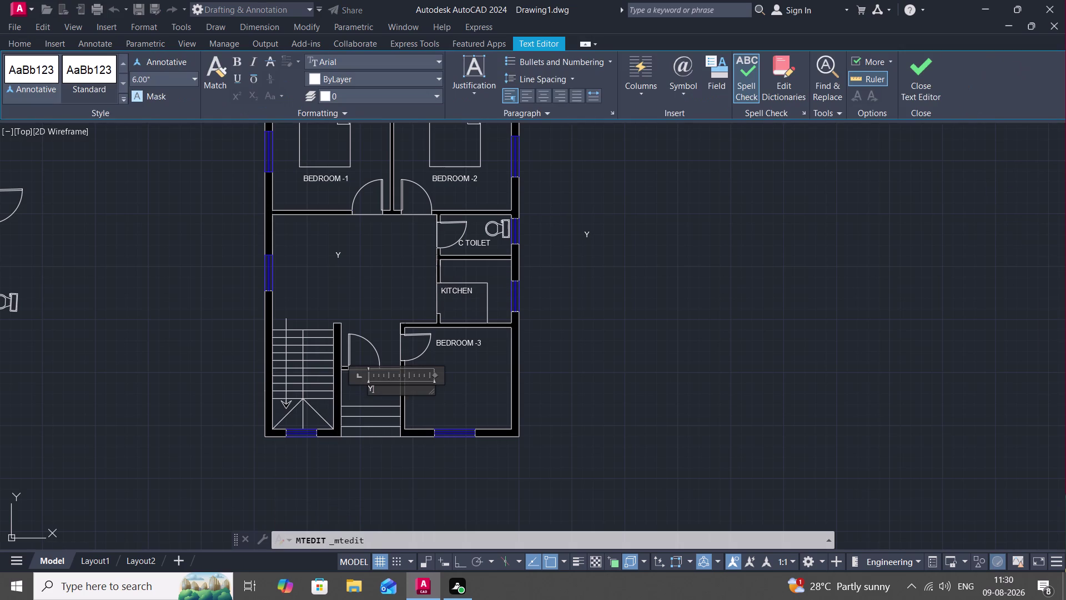
key(BackSpace)
key(o)
key(BackSpace)
text(PO)
text(RCH)
click(357, 385)
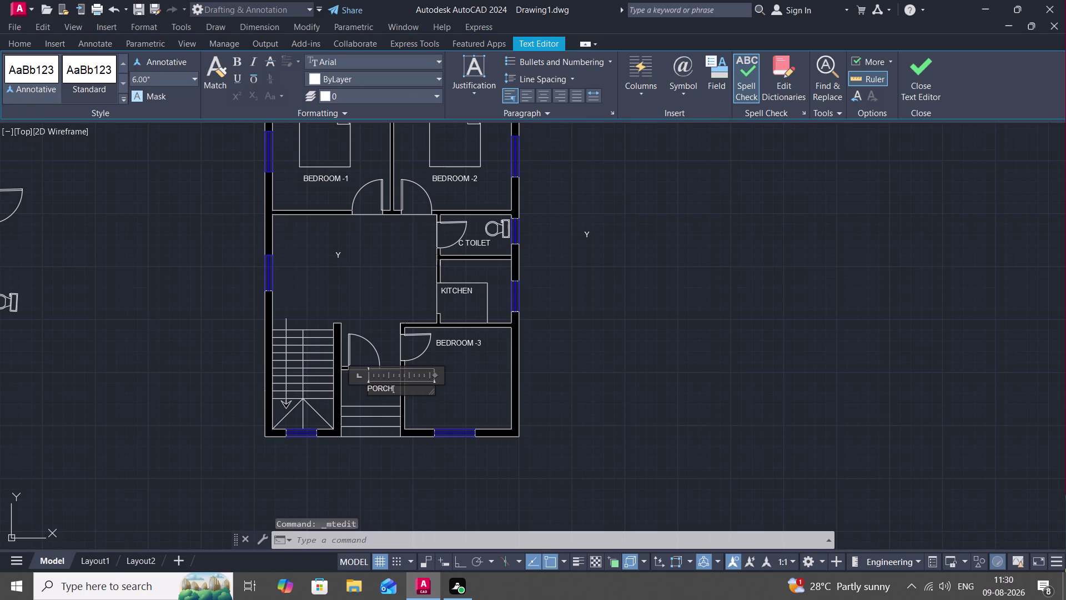
Move the PORCH label slightly higher within the porch.
text(M)
key(space)
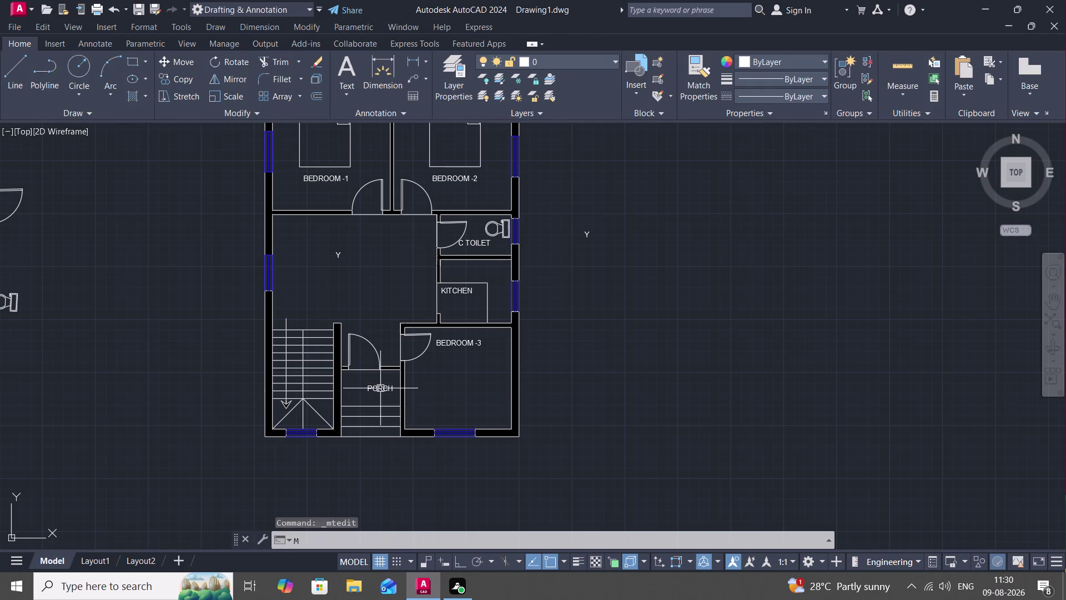
click(380, 388)
click(376, 388)
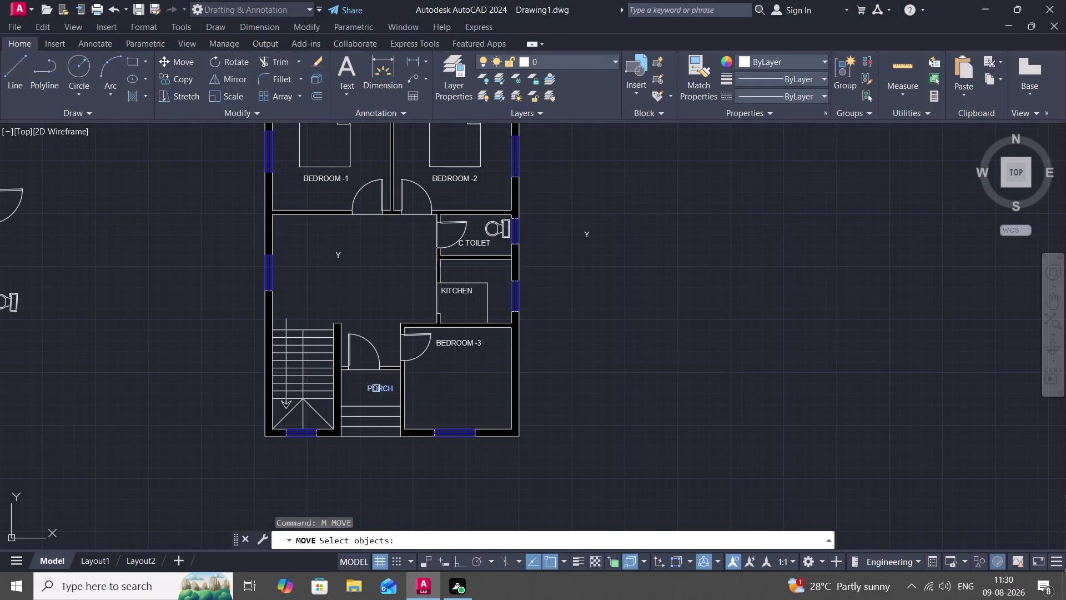
right_click(376, 388)
click(372, 390)
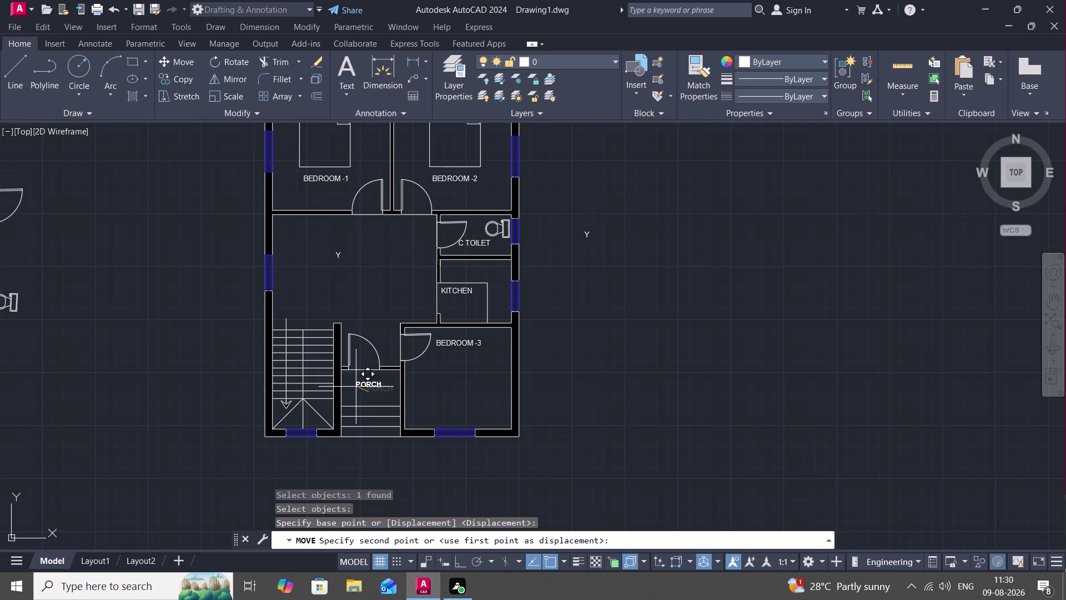
click(356, 386)
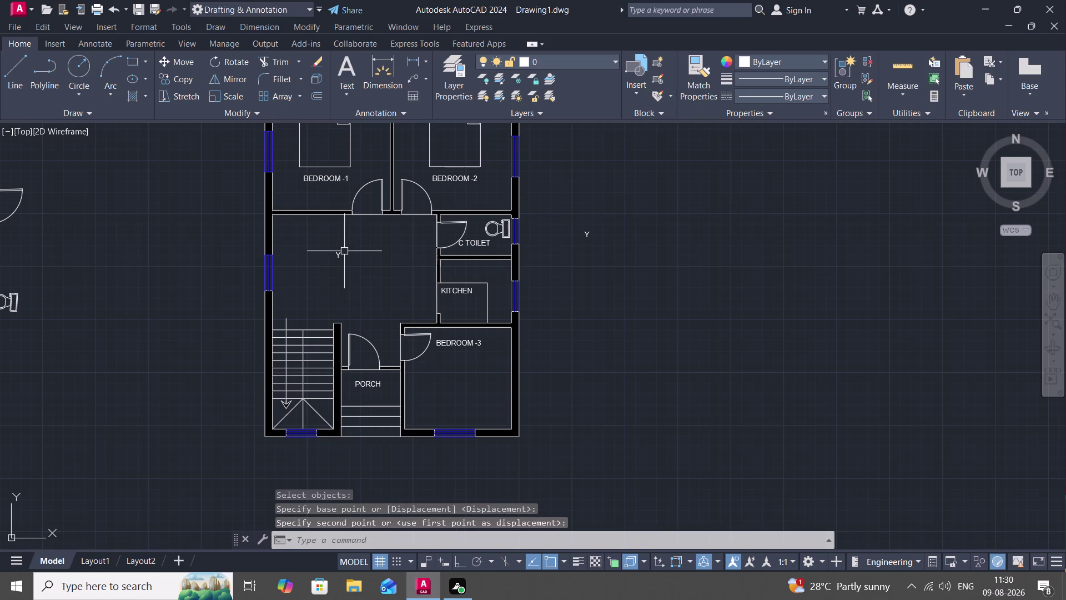
Rename the central room's placeholder to LIVING/HALL and zoom out.
double_click(340, 254)
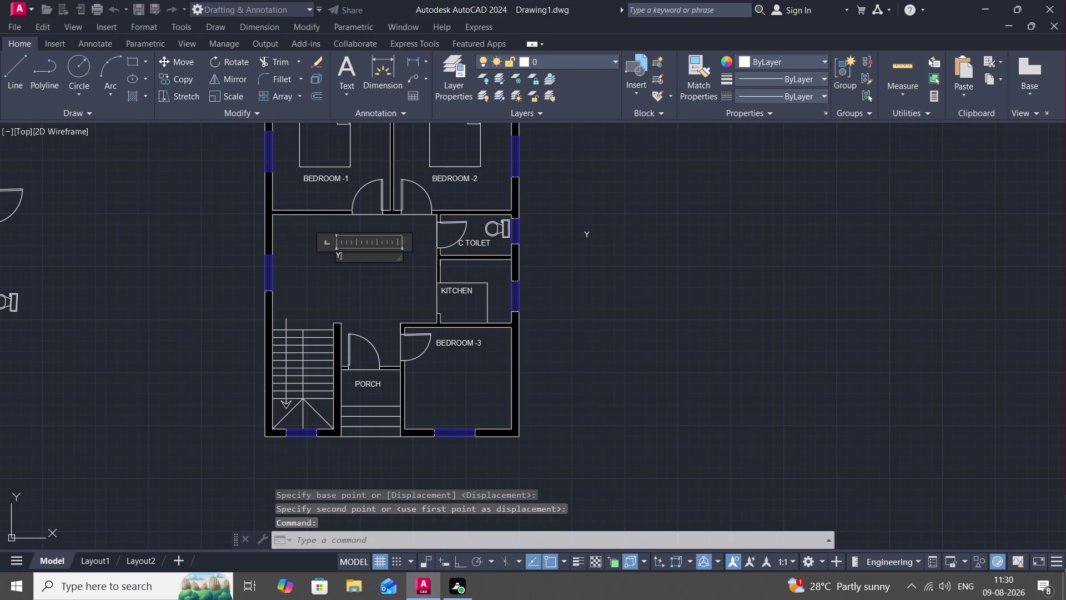
key(BackSpace)
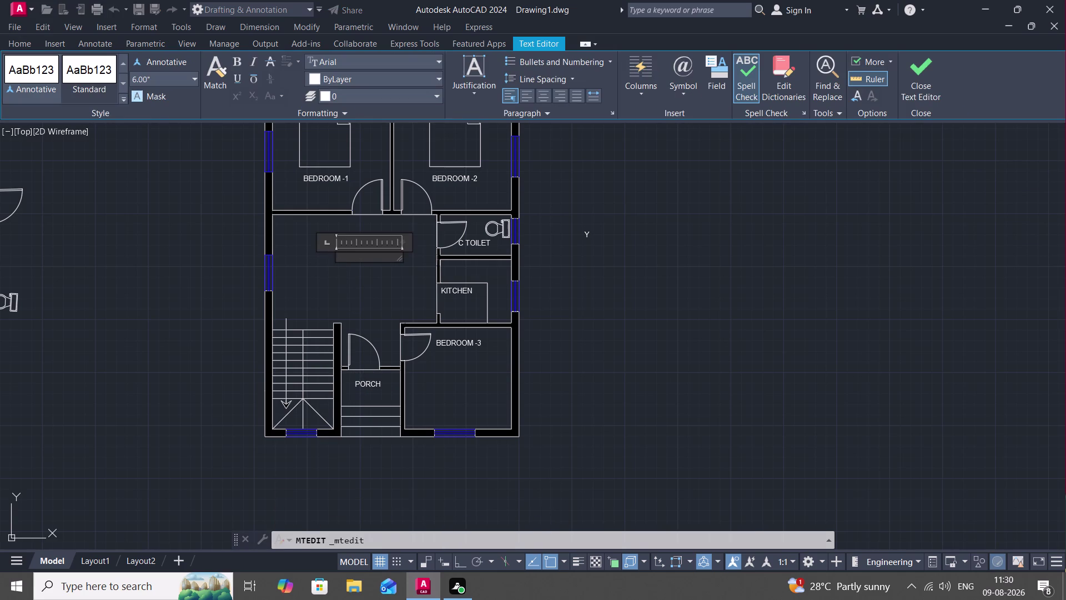
text(LIVIN)
text(G)
key(space)
key(BackSpace)
text(/HA)
text(LL)
key(space)
click(344, 275)
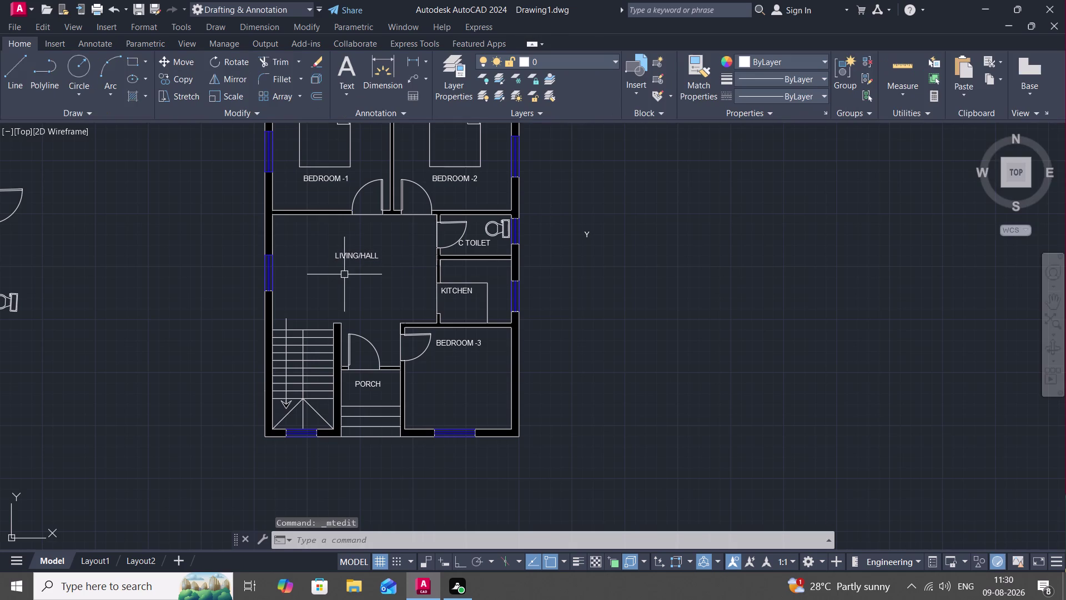
scroll(down, 3)
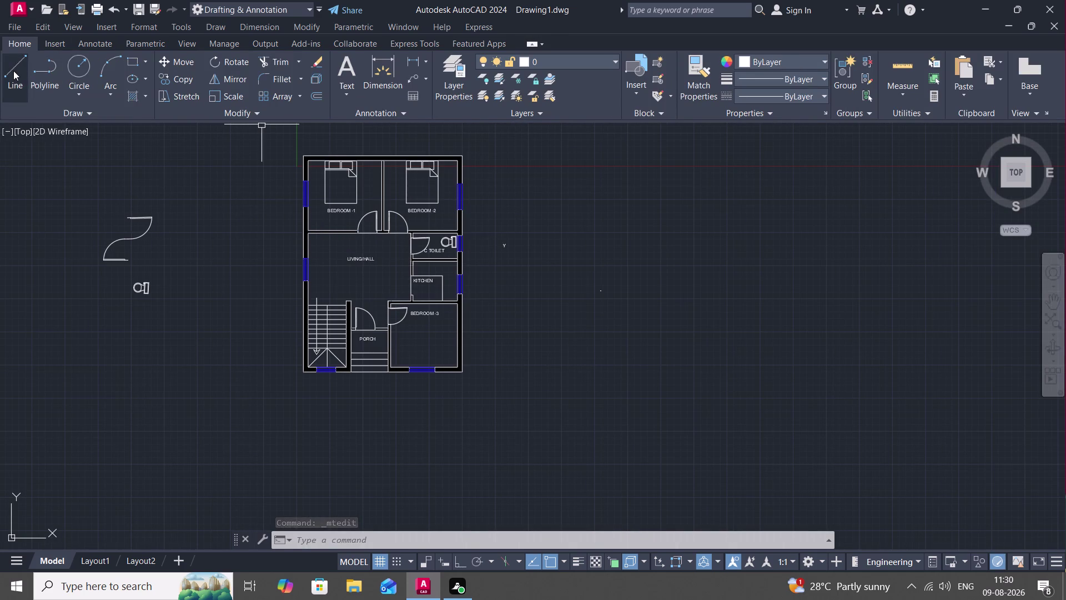
Place an 11' linear dimension along BEDROOM -1's left side.
click(423, 61)
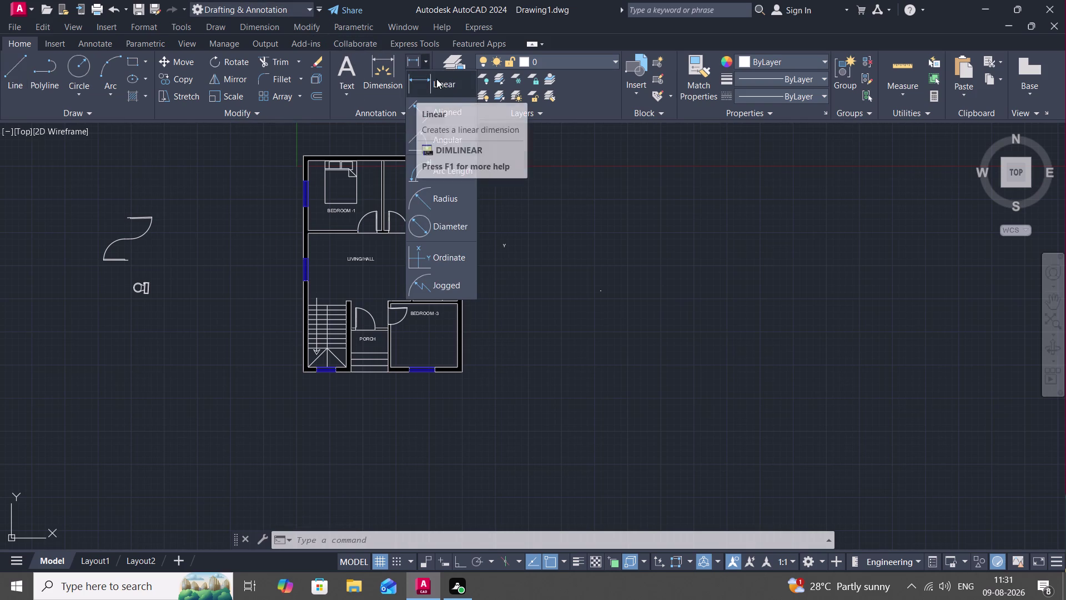
click(437, 79)
scroll(up, 3)
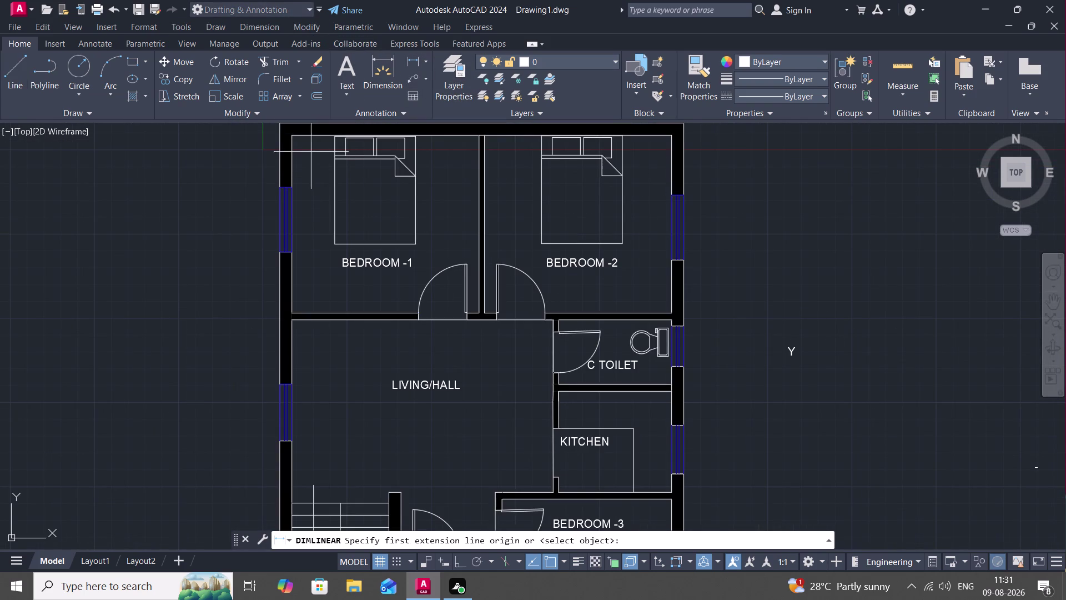
click(311, 136)
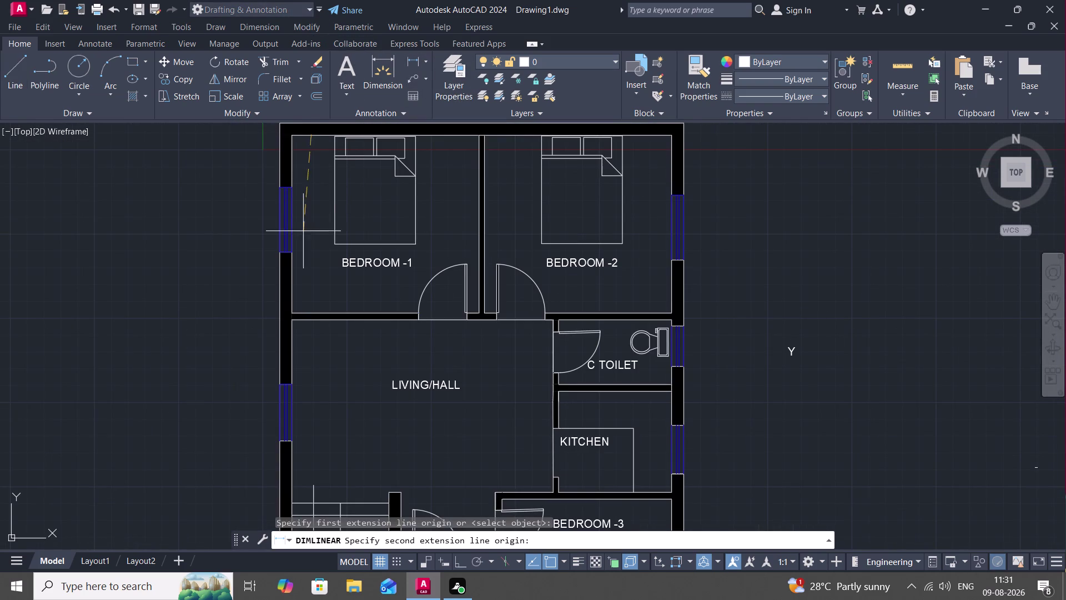
click(313, 311)
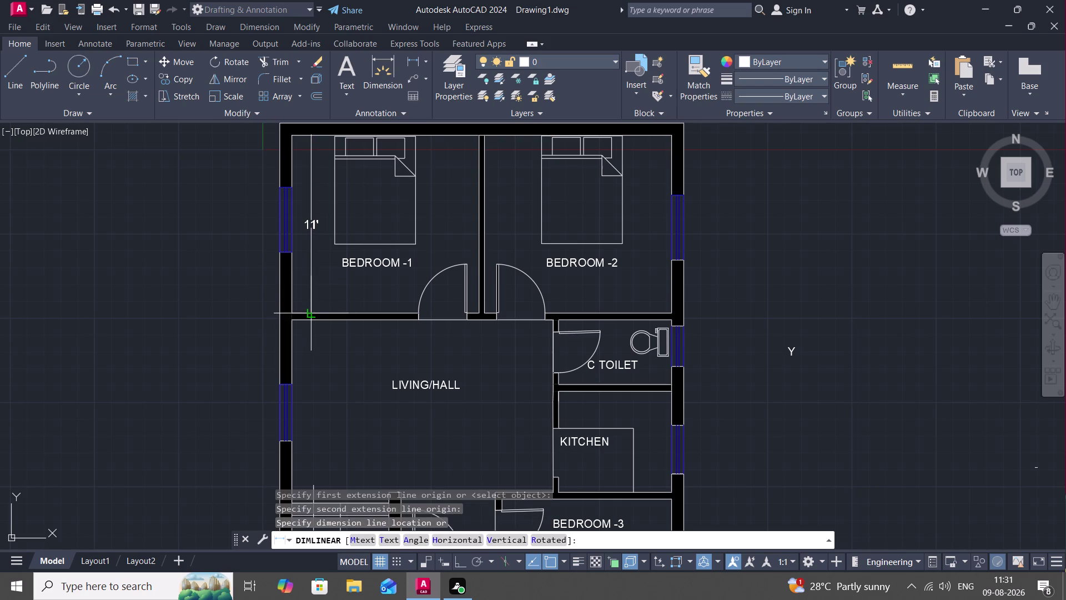
click(317, 309)
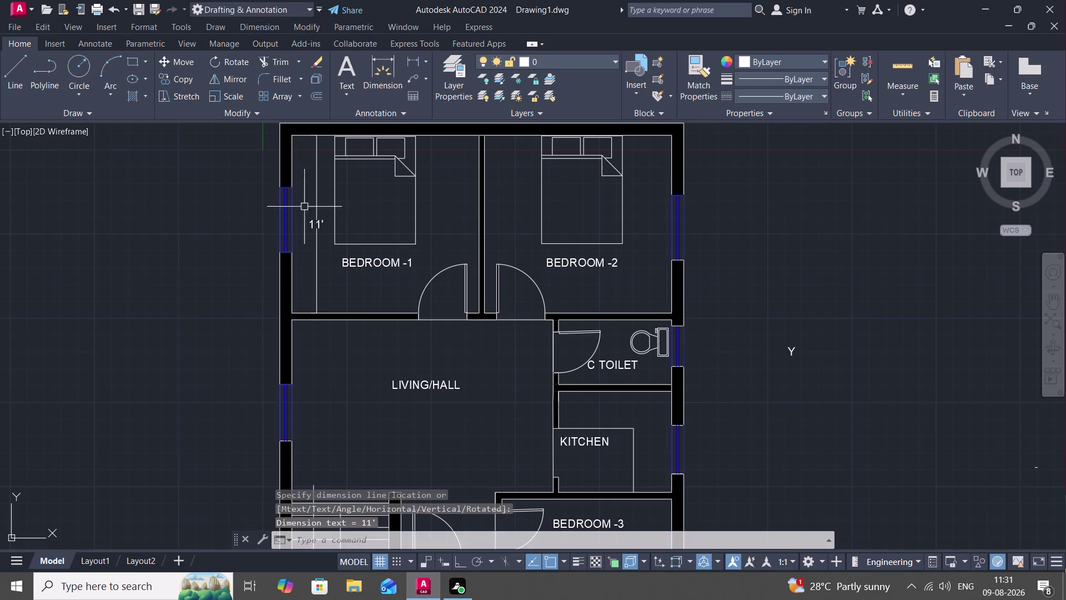
Dimension BEDROOM -1's inner width as 11'-7.00" after cancelling a misplaced attempt.
click(416, 59)
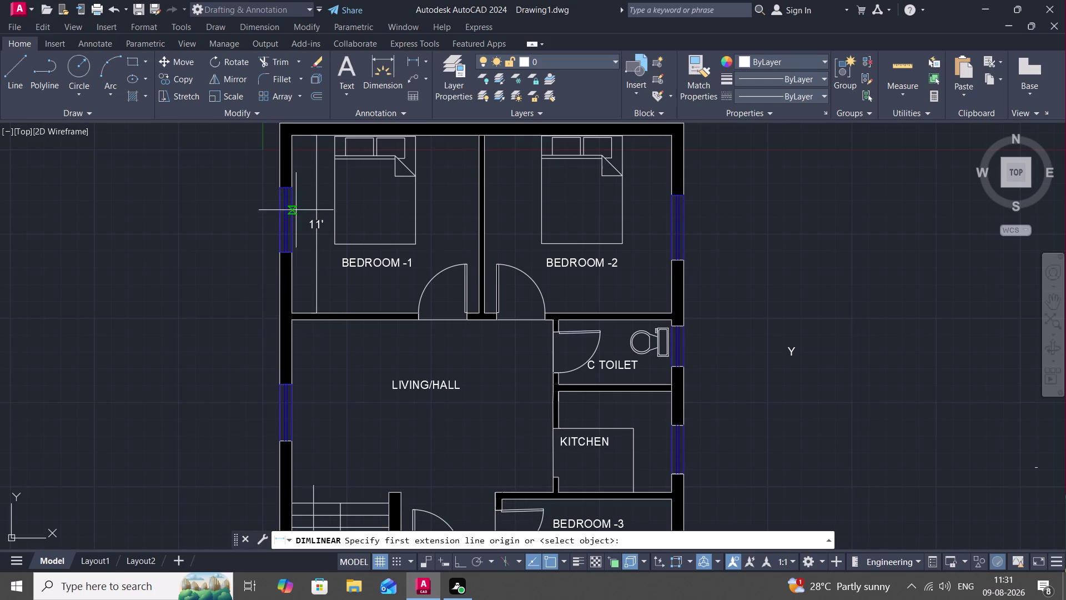
click(292, 178)
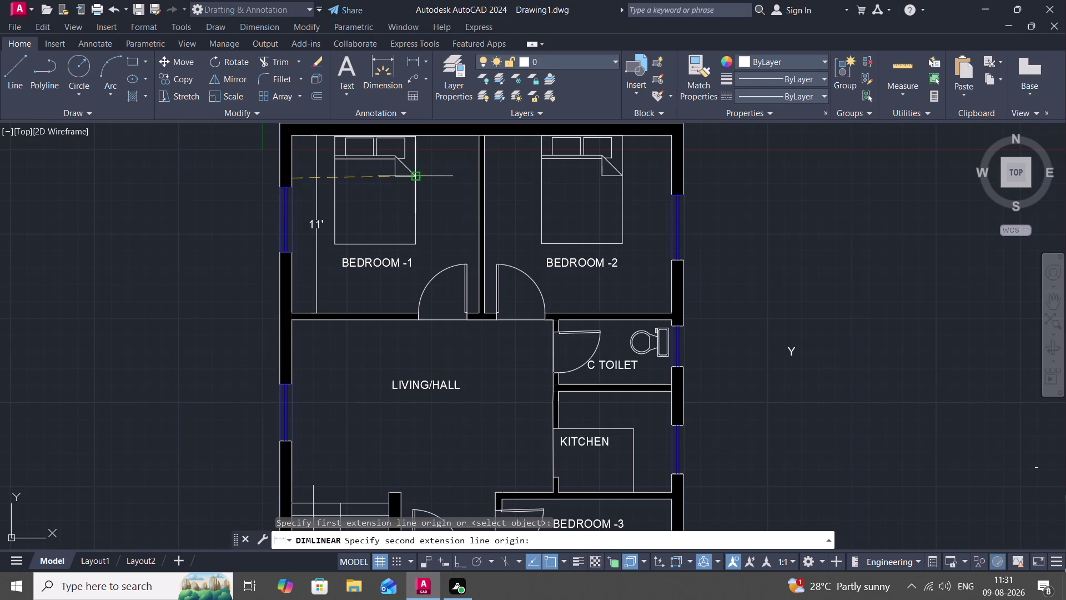
click(482, 176)
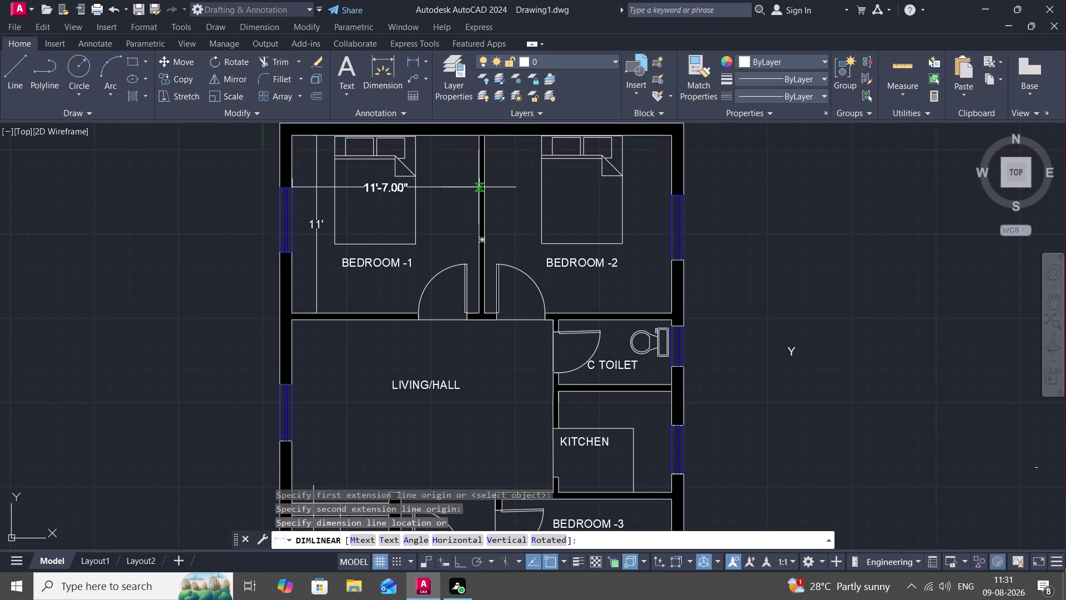
key(Escape)
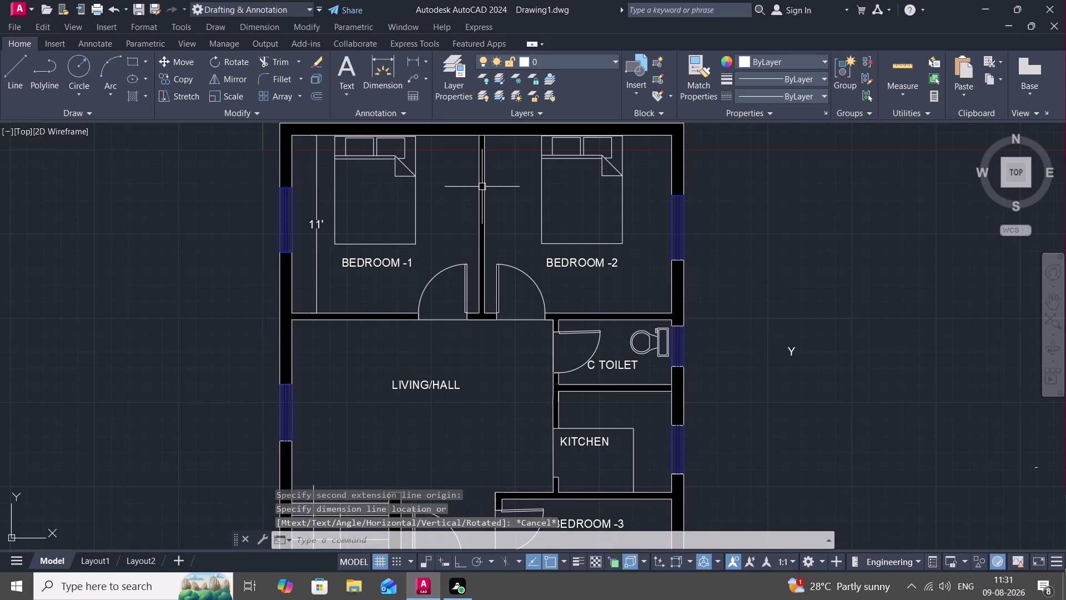
click(416, 57)
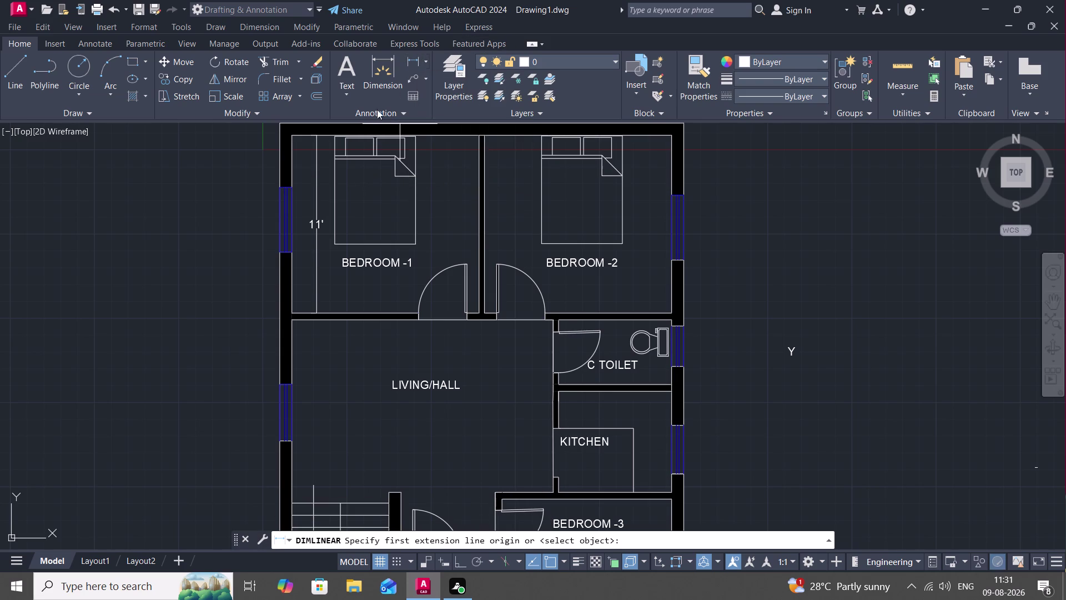
click(292, 173)
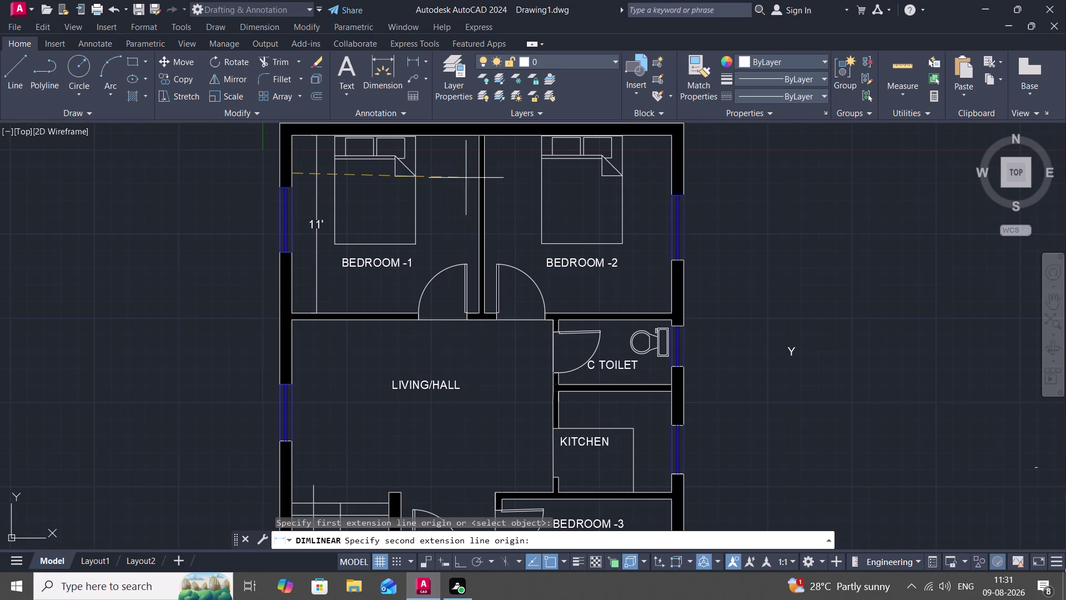
click(479, 171)
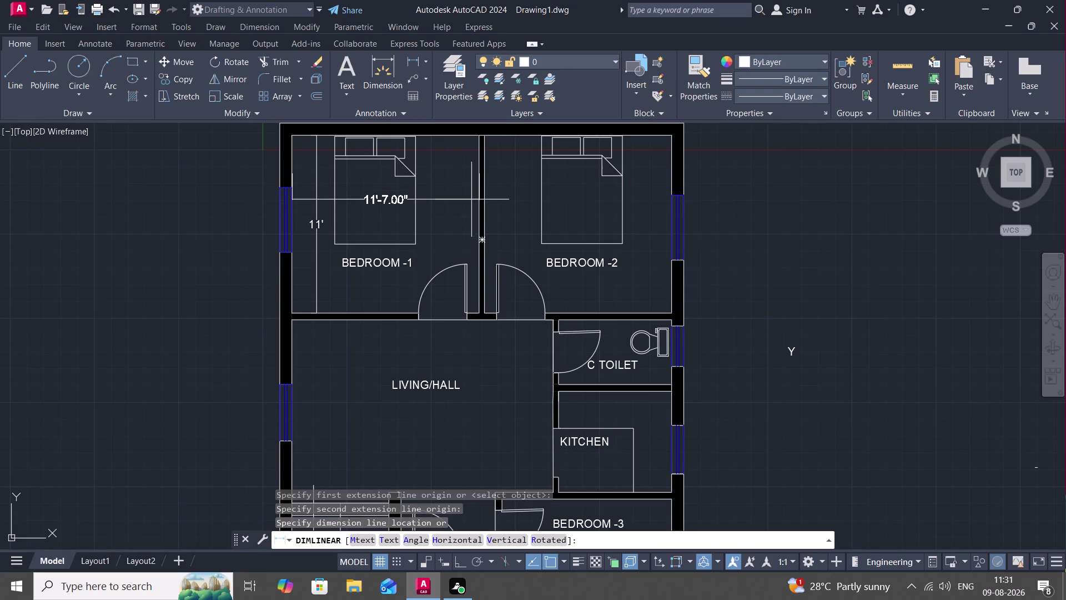
click(470, 213)
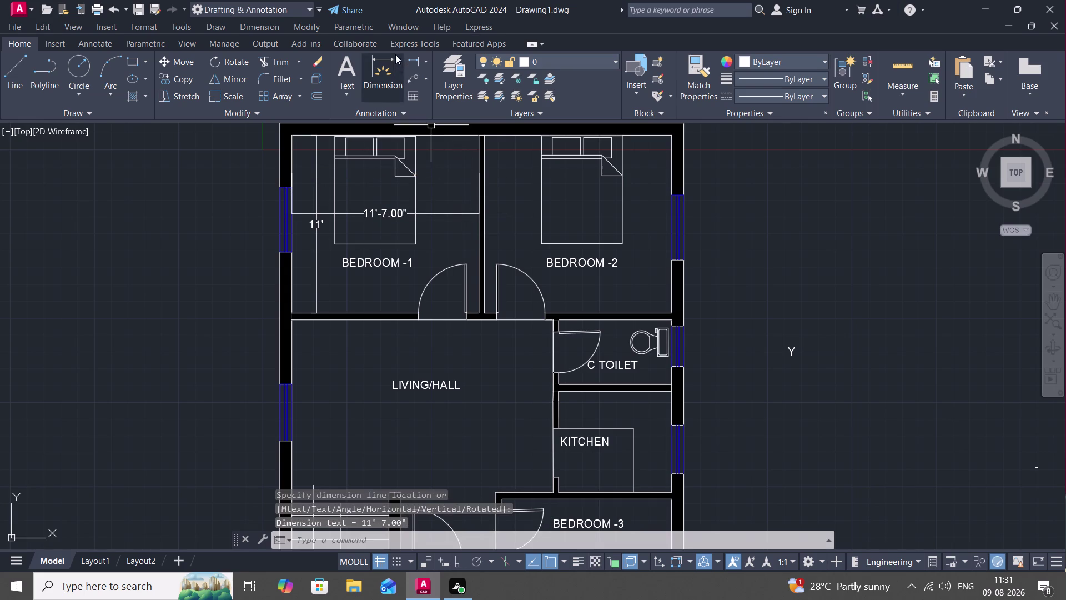
Add the 11'-7.00" width dimension inside BEDROOM -2.
key(Escape)
click(420, 61)
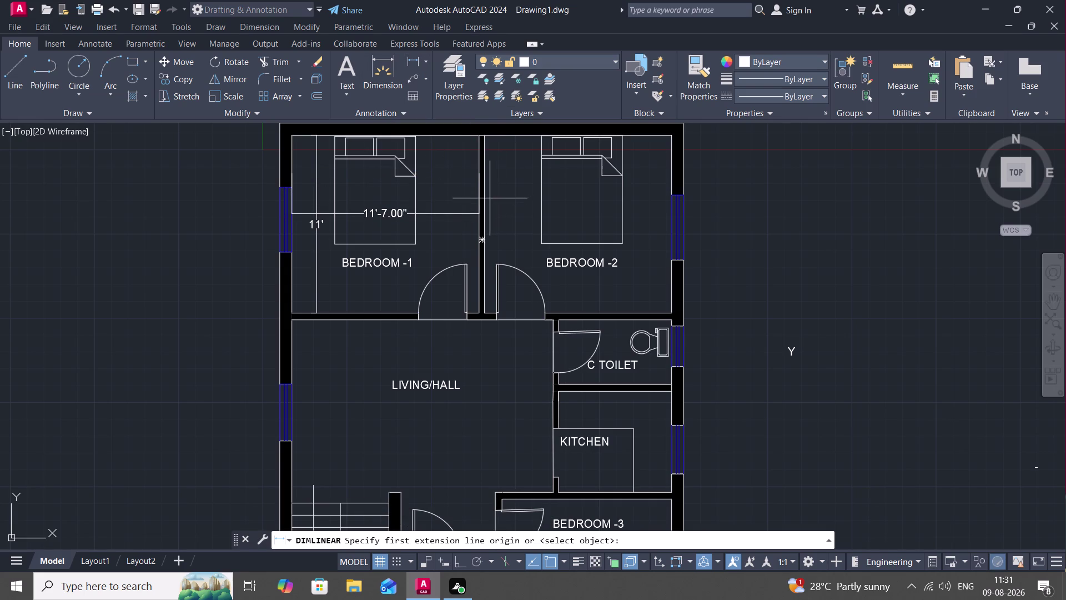
click(484, 202)
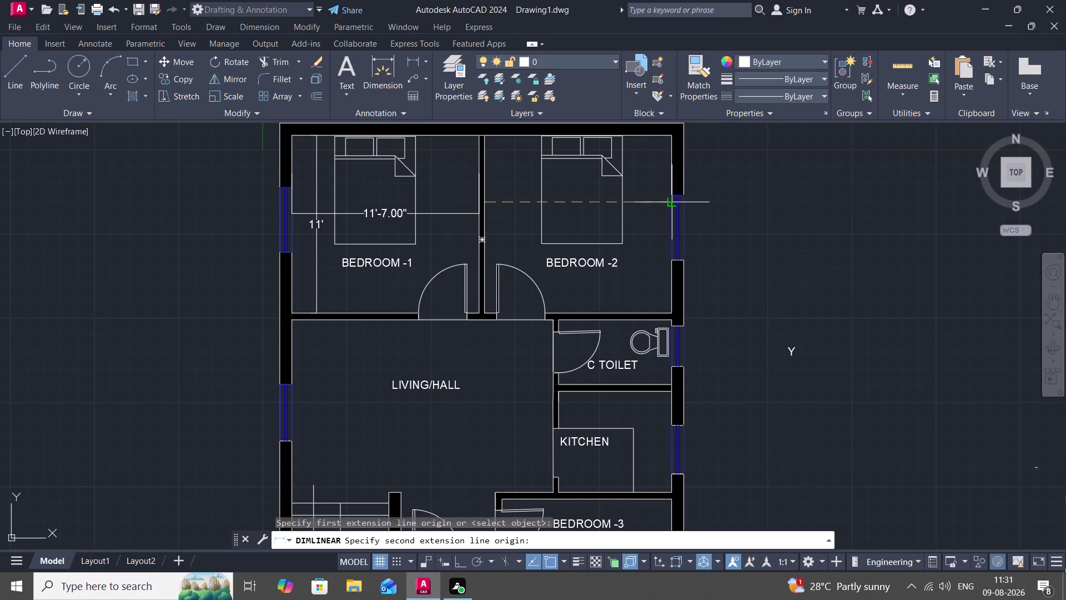
click(671, 206)
click(668, 205)
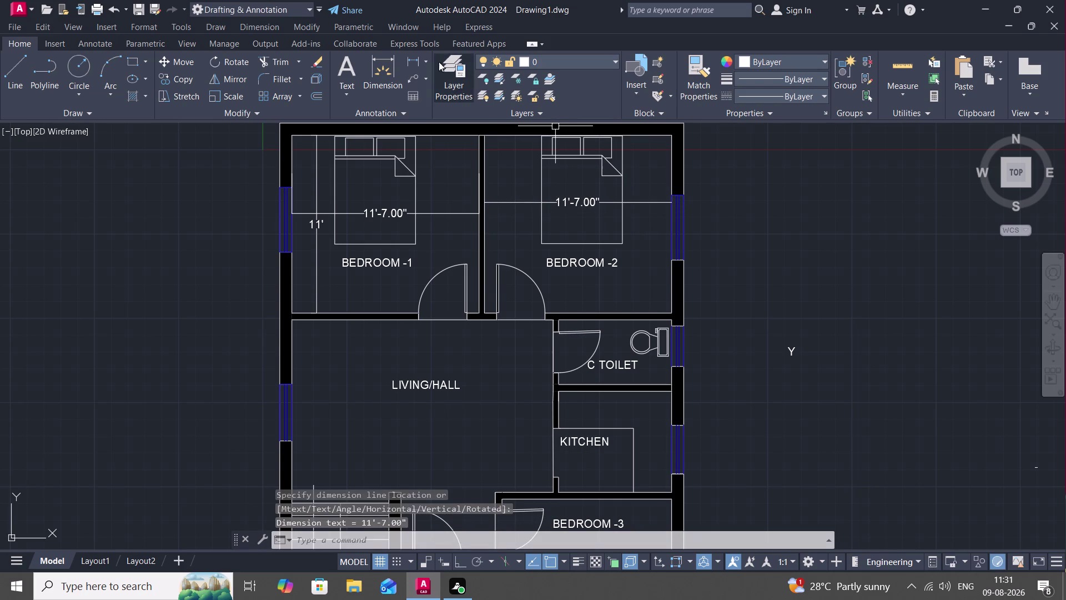
key(space)
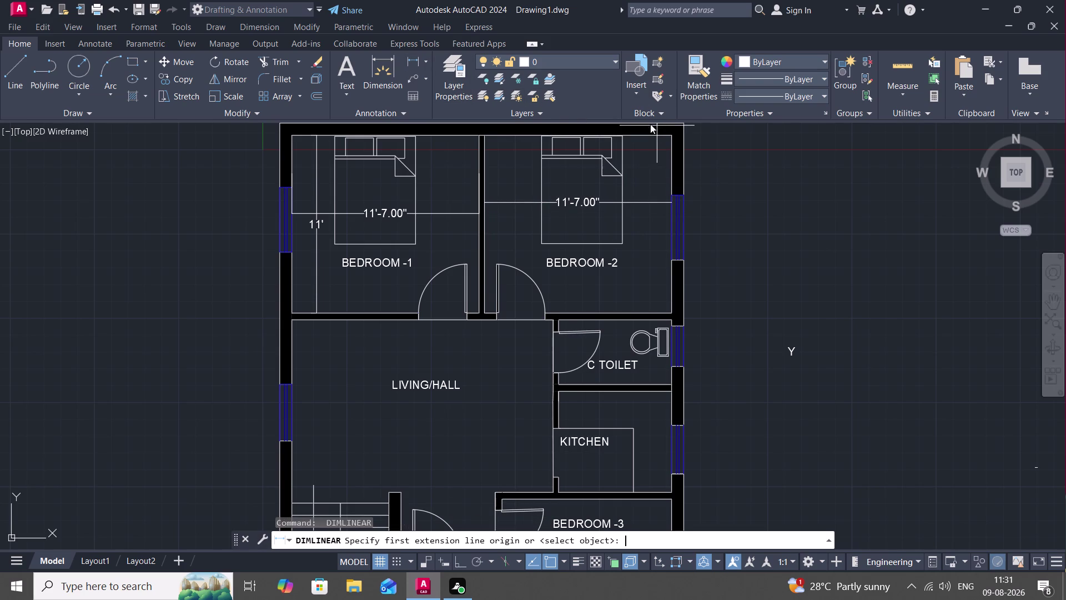
Dimension BEDROOM -2's 11' depth and C TOILET's 4' depth and 7' width.
click(652, 136)
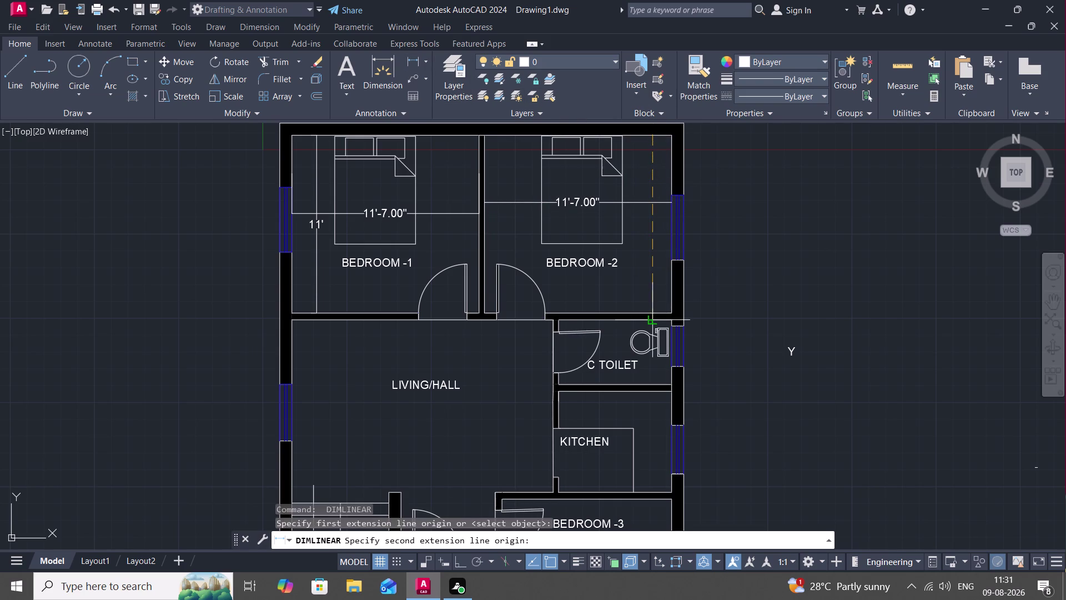
click(652, 310)
click(645, 296)
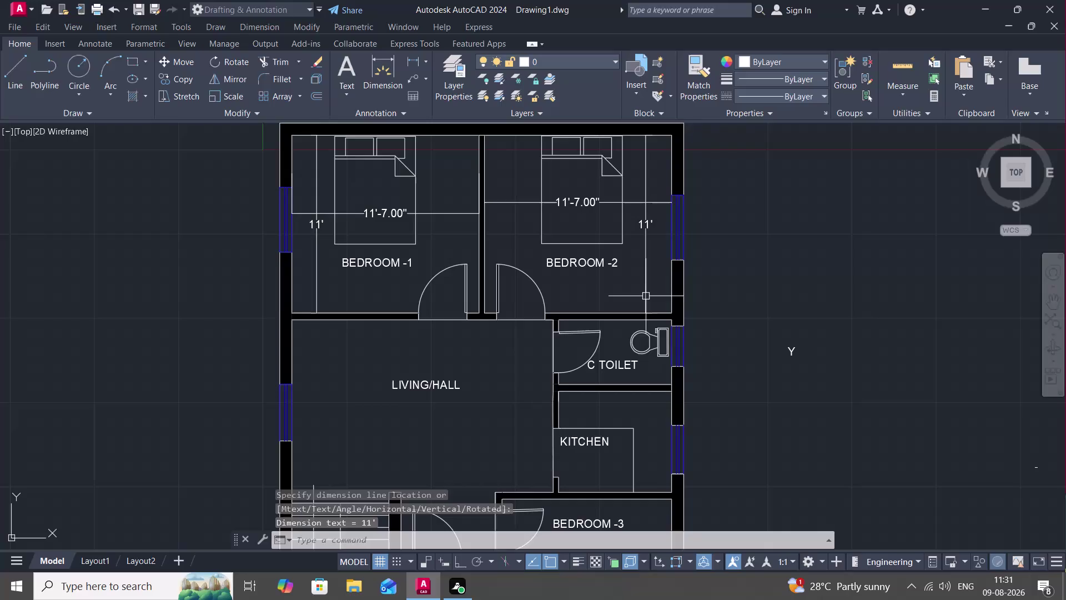
key(space)
click(613, 320)
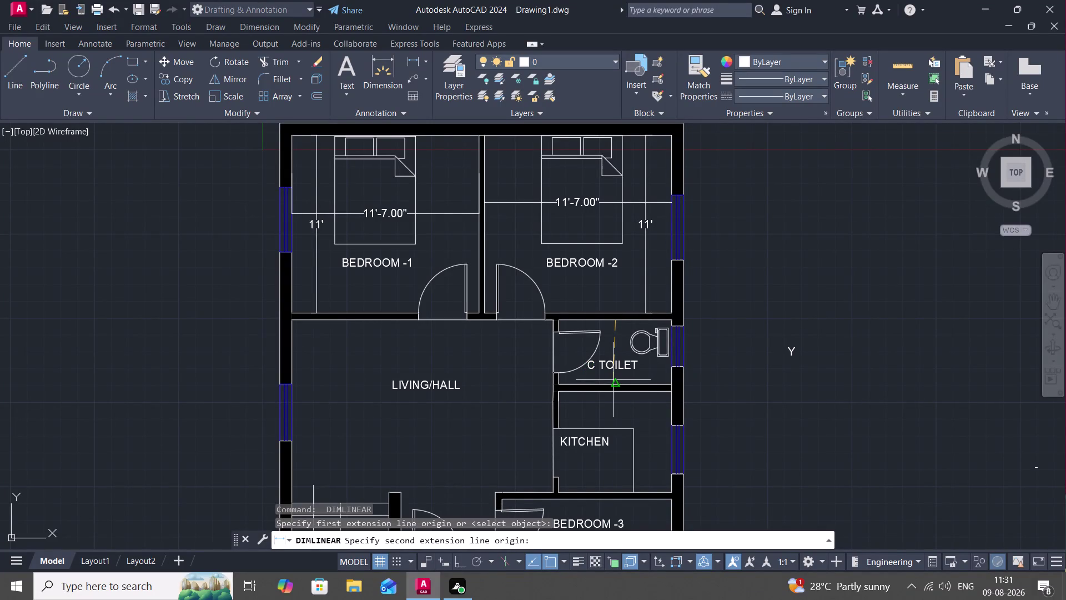
click(614, 380)
click(588, 372)
key(space)
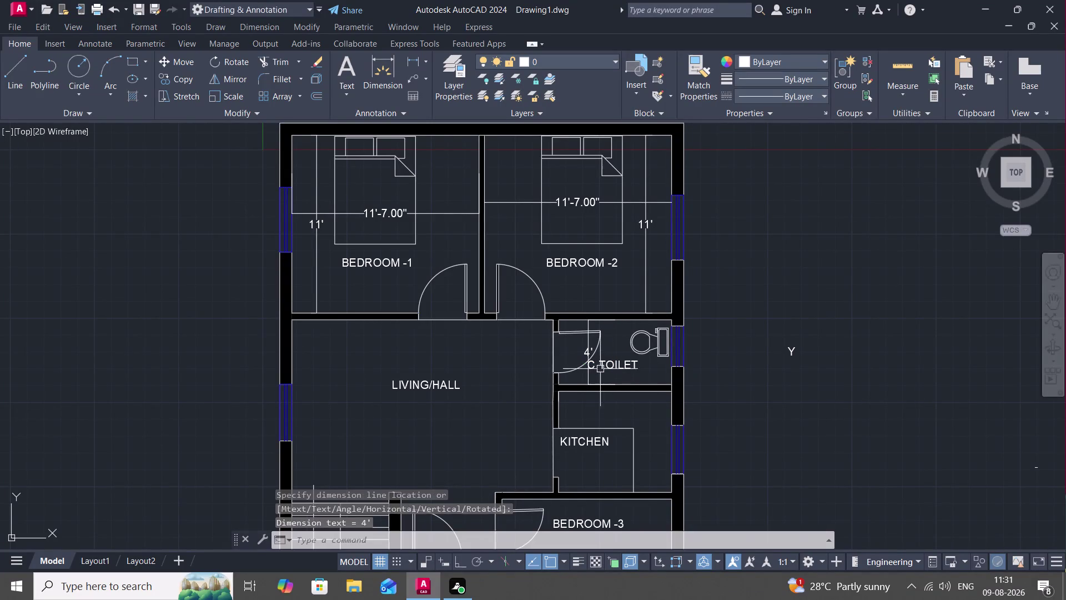
click(561, 378)
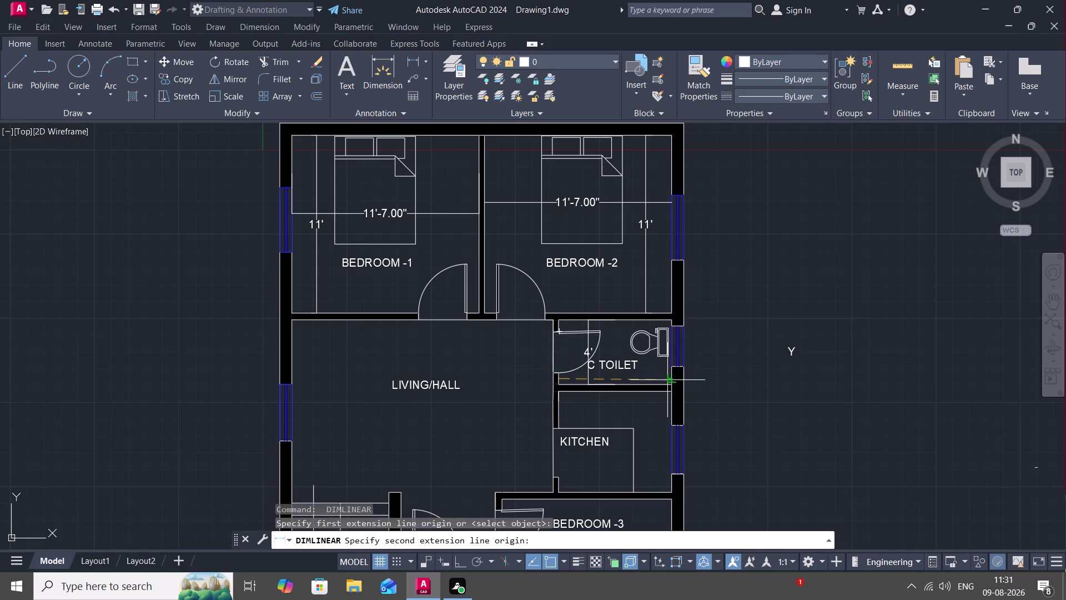
click(668, 379)
click(662, 375)
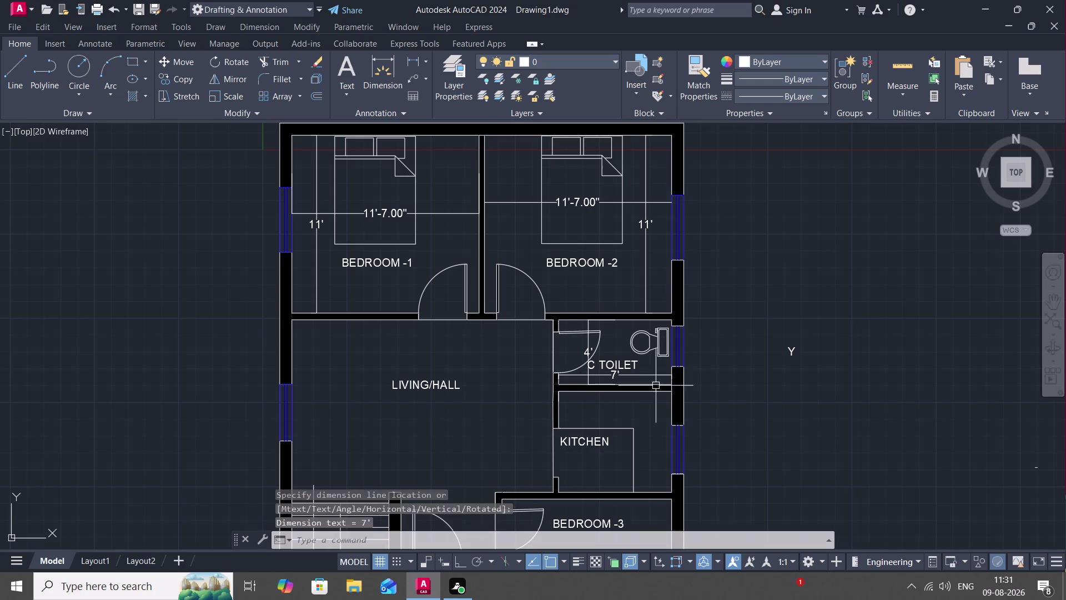
Attempt kitchen dimensions (6'-3.00", 6'-11.96", 6'-11.99"), cancelling each one.
key(space)
click(598, 391)
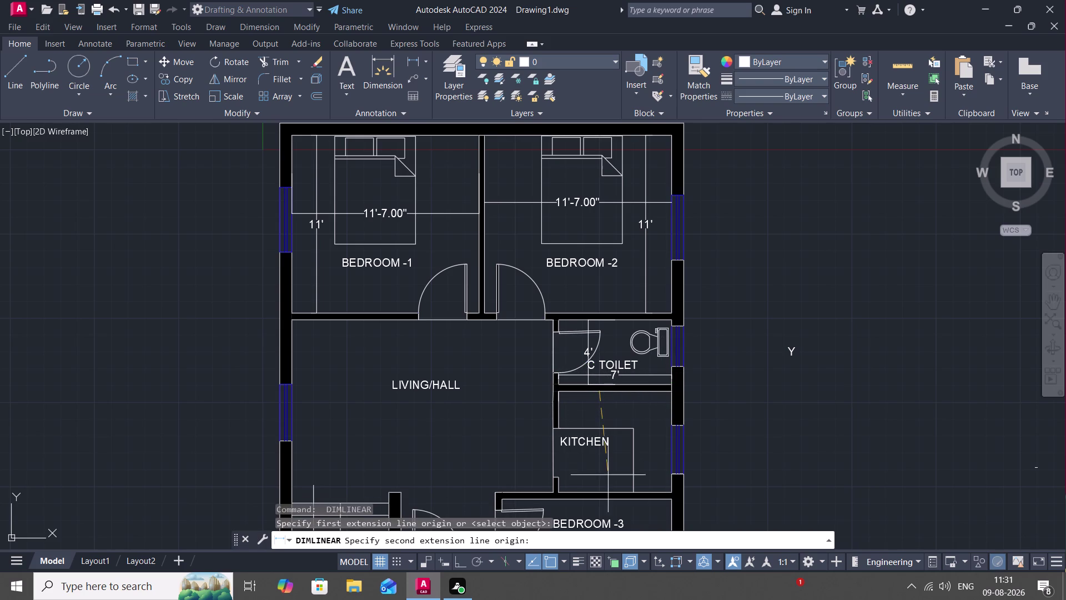
click(602, 490)
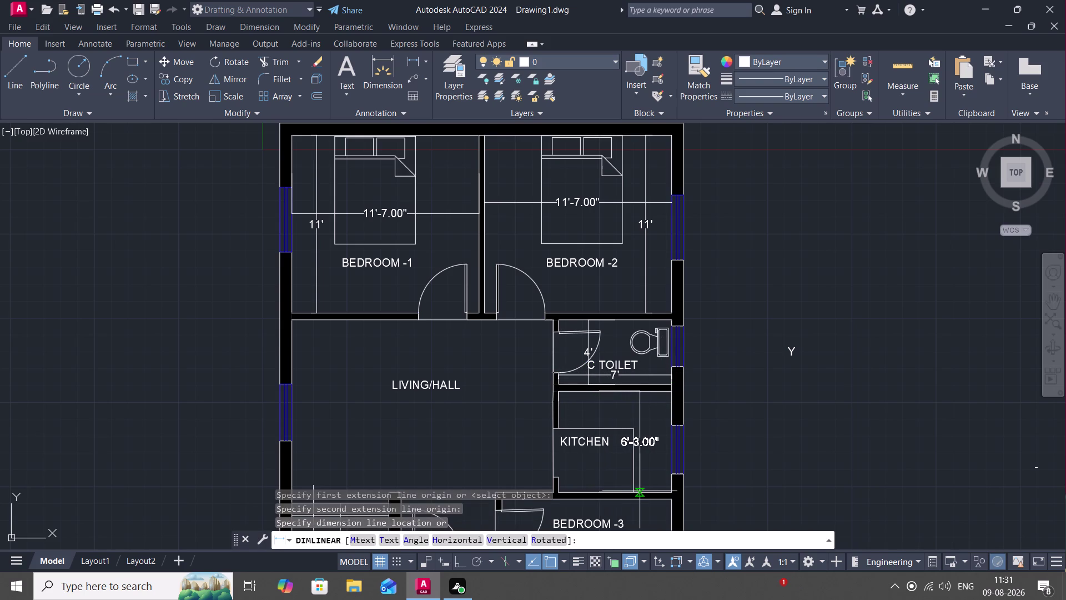
key(Escape)
key(space)
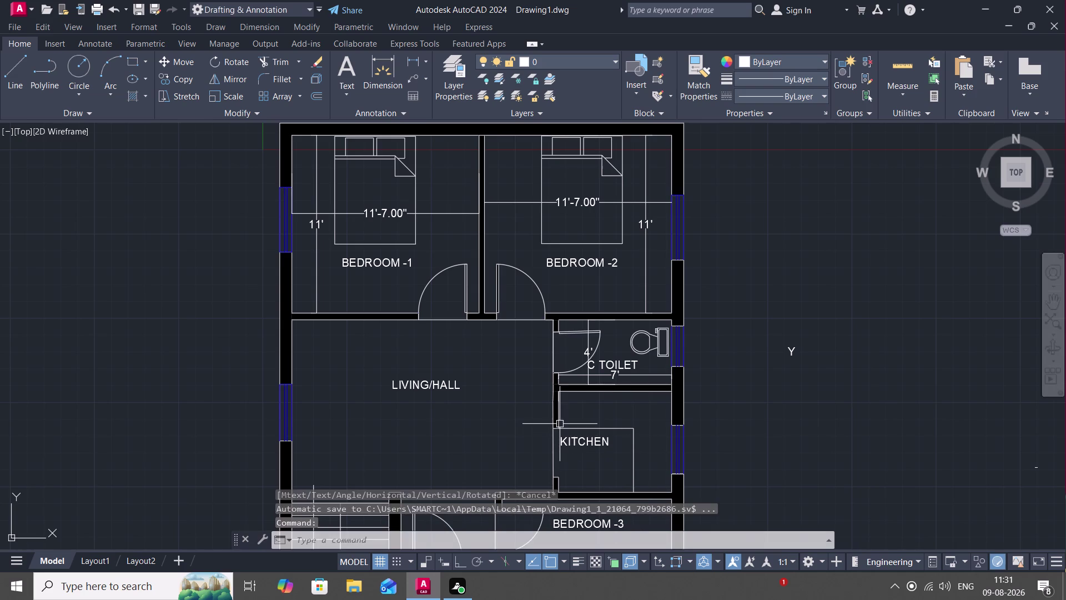
click(560, 422)
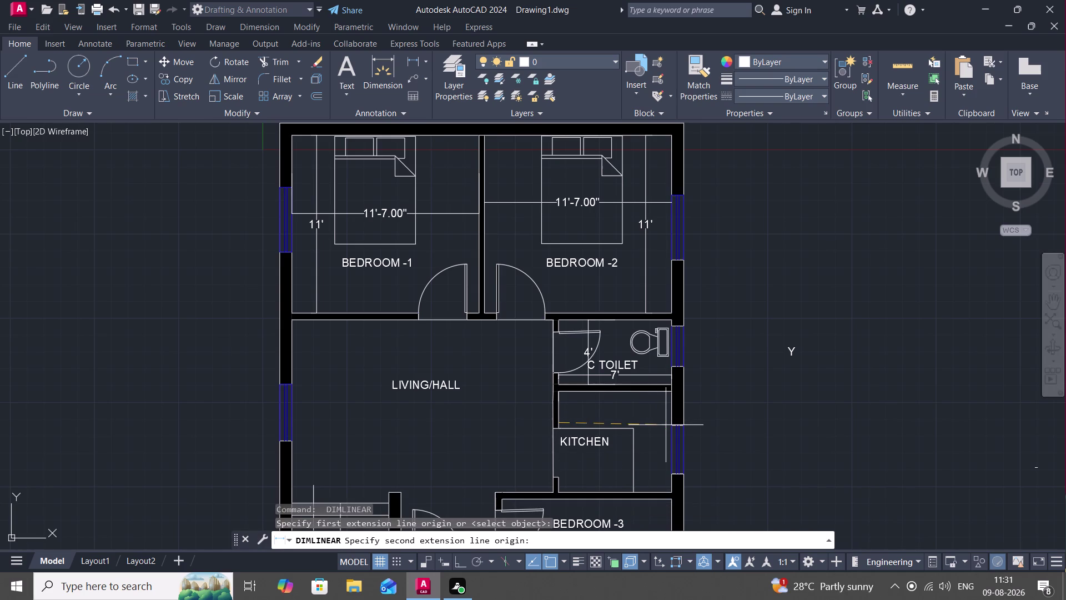
click(668, 425)
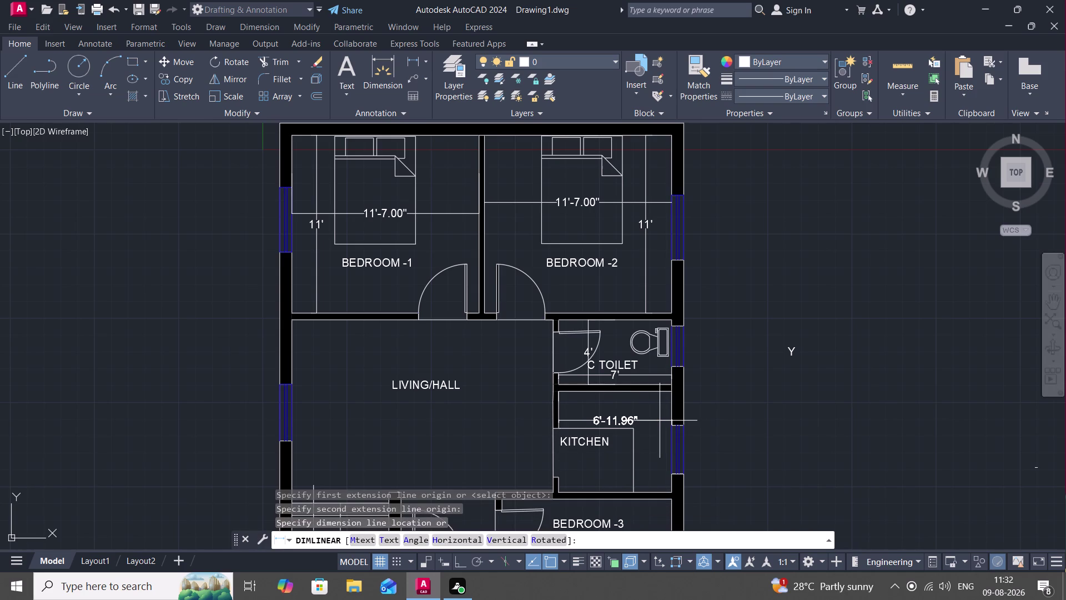
key(Escape)
key(space)
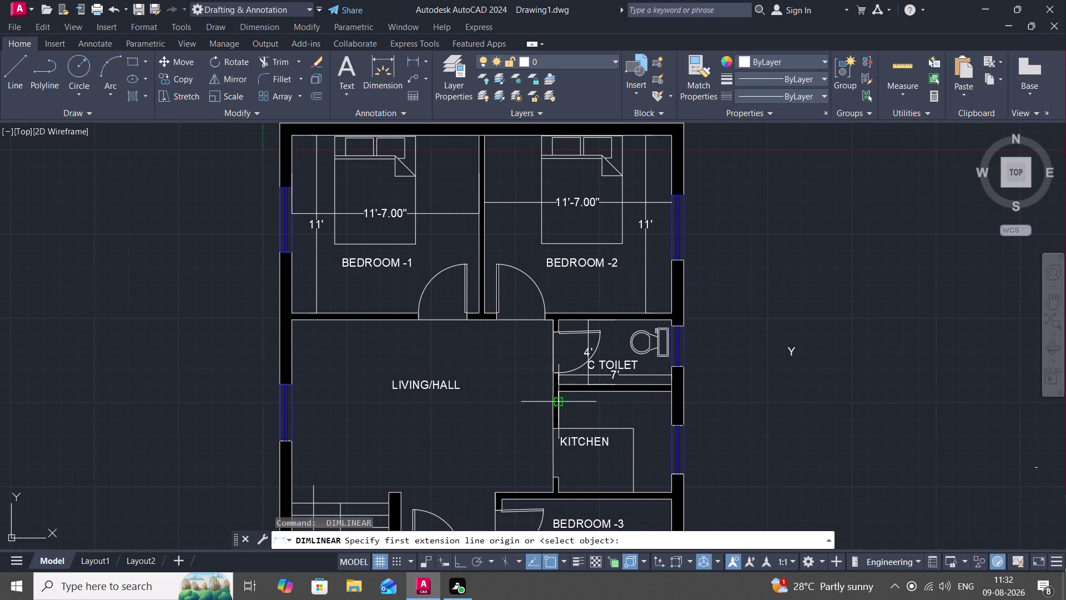
click(558, 407)
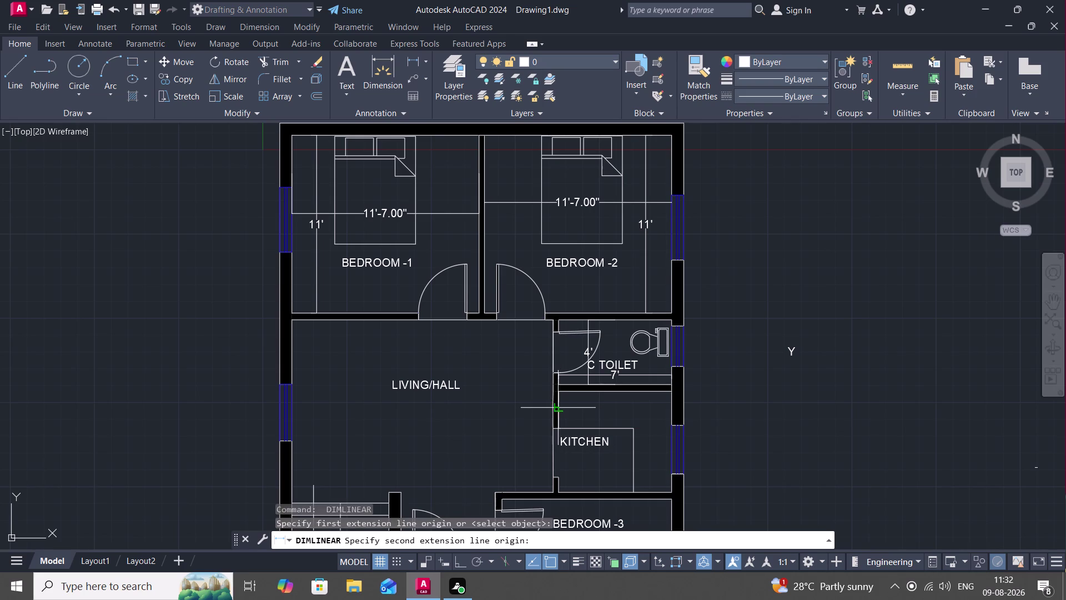
click(674, 406)
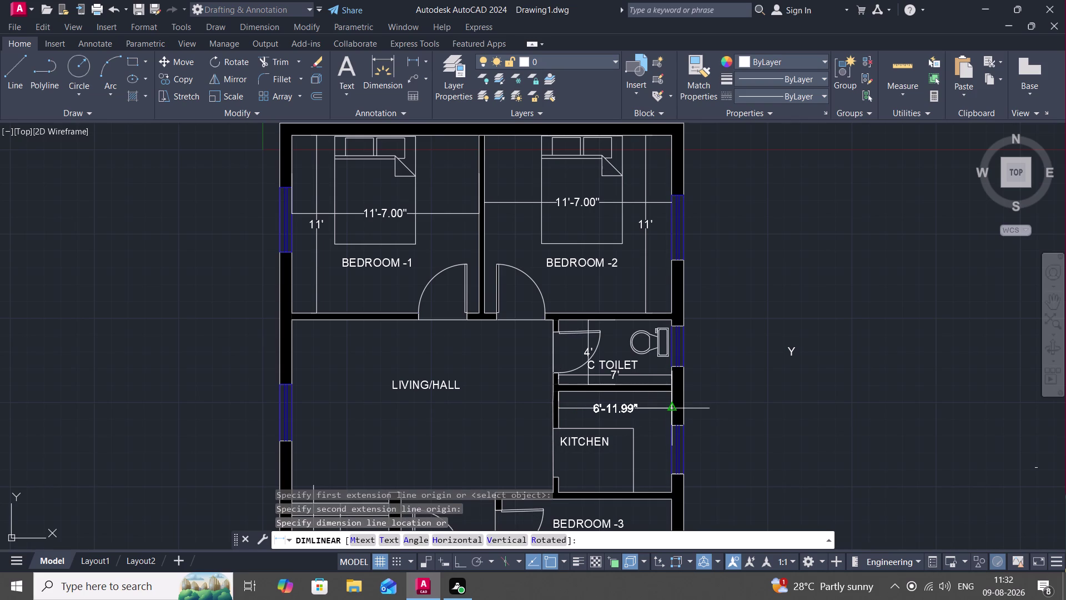
key(Escape)
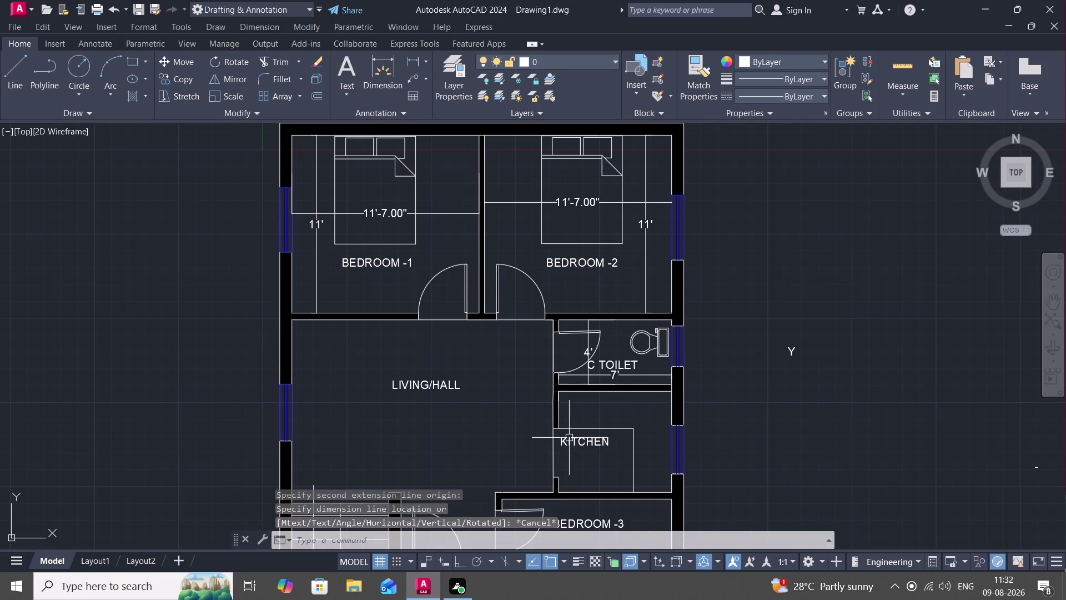
Add the 7' kitchen width dimension along the bottom wall.
scroll(up, 3)
middle_drag(575, 463, 569, 180)
key(space)
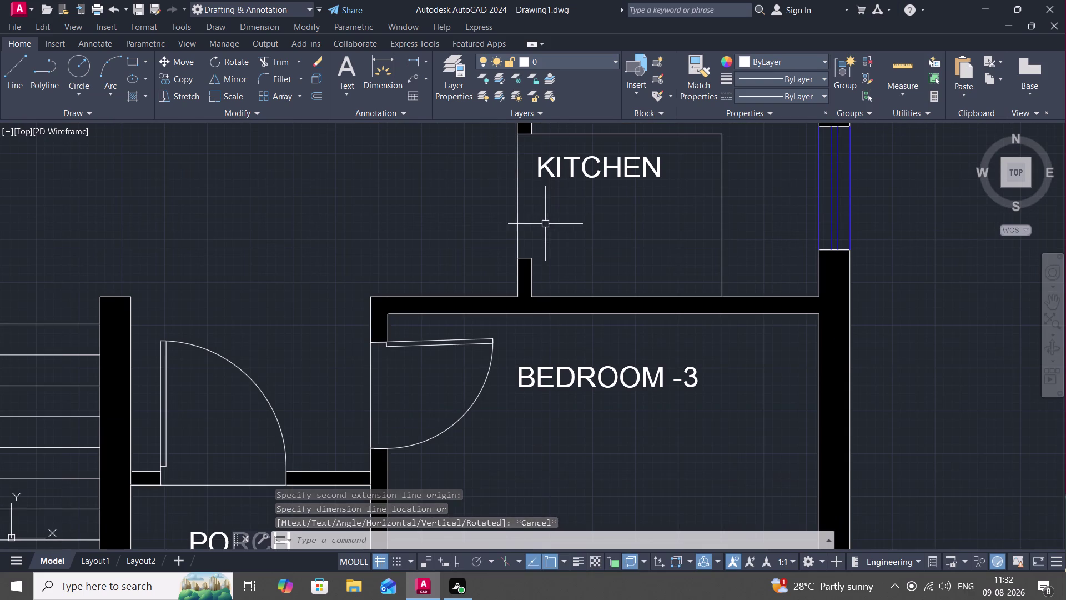
click(533, 278)
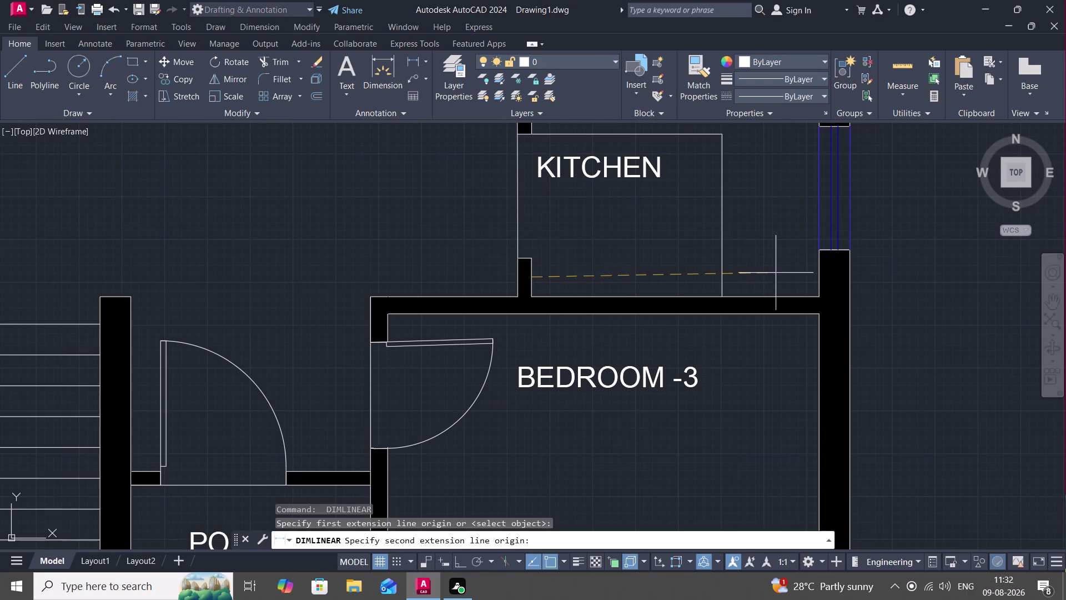
click(820, 281)
click(816, 279)
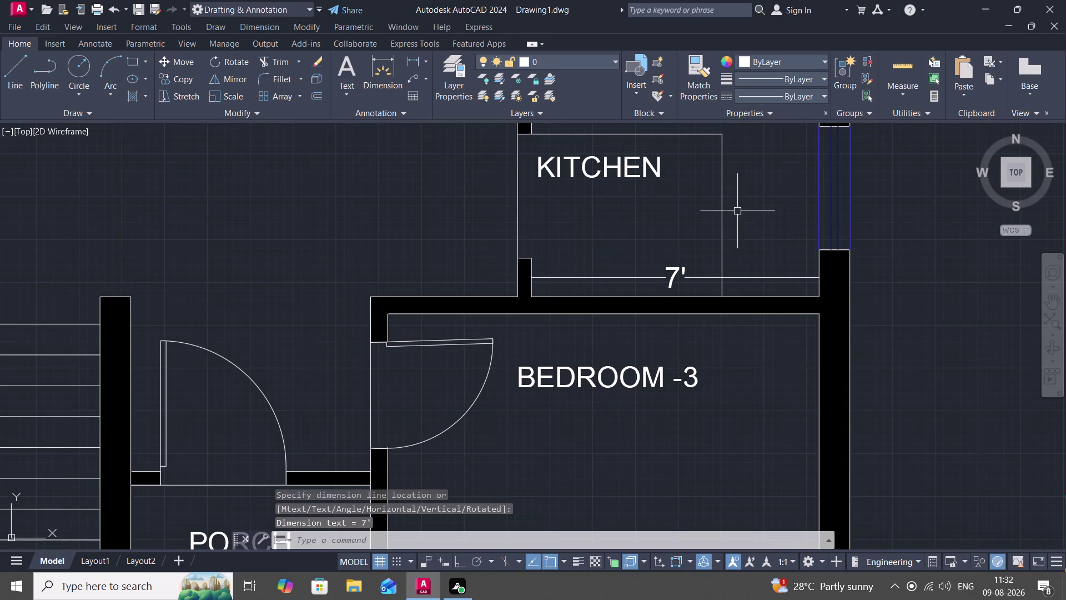
Add the 6'-3.00" vertical dimension in the kitchen.
middle_drag(737, 211, 694, 275)
scroll(down, 3)
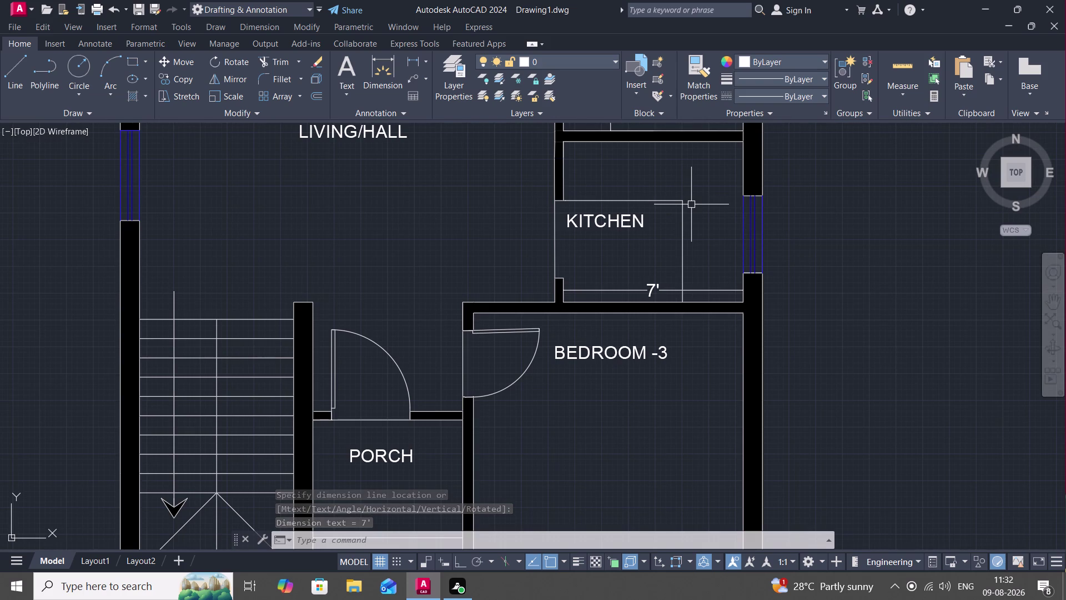
key(space)
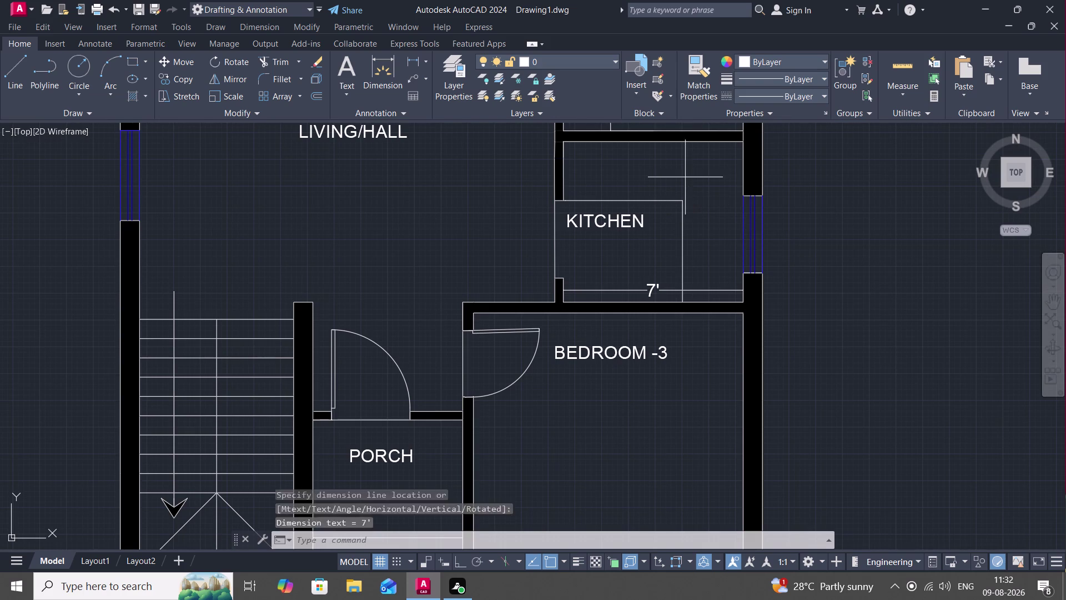
click(710, 141)
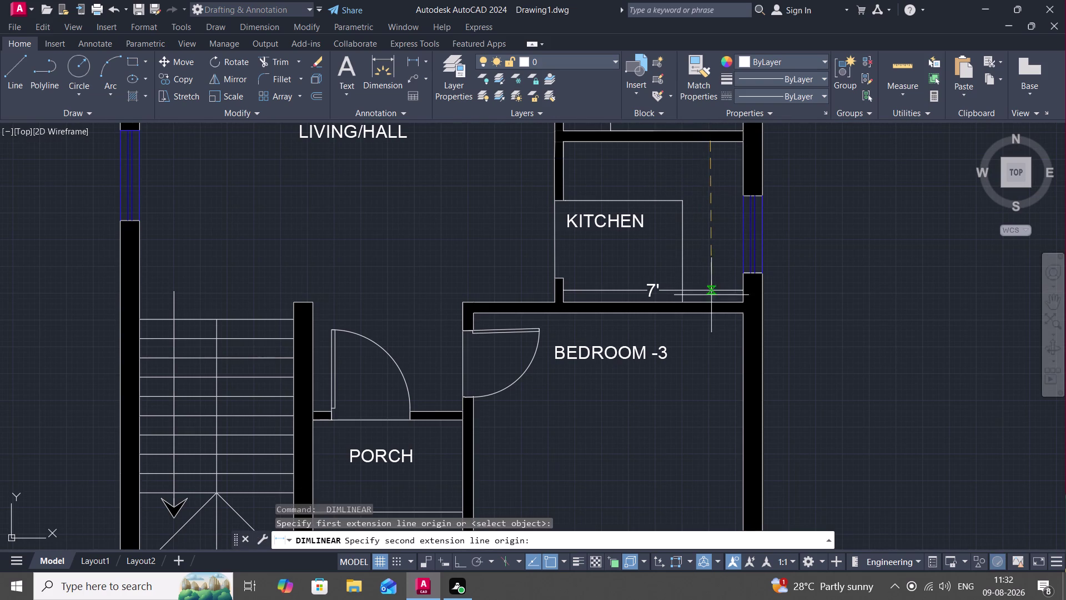
click(712, 300)
click(704, 296)
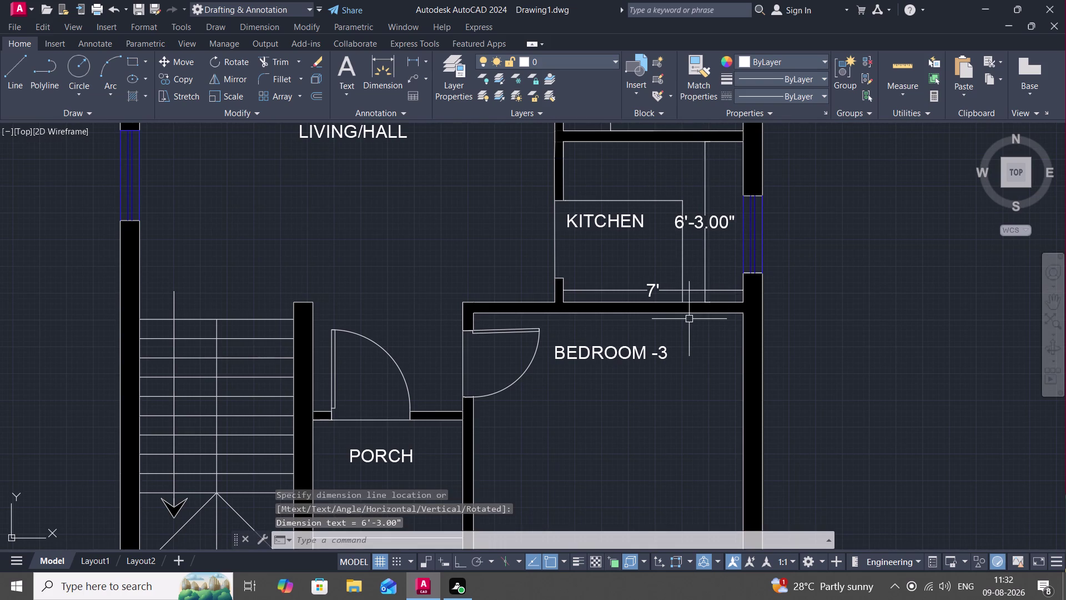
Zoom out and pan across the floor plan toward the furniture drawings.
middle_drag(689, 311, 690, 117)
scroll(down, 3)
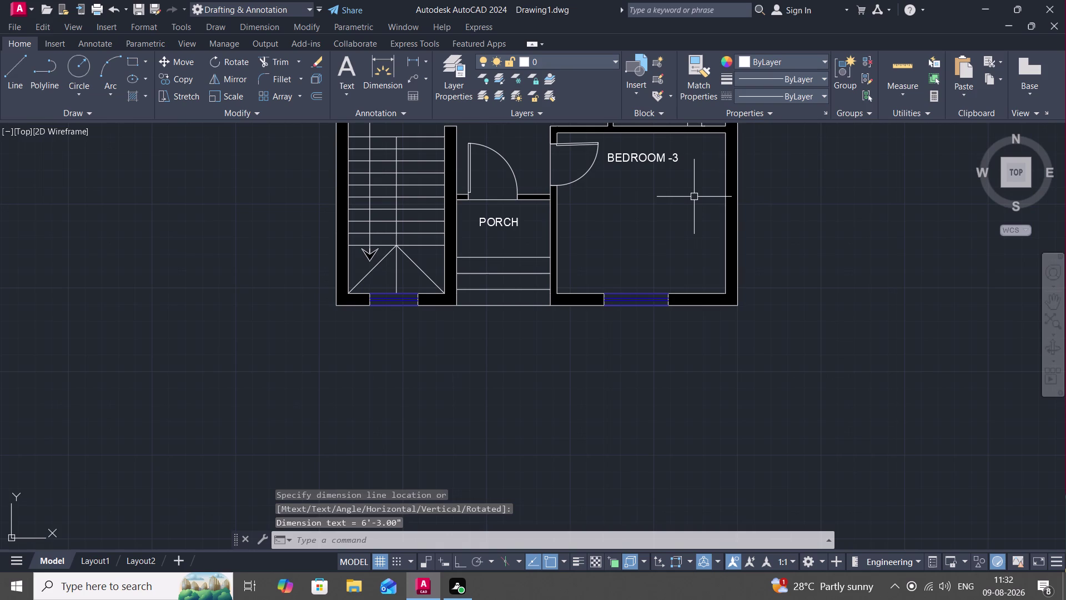
scroll(down, 3)
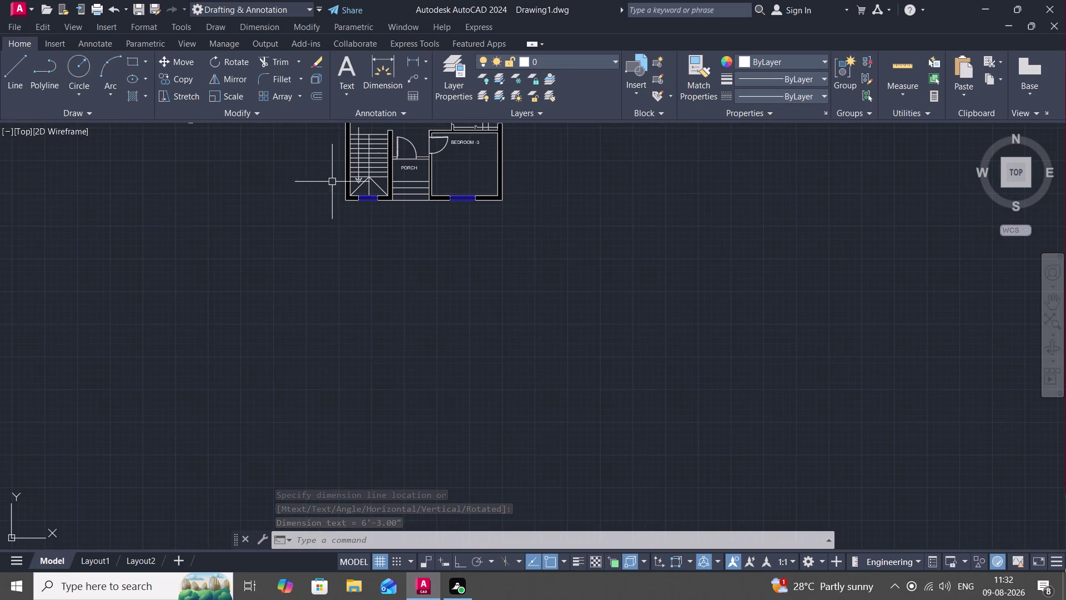
middle_drag(279, 180, 334, 241)
Erase the small circle beside the bed drawing.
scroll(down, 3)
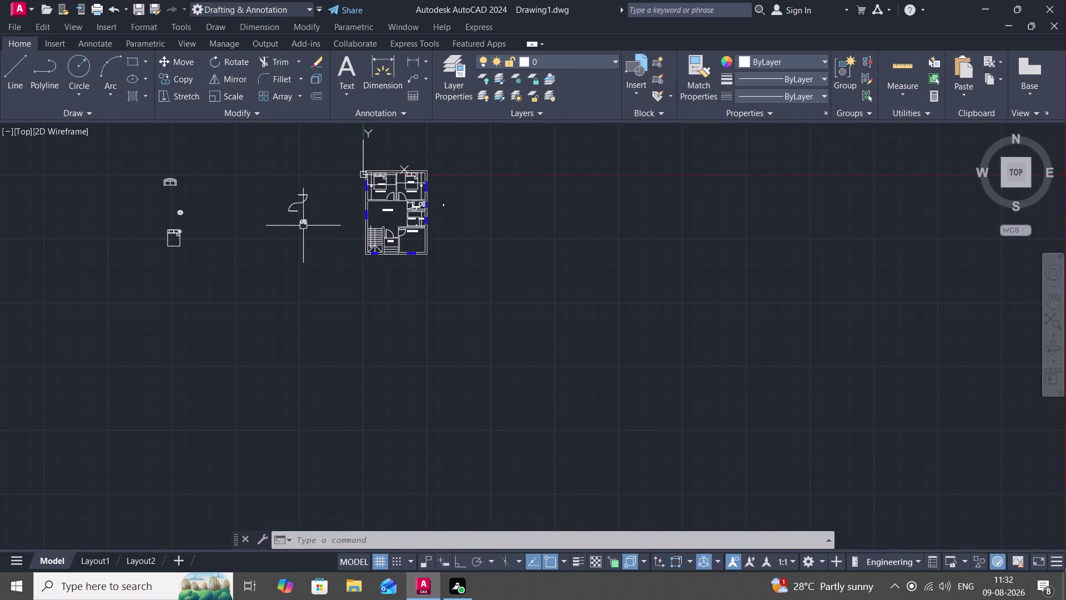
scroll(up, 3)
scroll(up, 3)
click(199, 199)
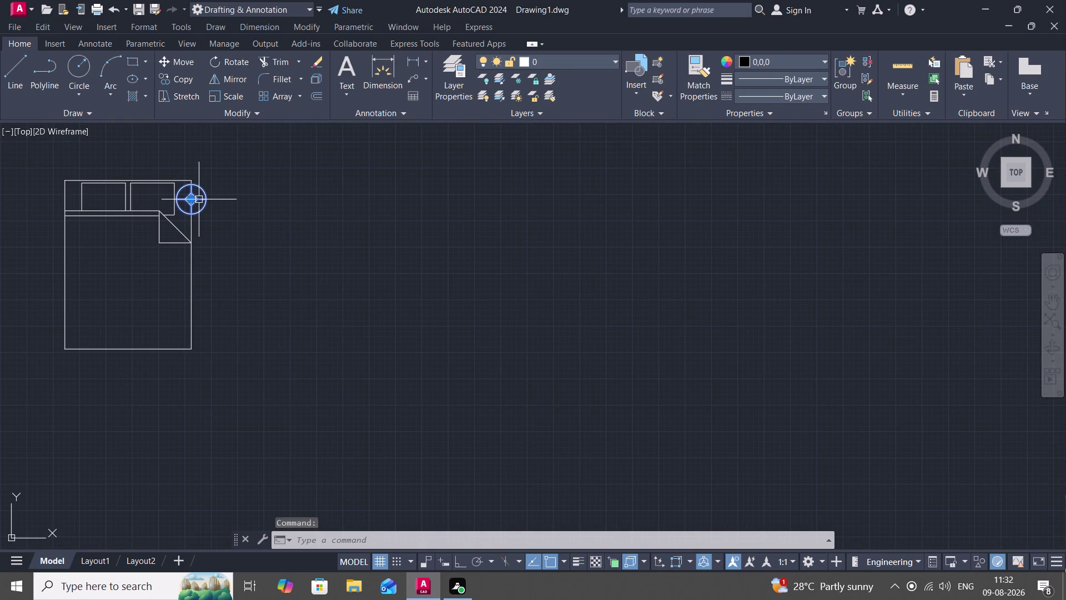
key(Delete)
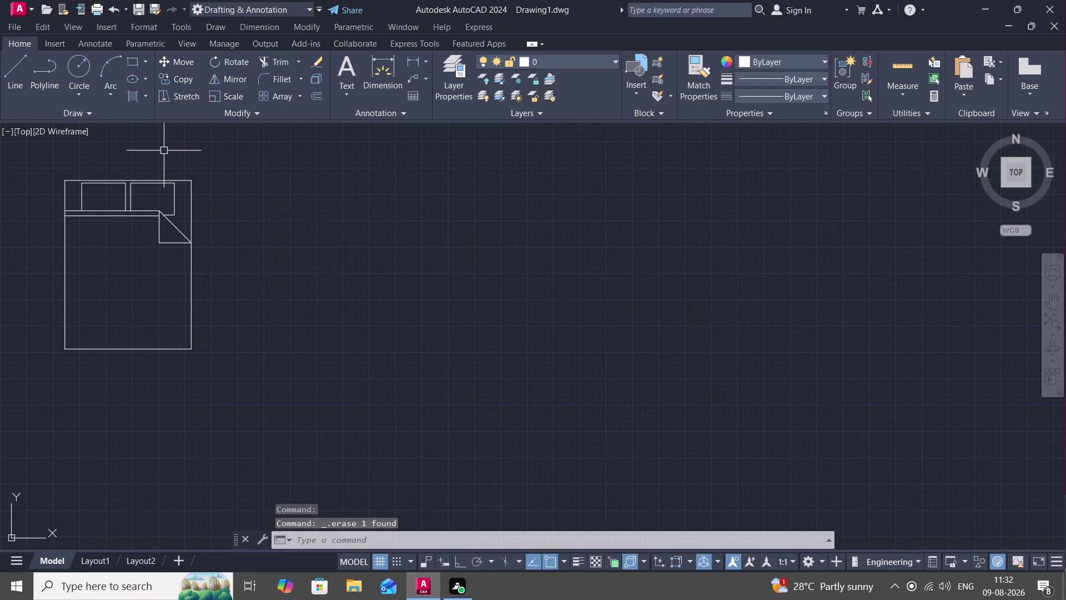
Rotate the bed block about its top-right corner.
text(RO)
key(space)
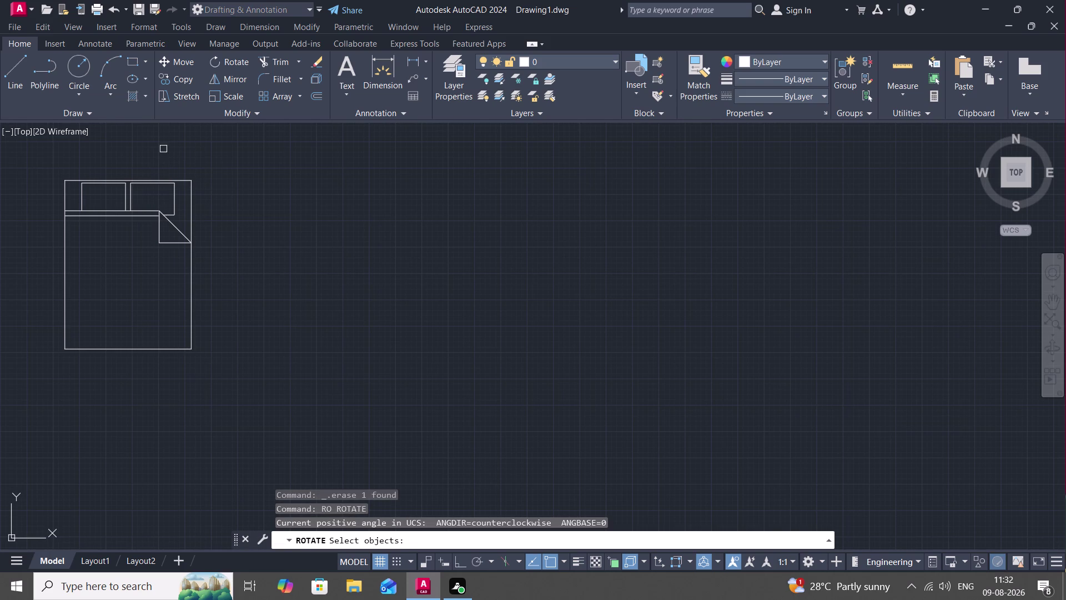
click(182, 183)
right_click(183, 184)
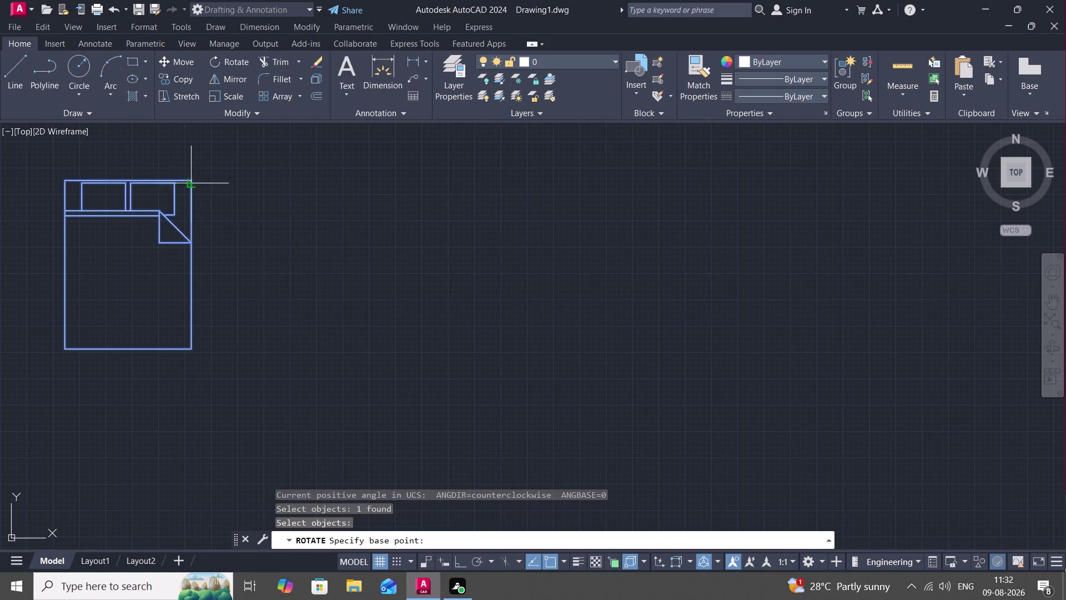
click(187, 177)
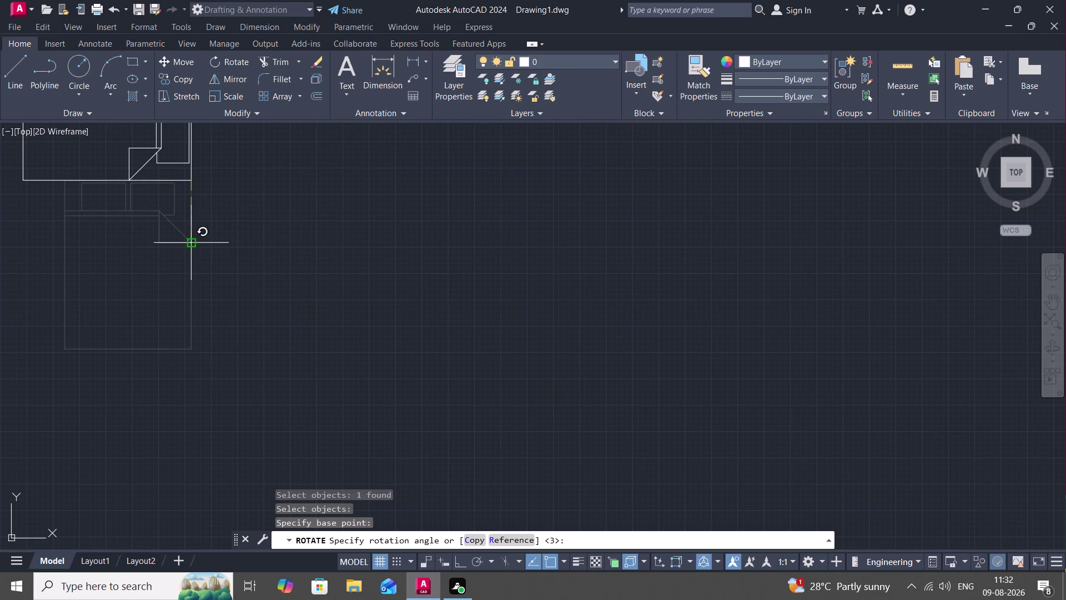
click(194, 247)
Copy the rotated bed from its corner into BEDROOM -3.
text(CO)
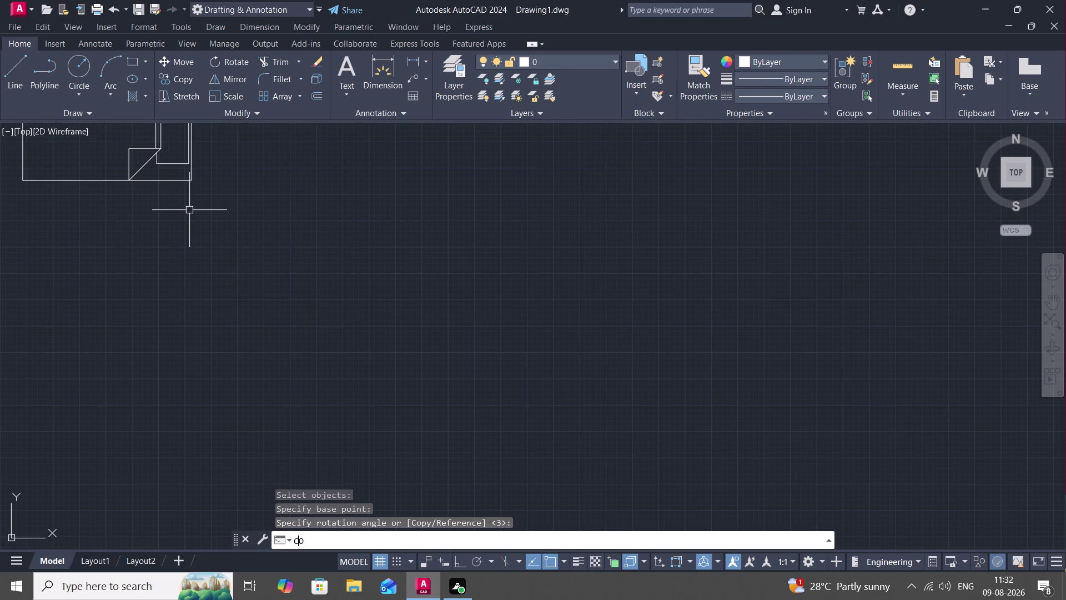
key(space)
click(190, 172)
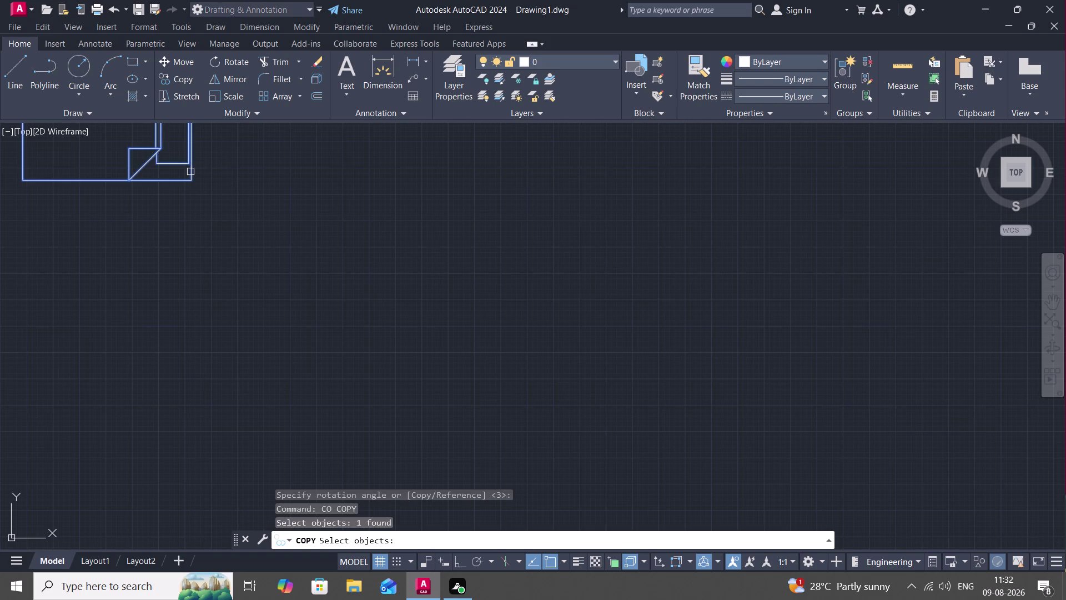
right_click(191, 171)
click(188, 174)
middle_drag(736, 293, 234, 311)
scroll(down, 3)
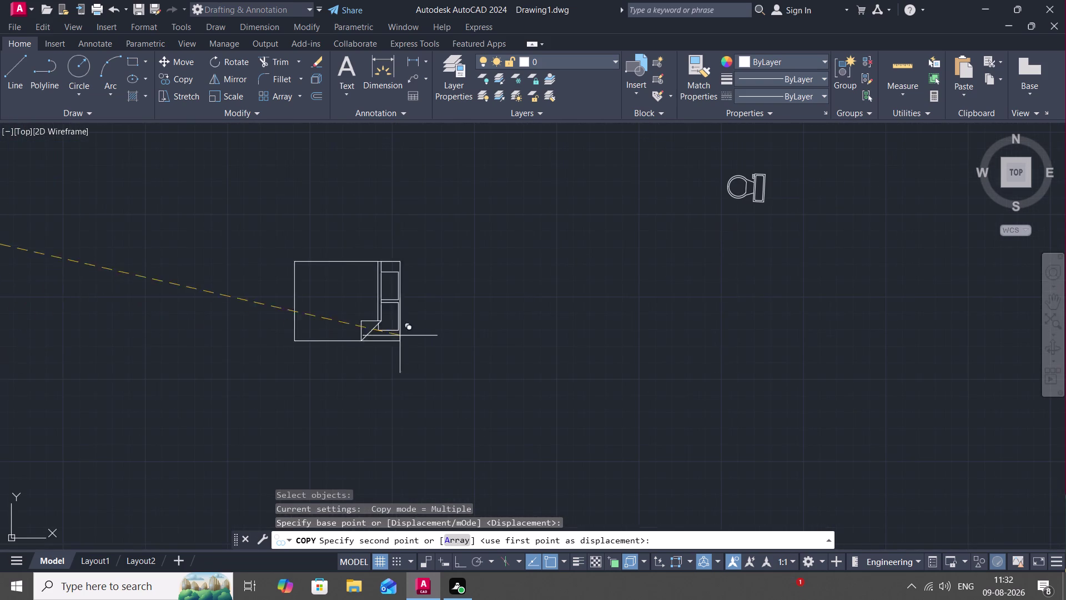
scroll(down, 3)
middle_drag(1020, 313, 561, 352)
middle_drag(538, 367, 528, 248)
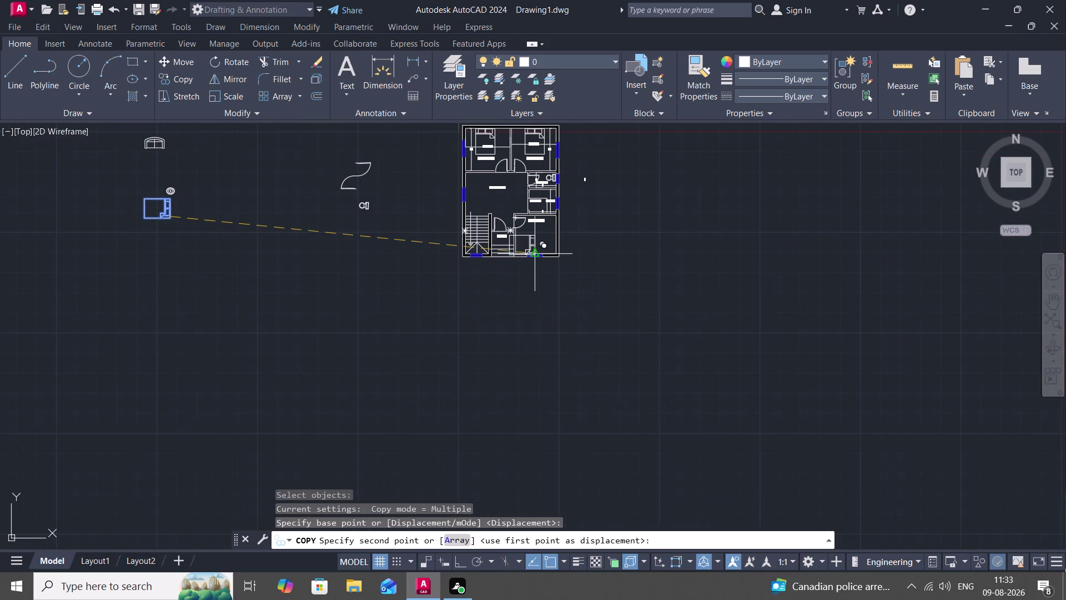
scroll(up, 3)
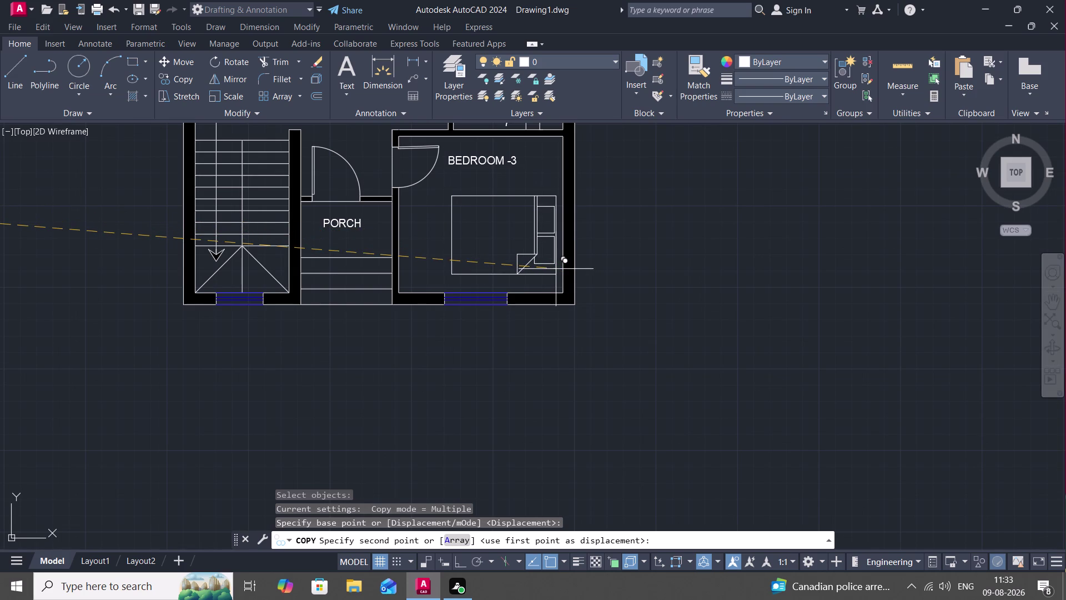
click(555, 269)
key(Escape)
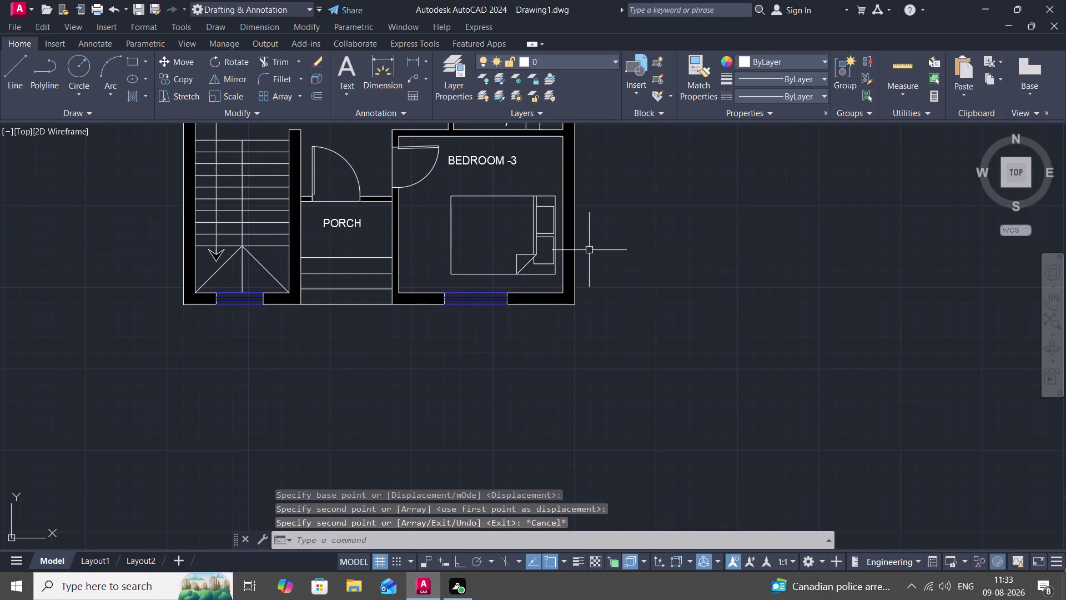
key(space)
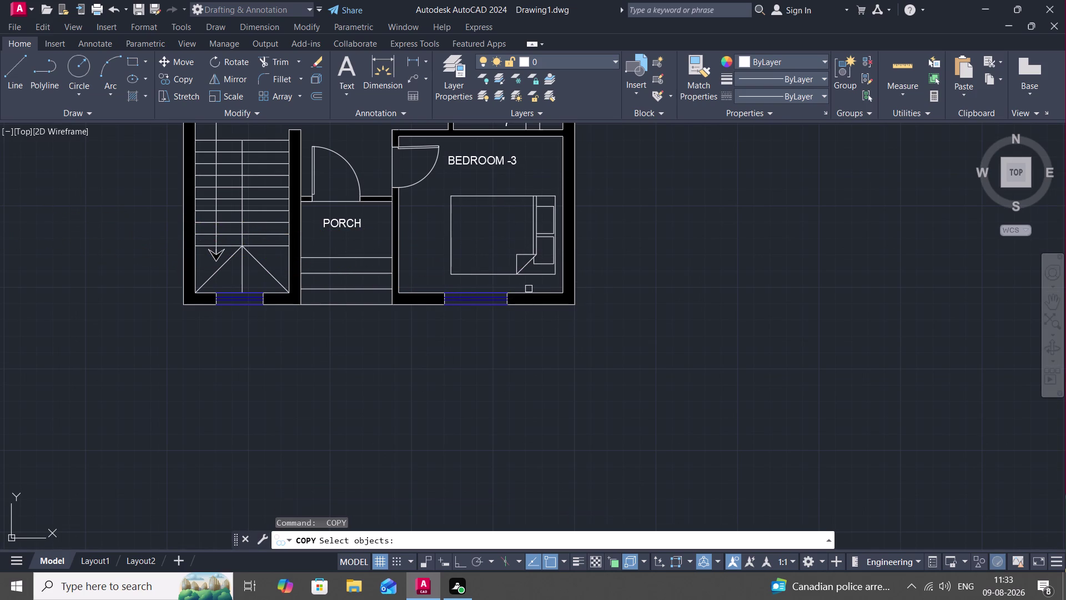
Dimension BEDROOM -3 with its 10' depth and 10'-6.00" width.
key(Escape)
click(412, 53)
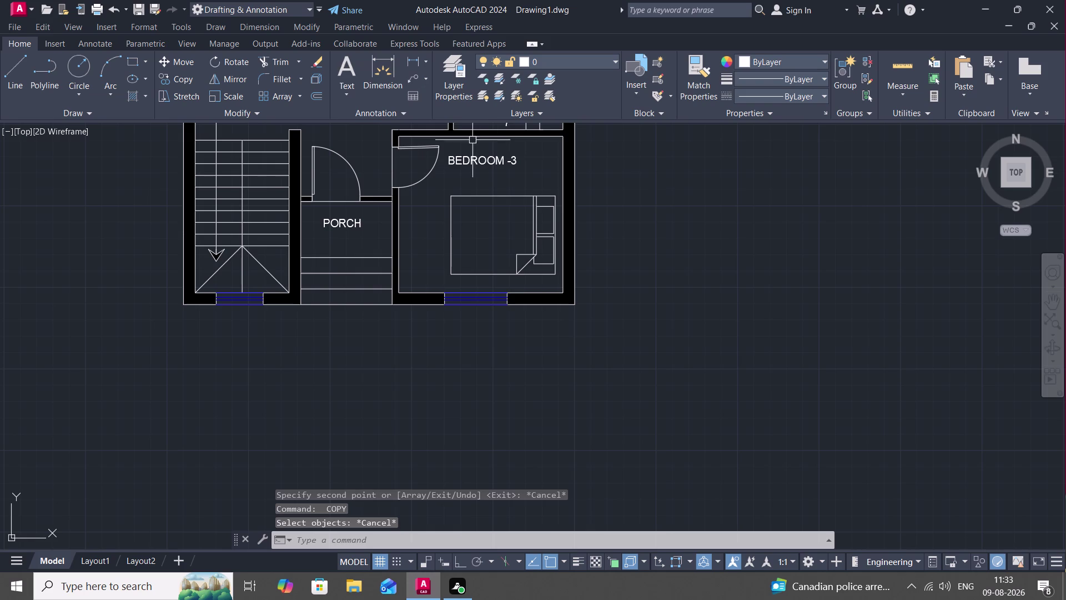
click(418, 56)
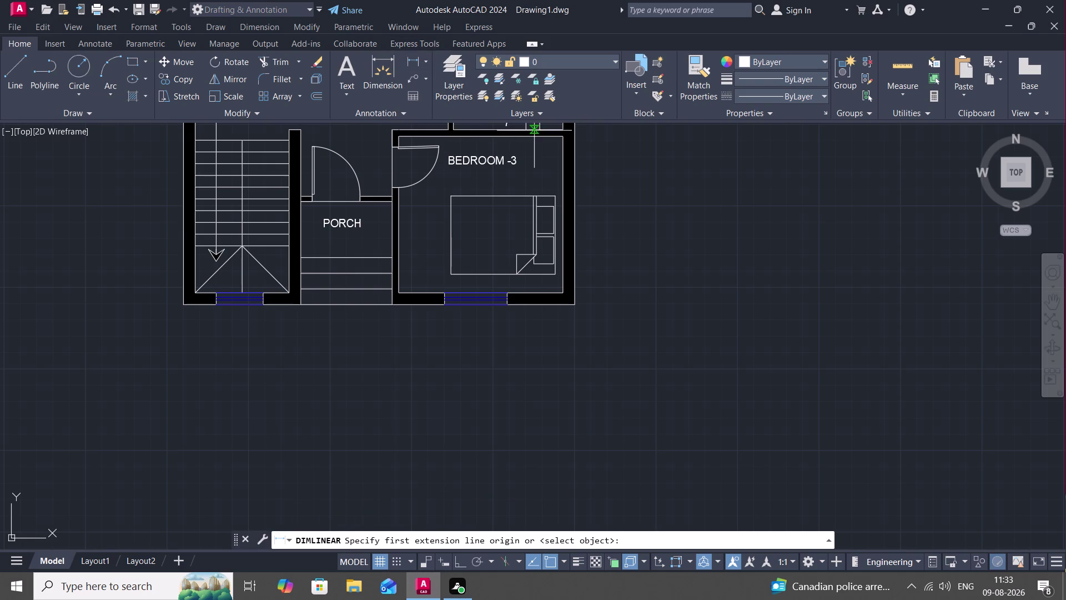
click(535, 137)
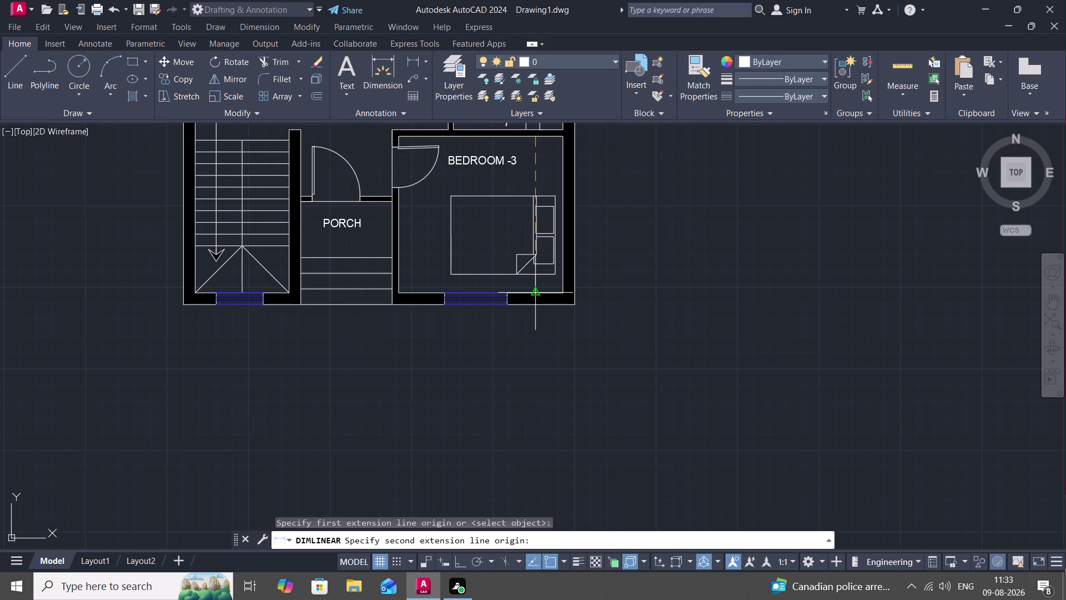
click(531, 290)
click(520, 285)
key(space)
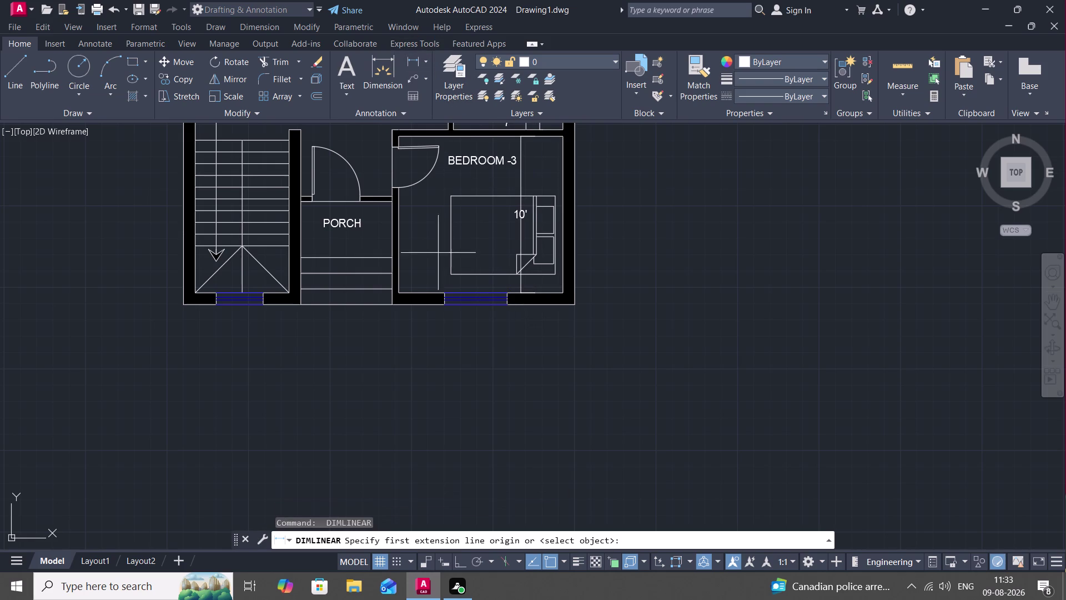
click(398, 251)
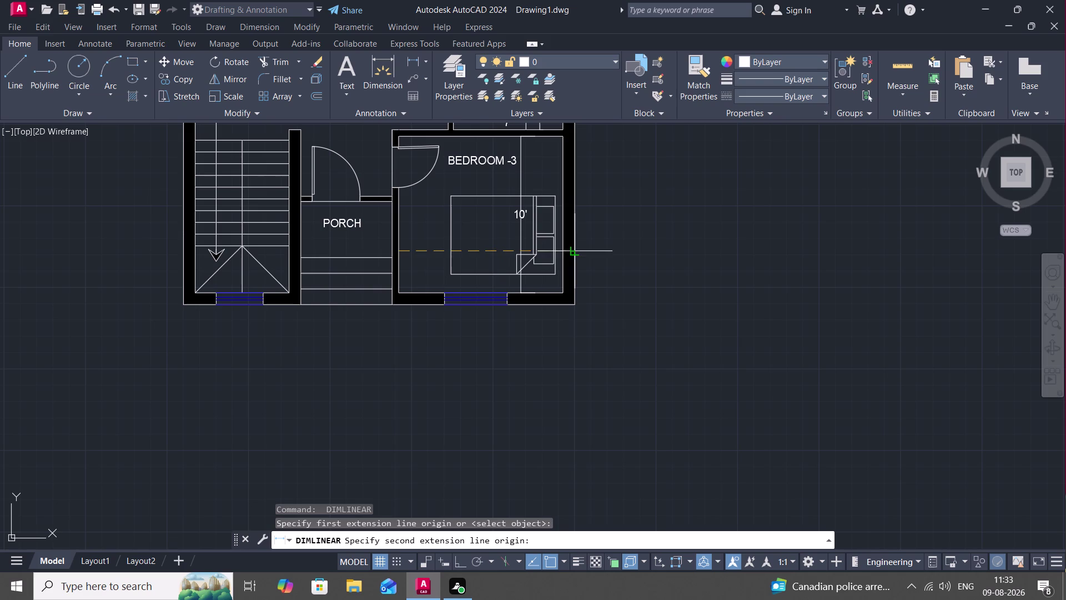
click(562, 246)
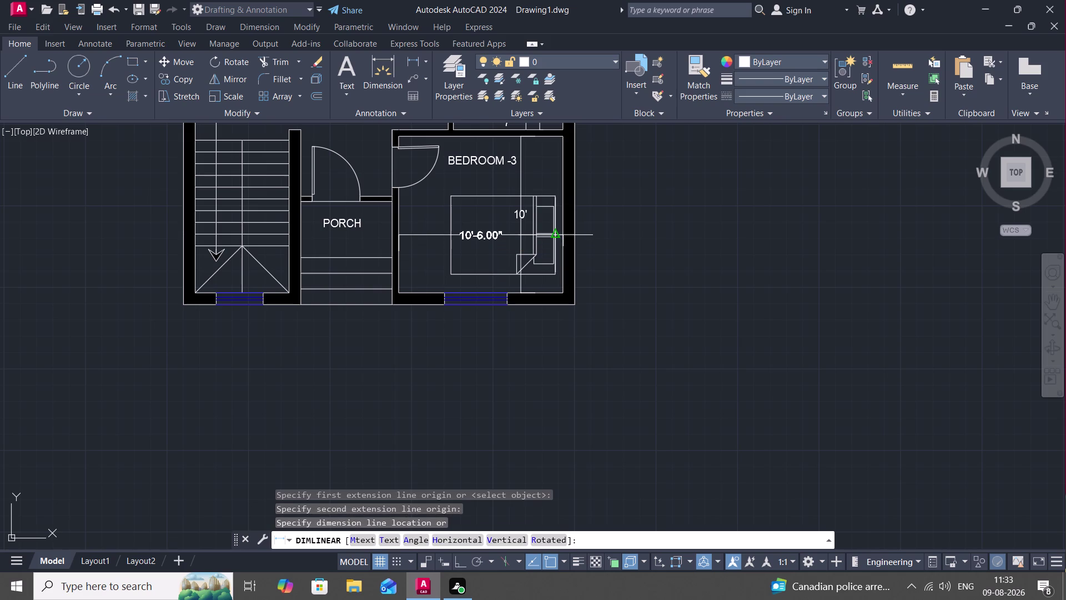
click(558, 237)
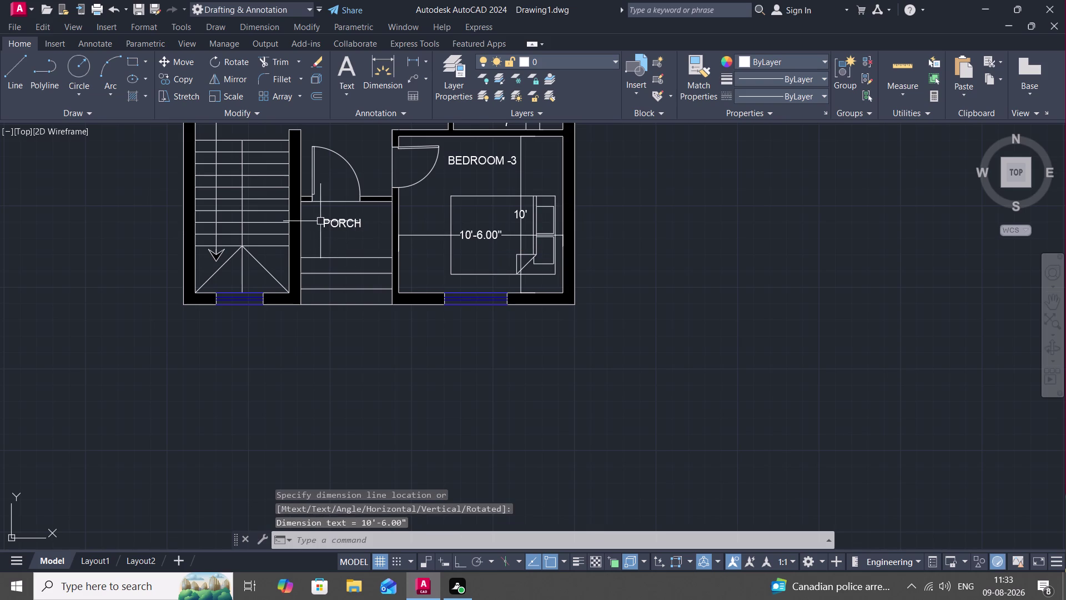
Dimension the porch width at 5'-10.00" and abandon an unfinished vertical porch dimension.
key(space)
click(301, 239)
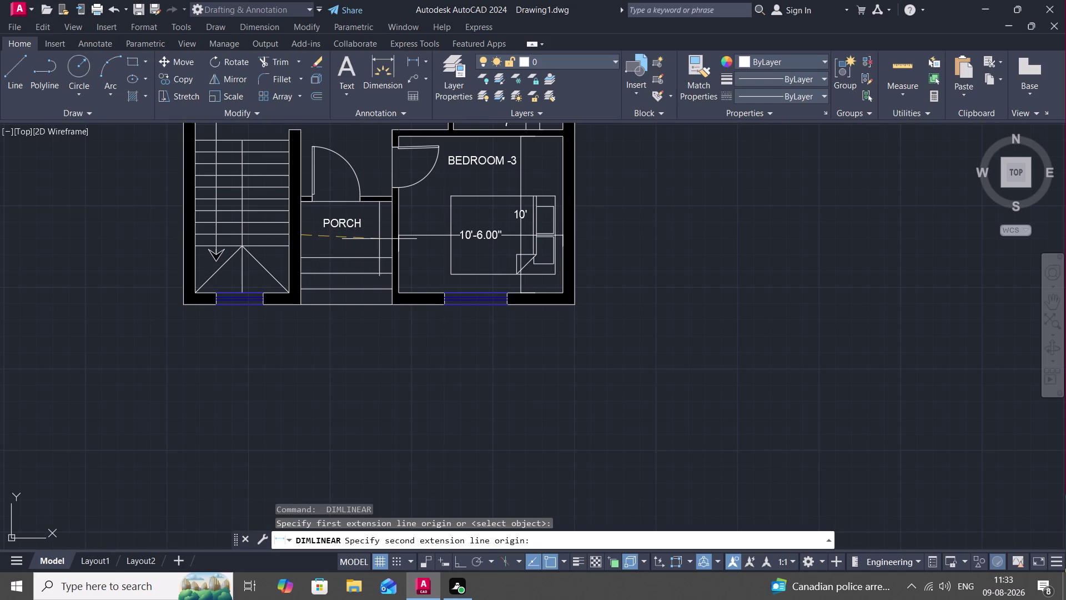
click(390, 232)
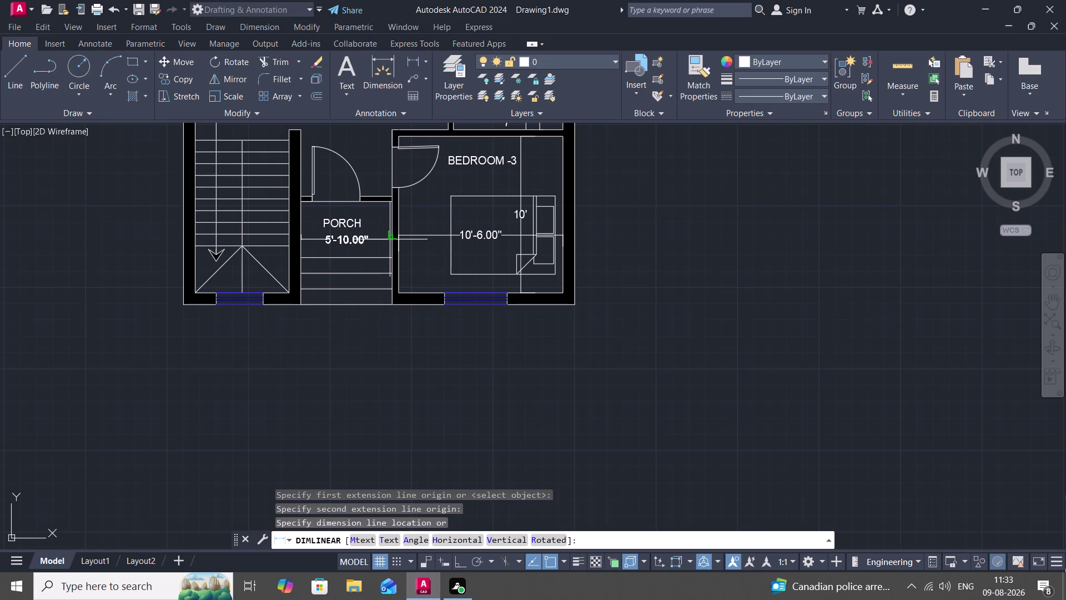
click(389, 239)
key(space)
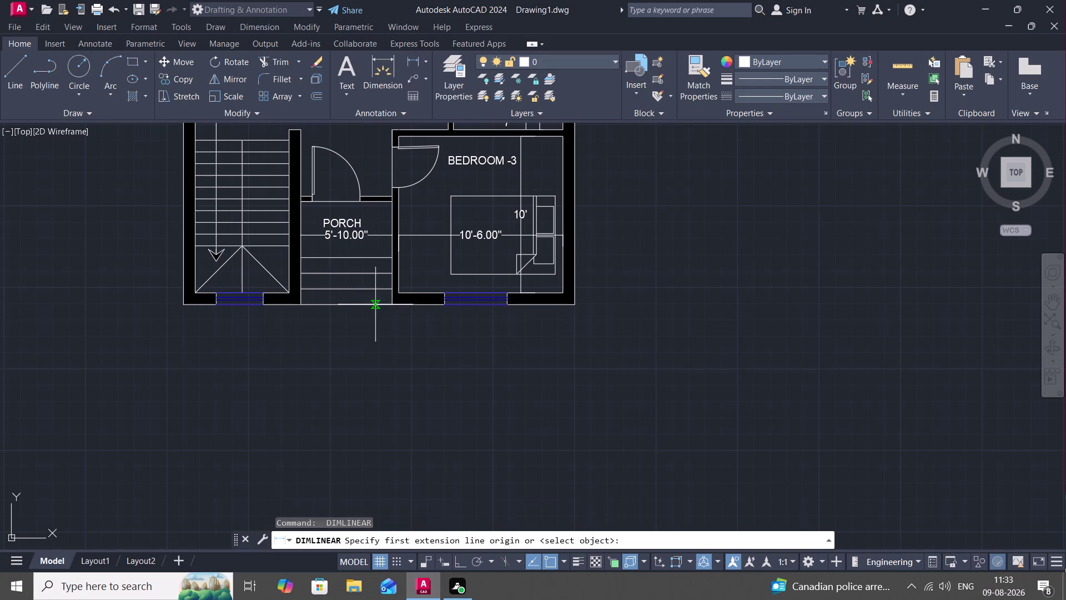
click(380, 198)
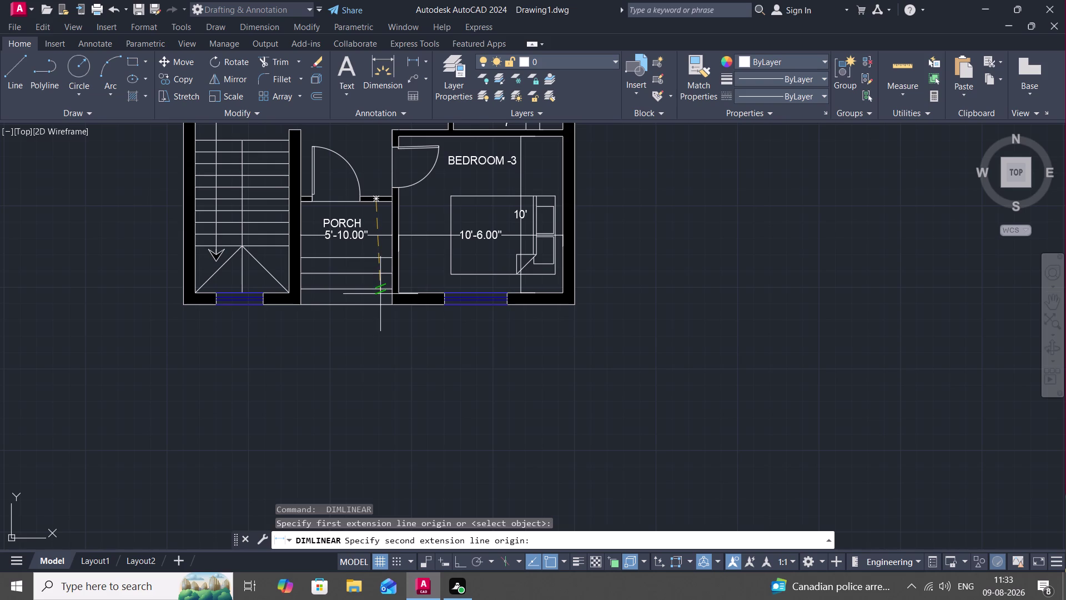
click(380, 294)
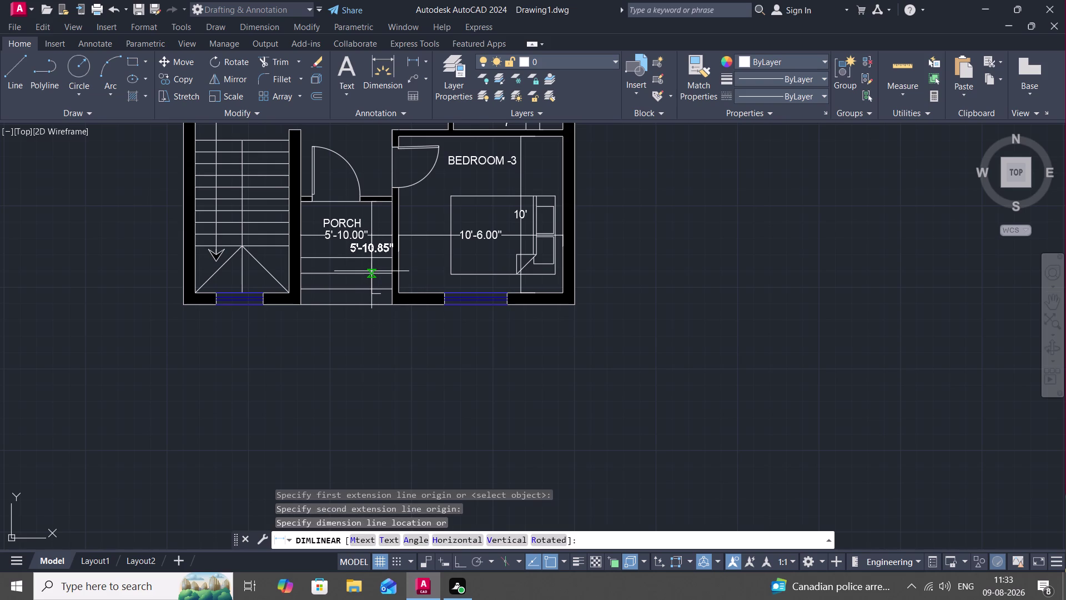
key(Escape)
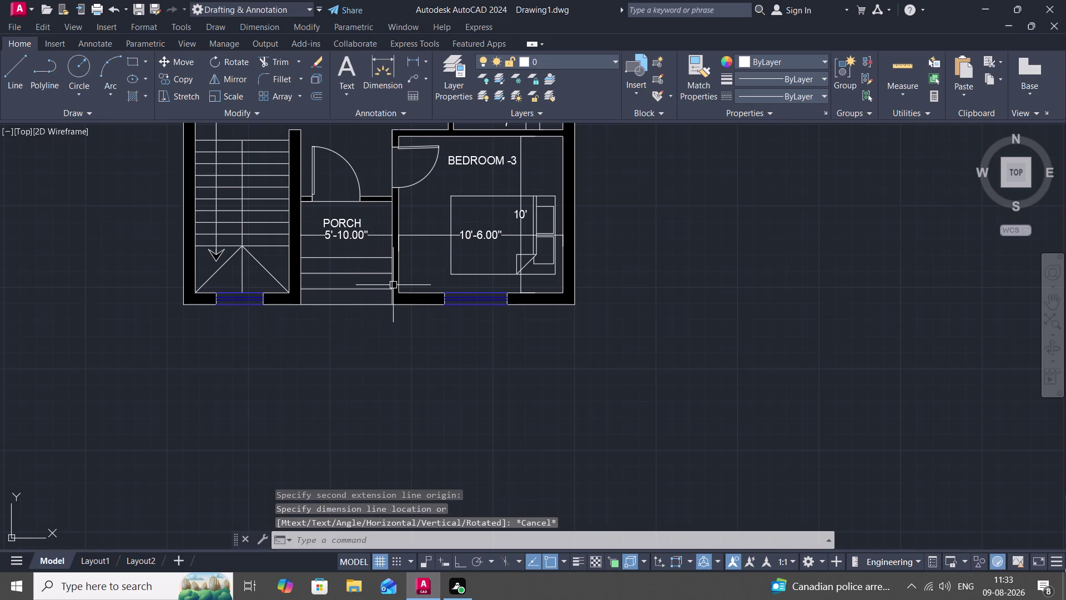
Extend the short porch lines using a fence selection.
text(EX)
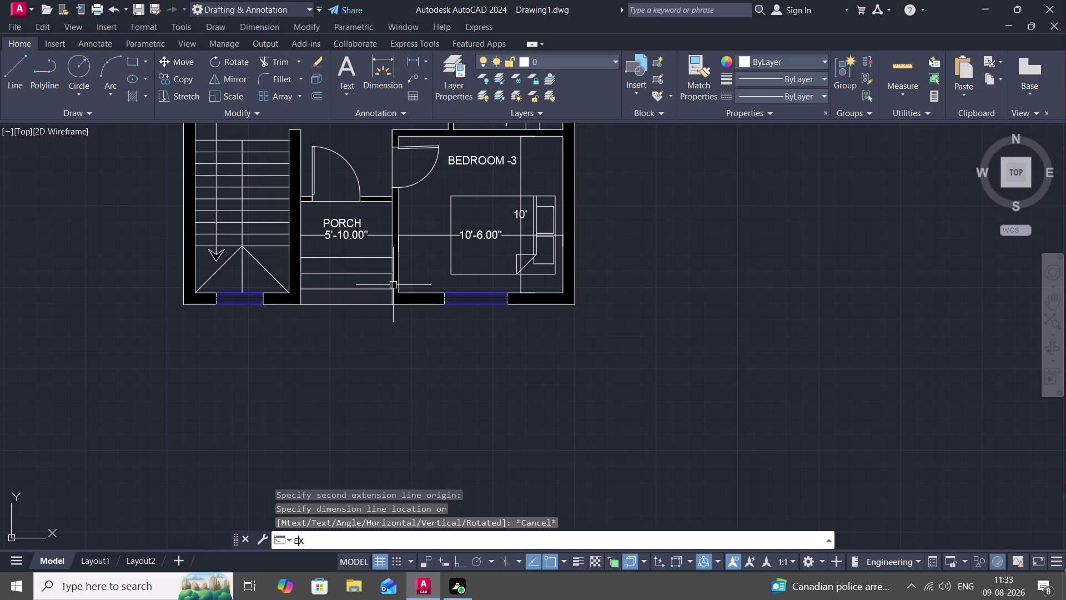
key(space)
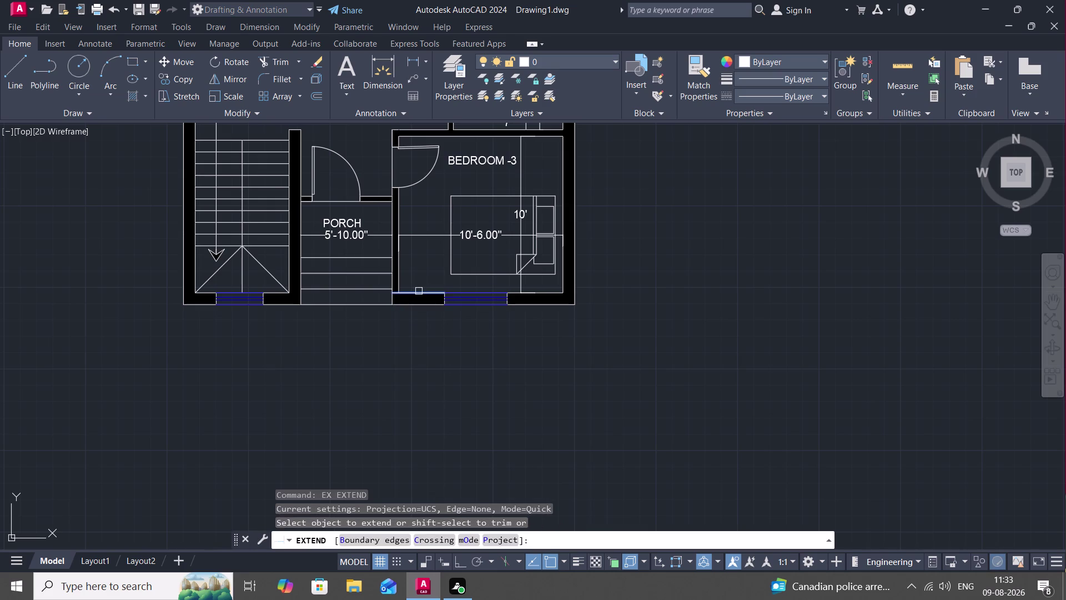
click(419, 291)
click(414, 287)
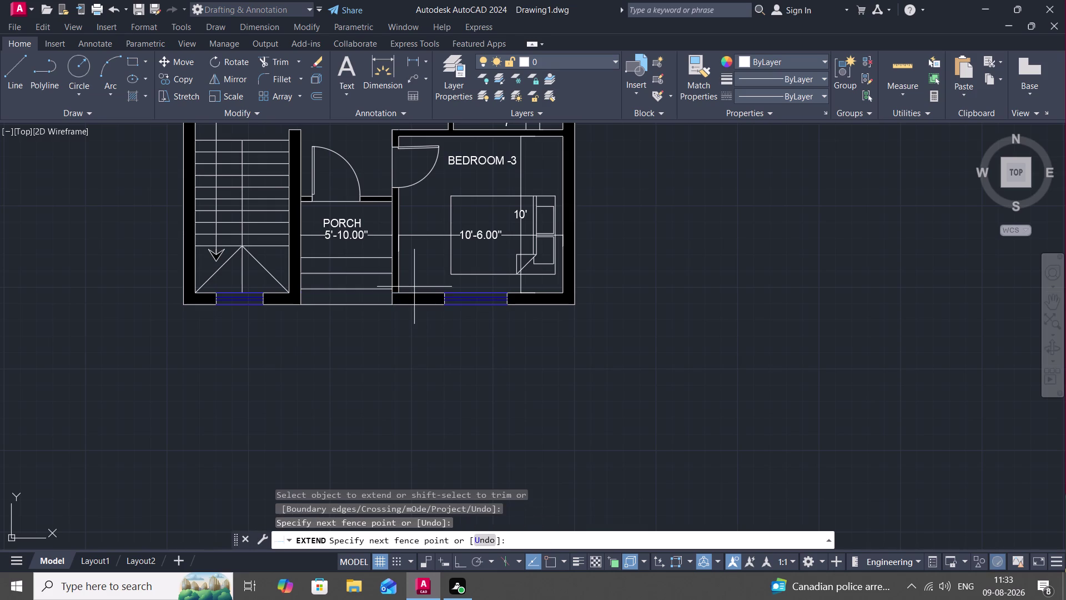
key(space)
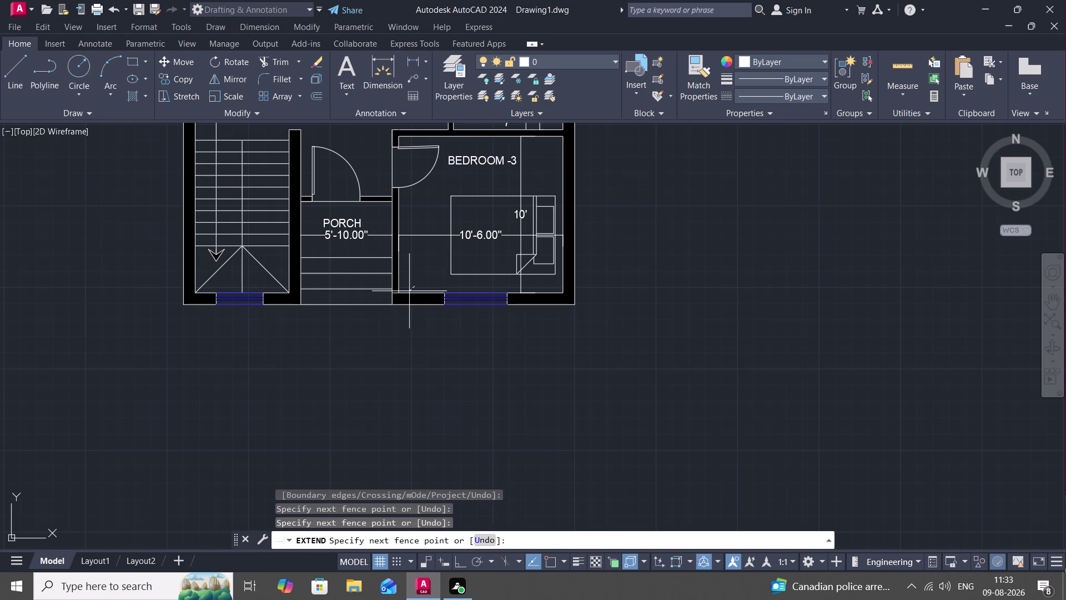
key(space)
click(412, 294)
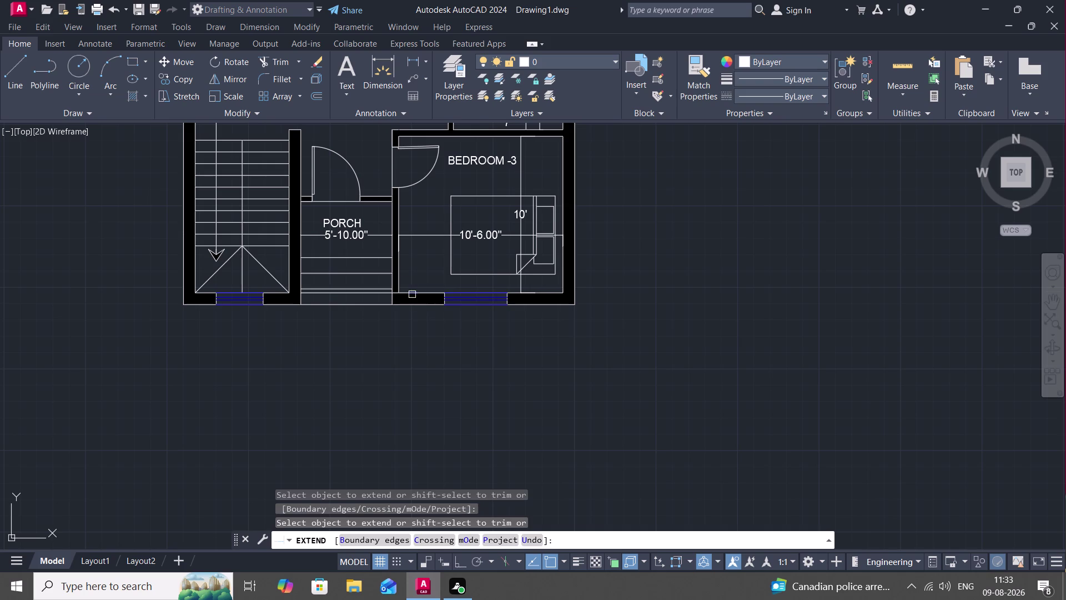
key(space)
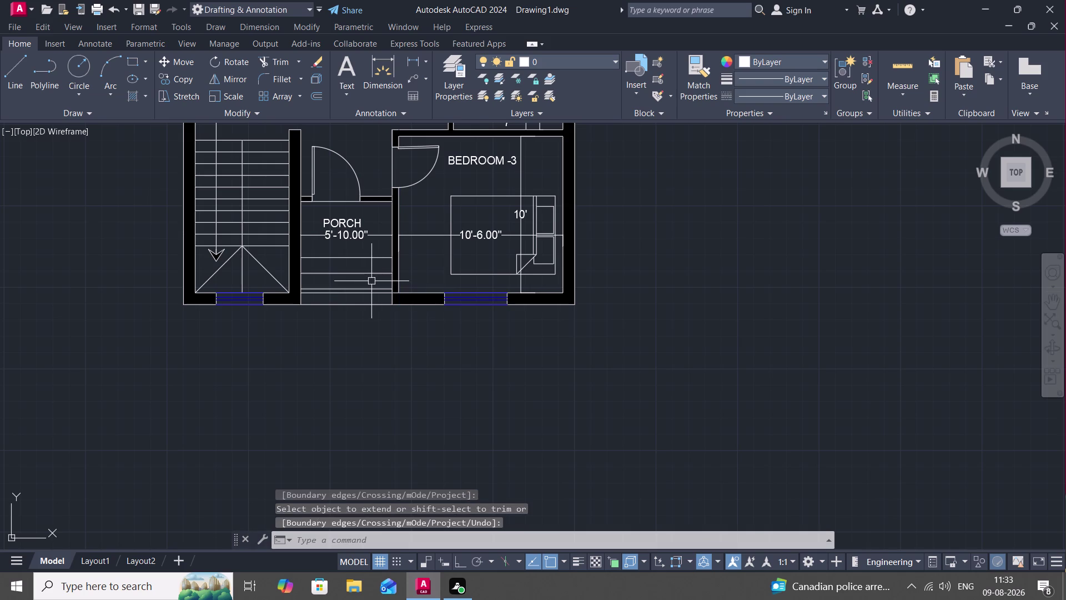
Draw a vertical guide line from the porch bottom up to its top wall.
text(L)
key(space)
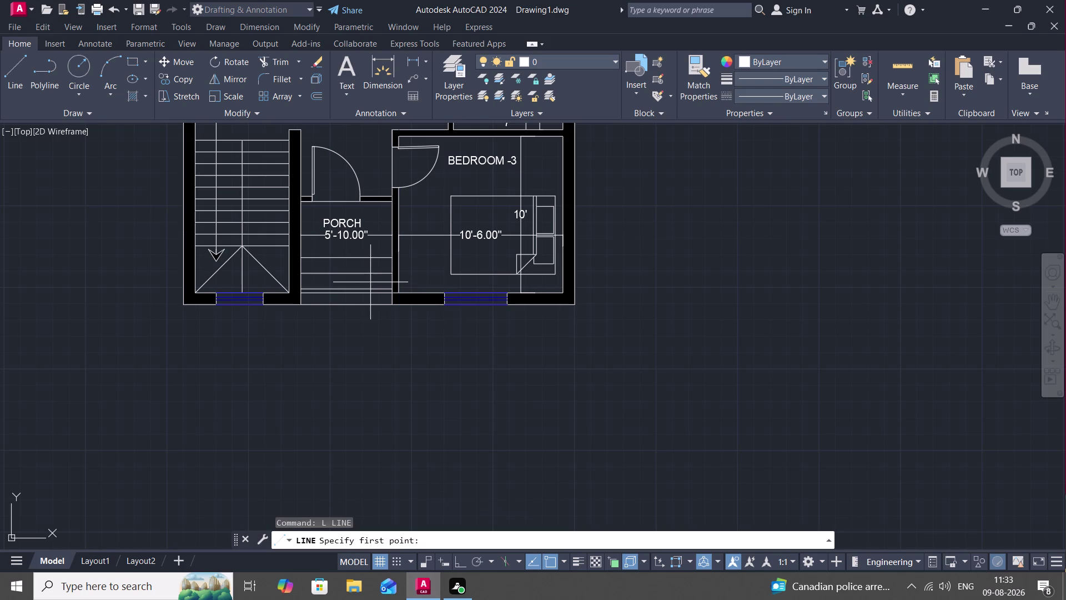
click(371, 292)
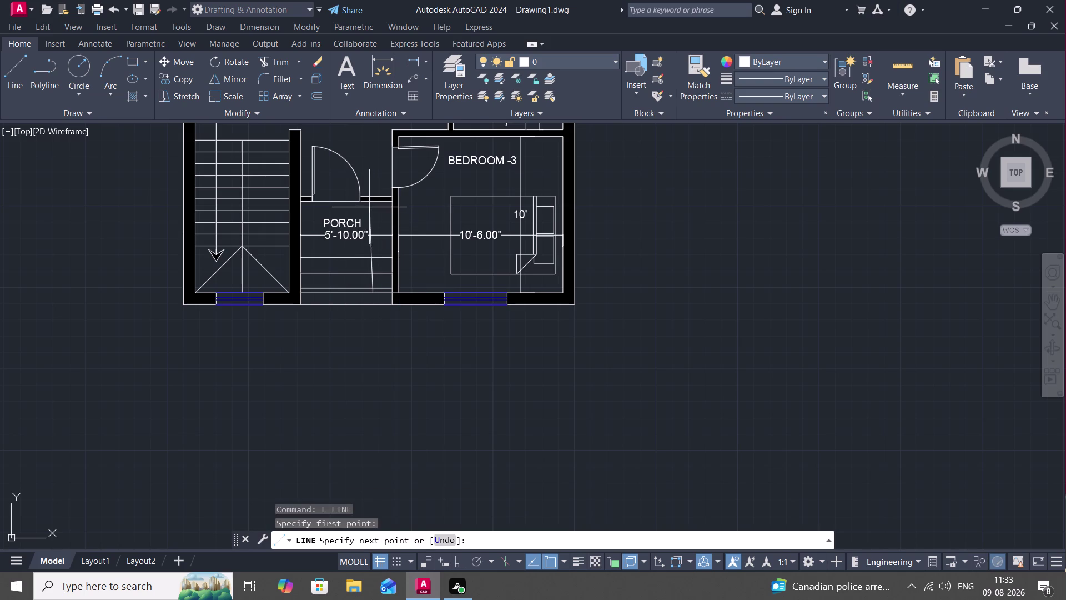
click(370, 203)
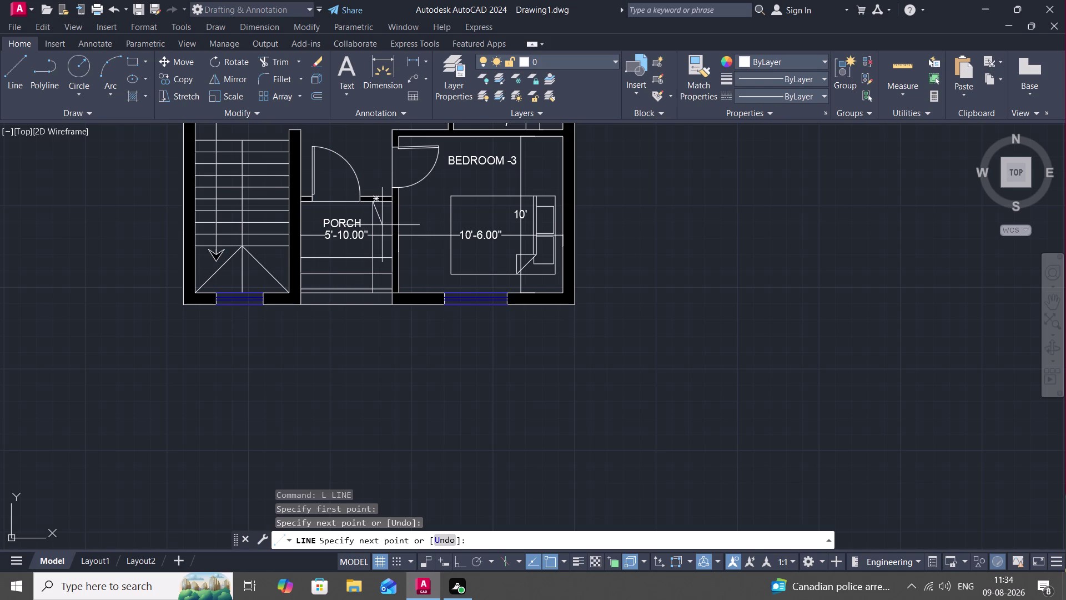
key(Escape)
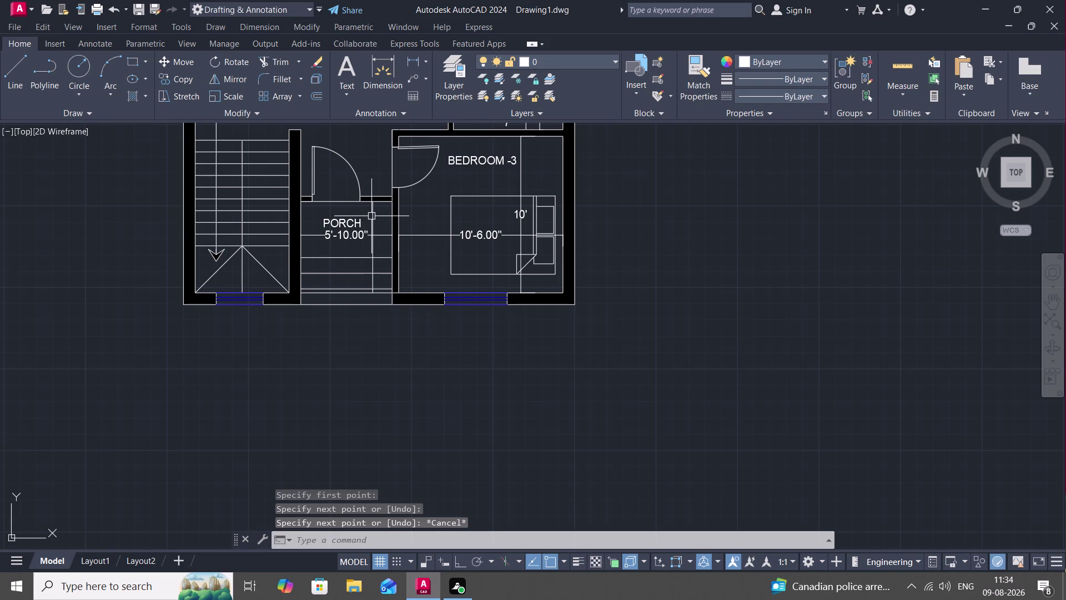
Erase the guide line and dimension the porch depth at 5'-10.00".
click(372, 216)
key(Delete)
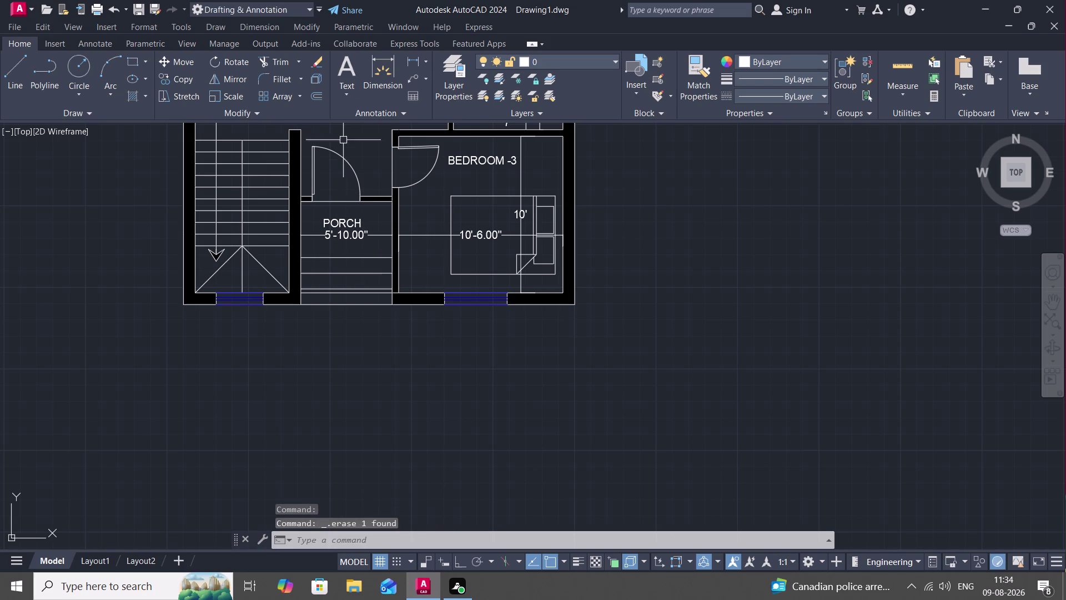
click(416, 55)
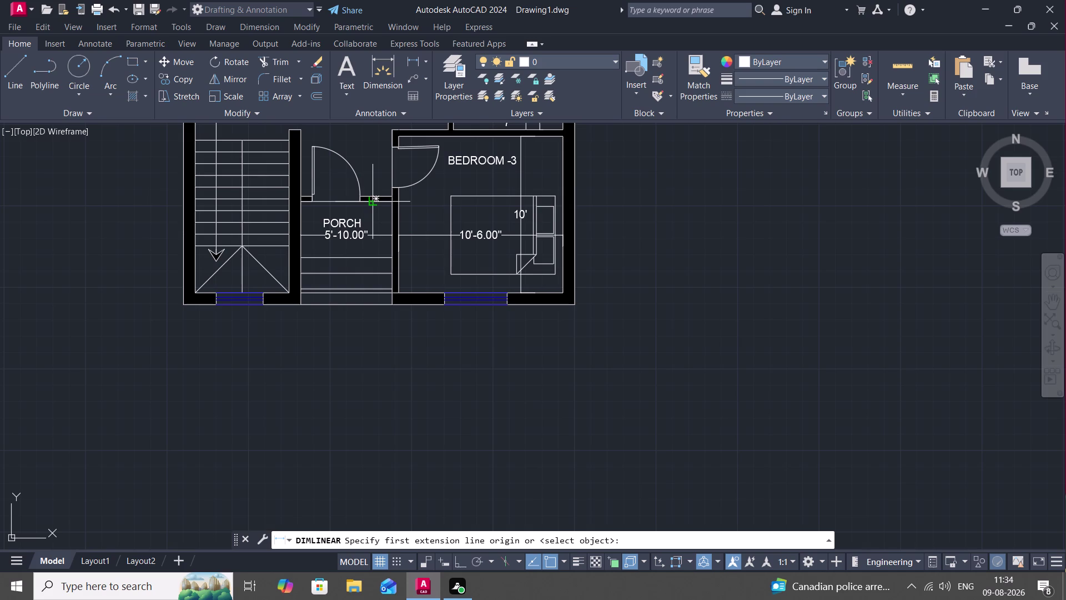
click(376, 198)
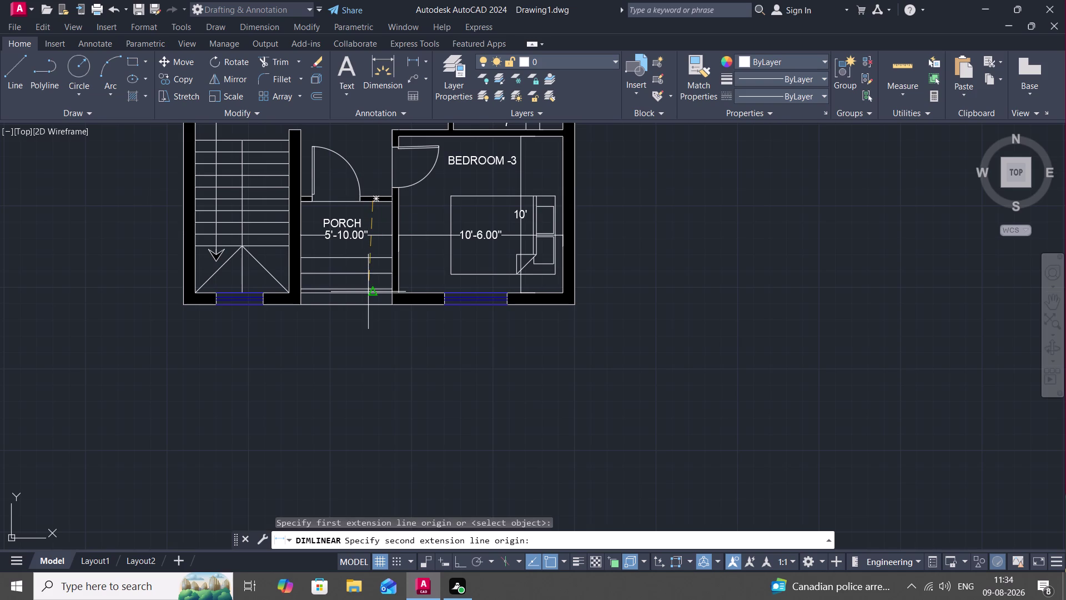
click(368, 291)
click(365, 290)
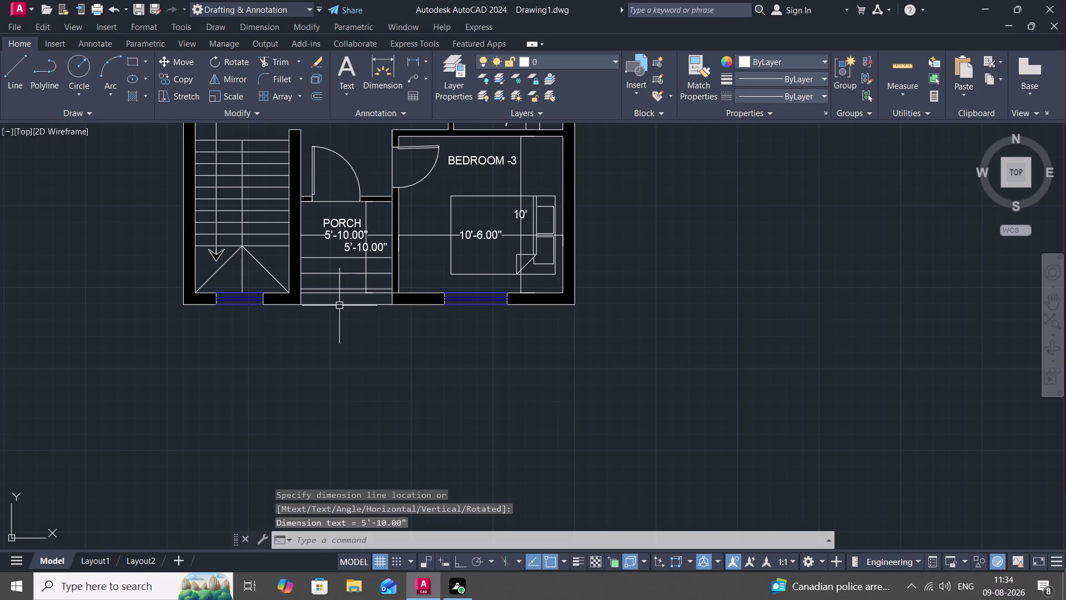
Attempt to trim stray porch line ends at the wall corner, then cancel.
text(TR)
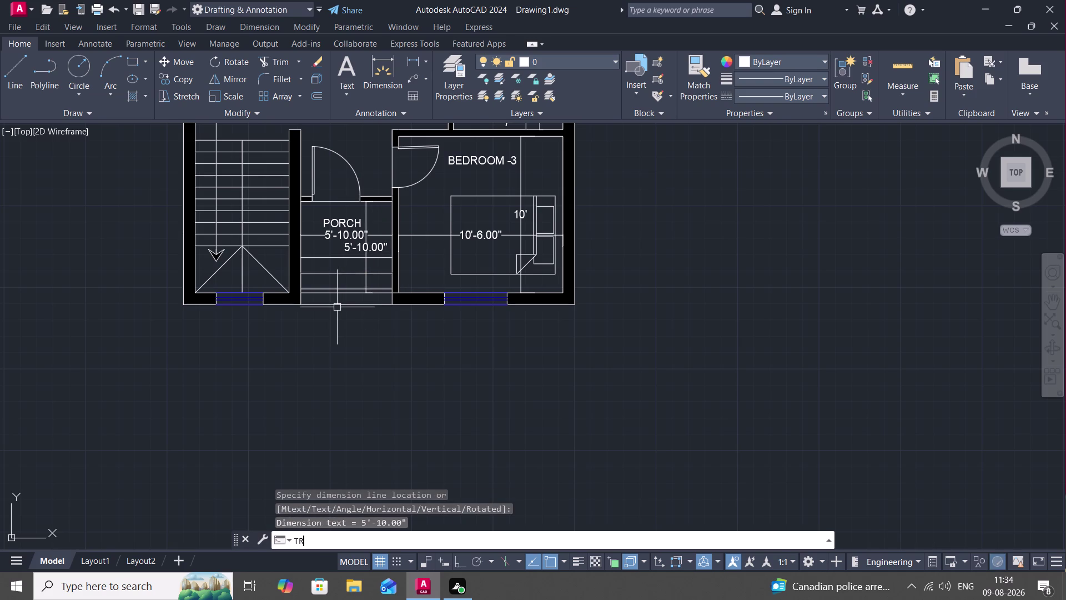
key(space)
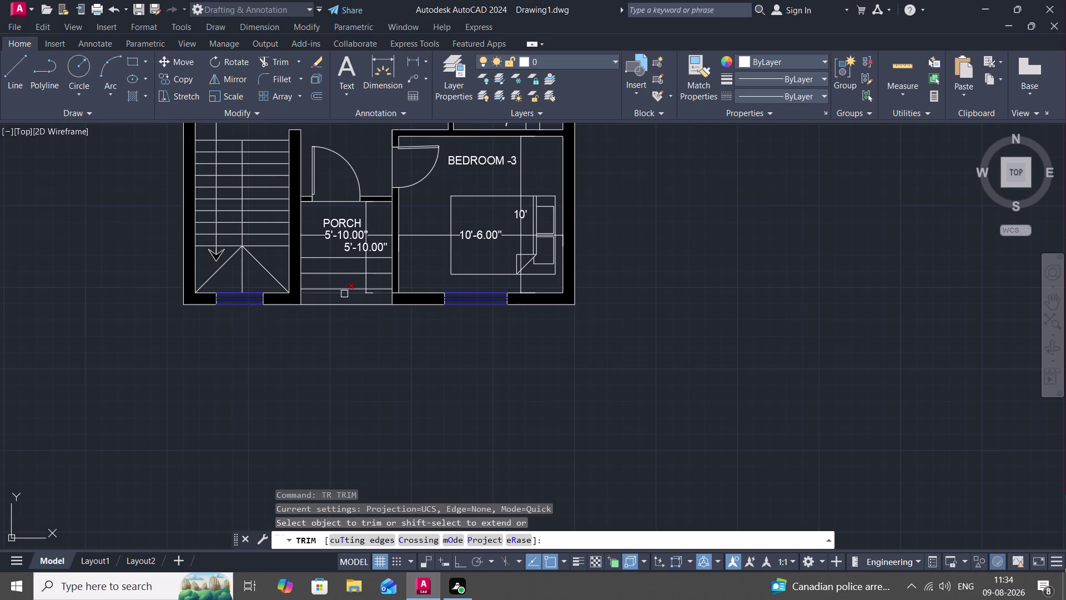
click(344, 293)
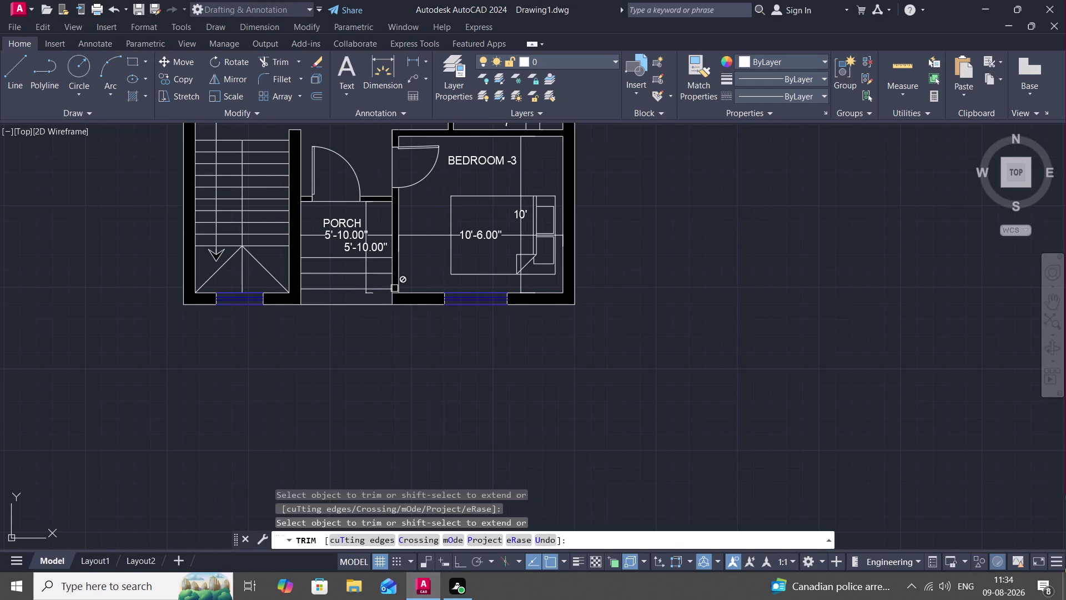
scroll(up, 3)
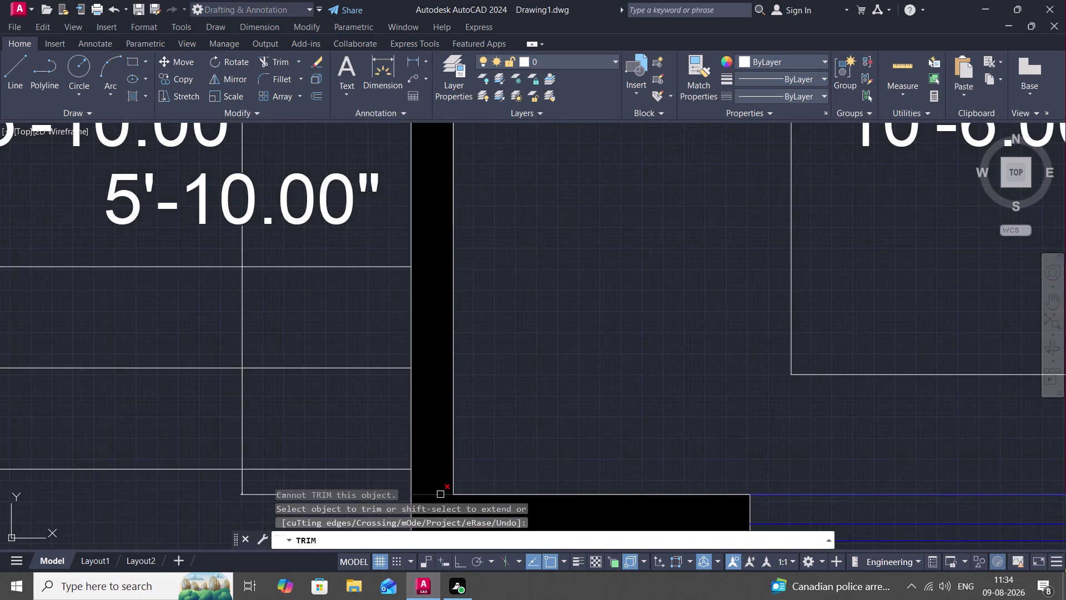
click(439, 494)
key(Escape)
scroll(down, 3)
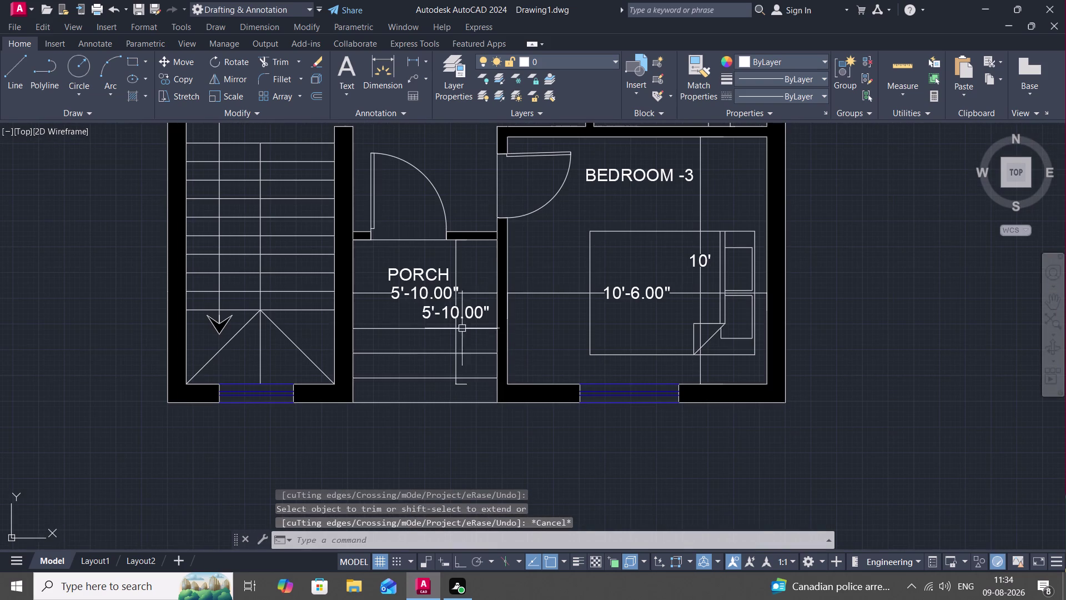
scroll(down, 3)
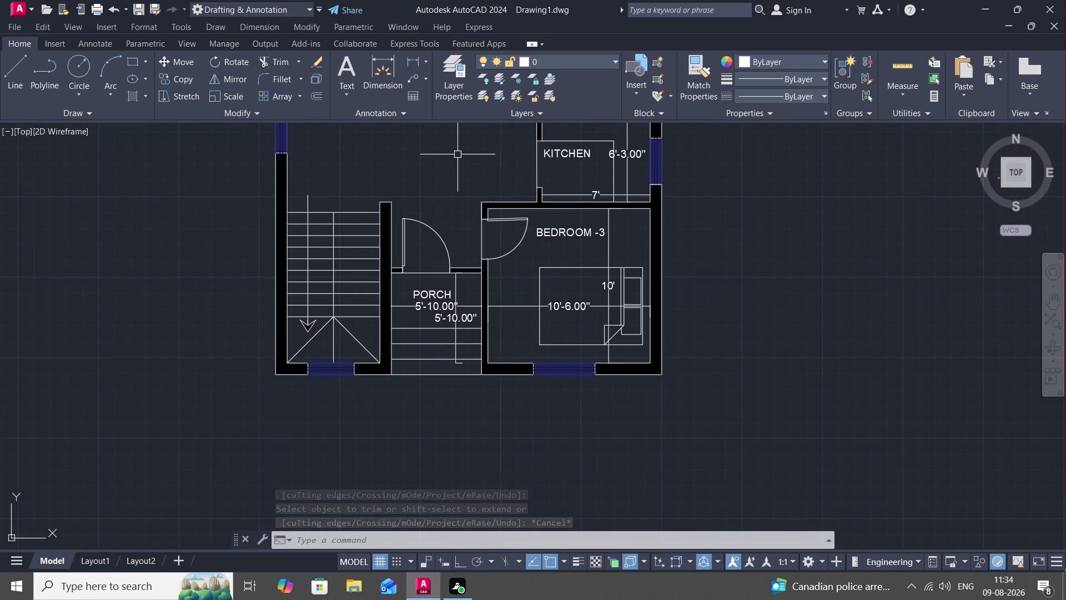
middle_drag(457, 155, 493, 185)
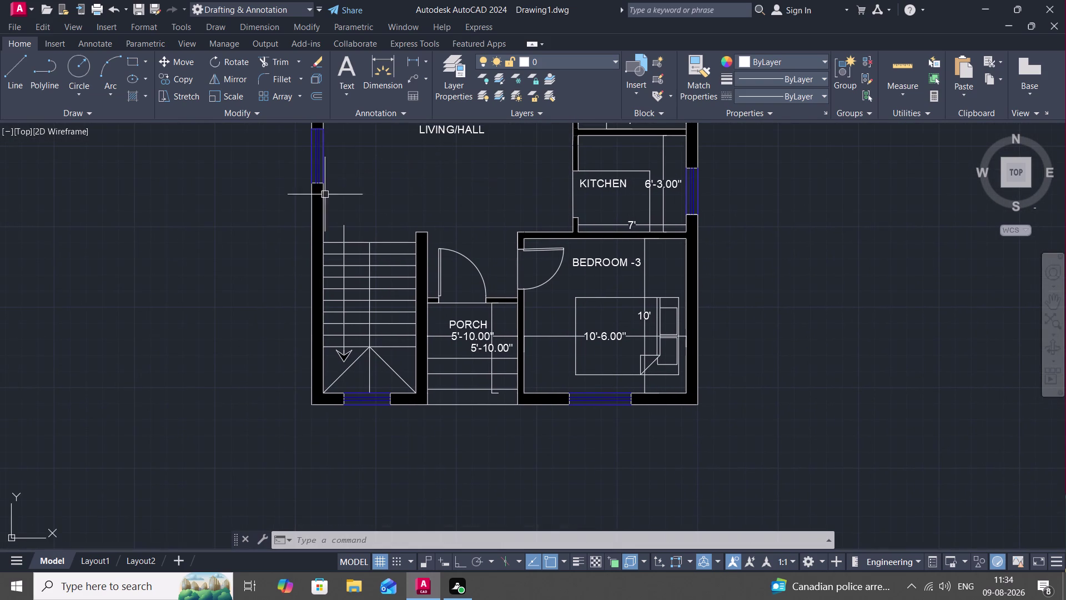
middle_drag(454, 236, 477, 247)
scroll(down, 3)
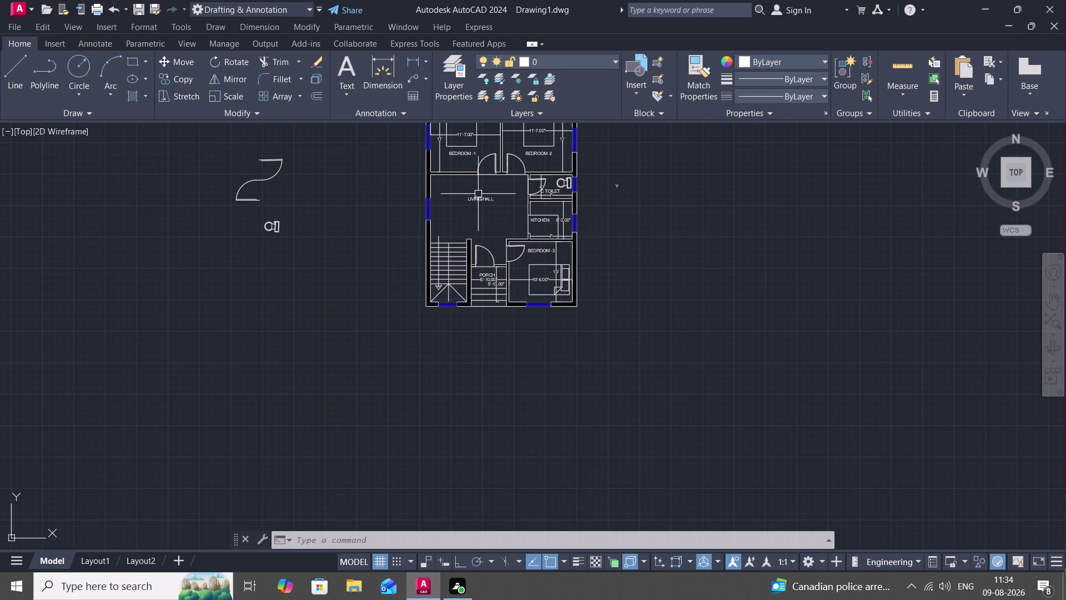
scroll(up, 3)
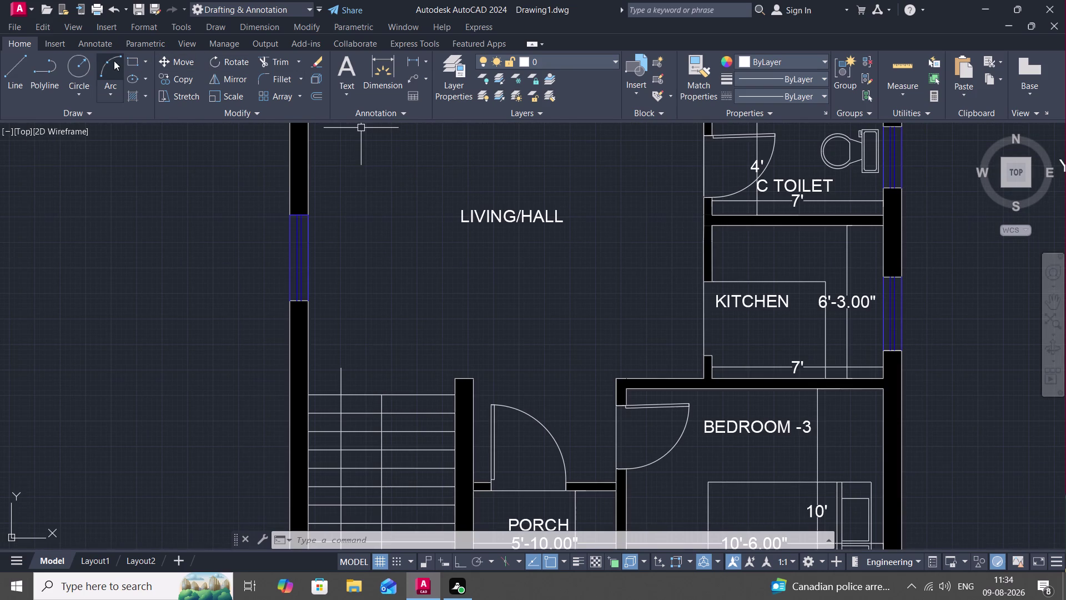
click(410, 60)
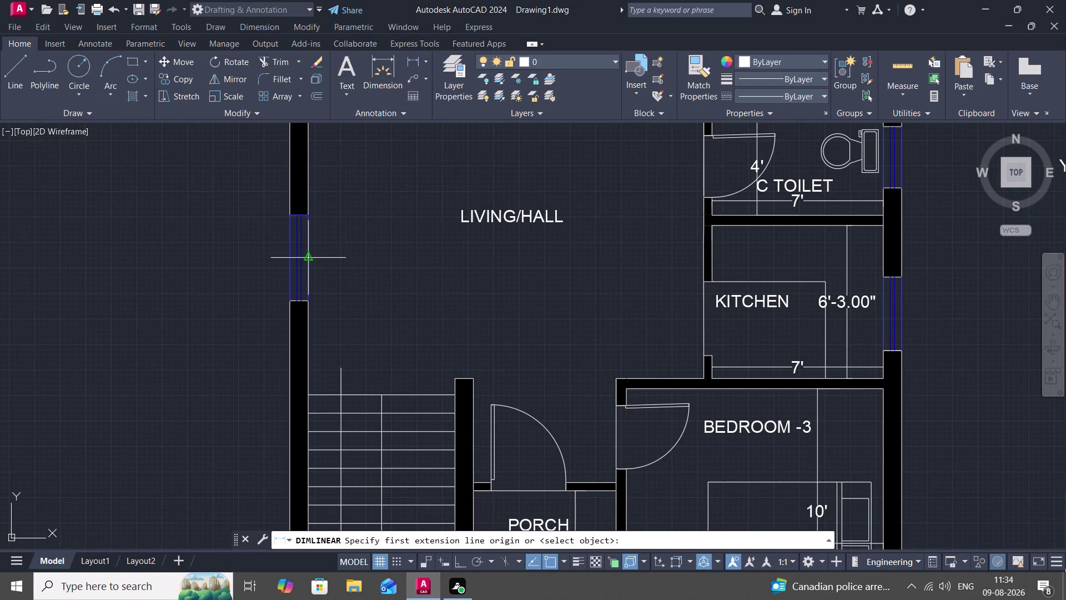
click(309, 254)
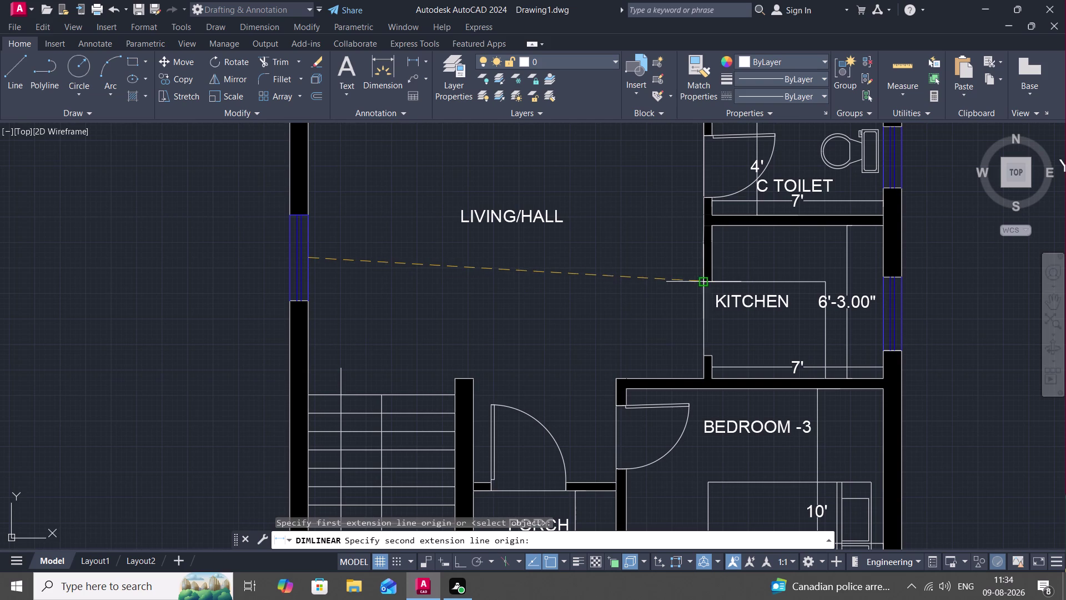
click(702, 272)
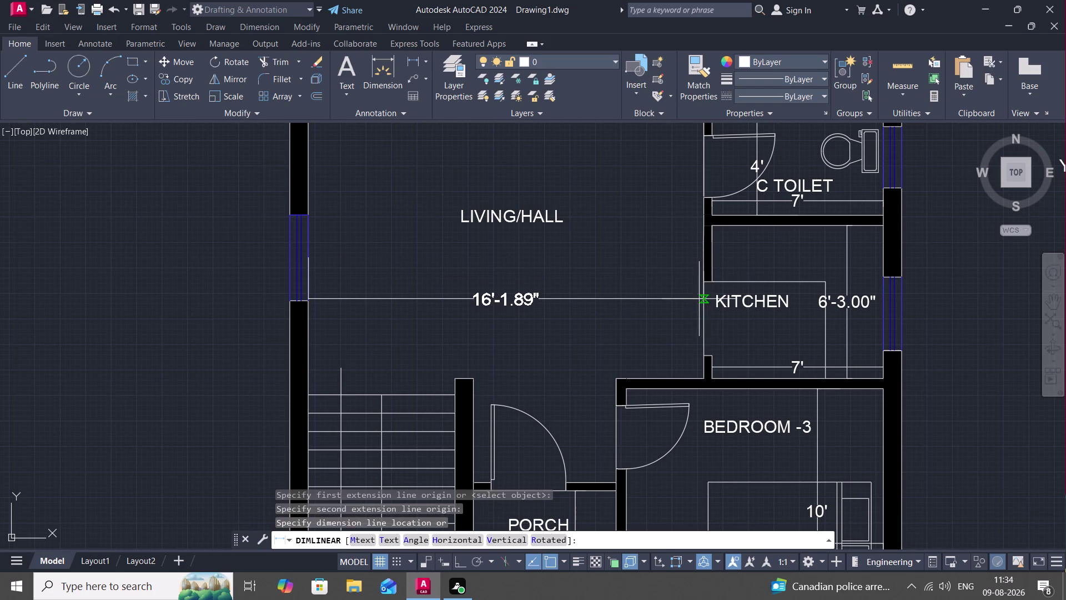
key(Escape)
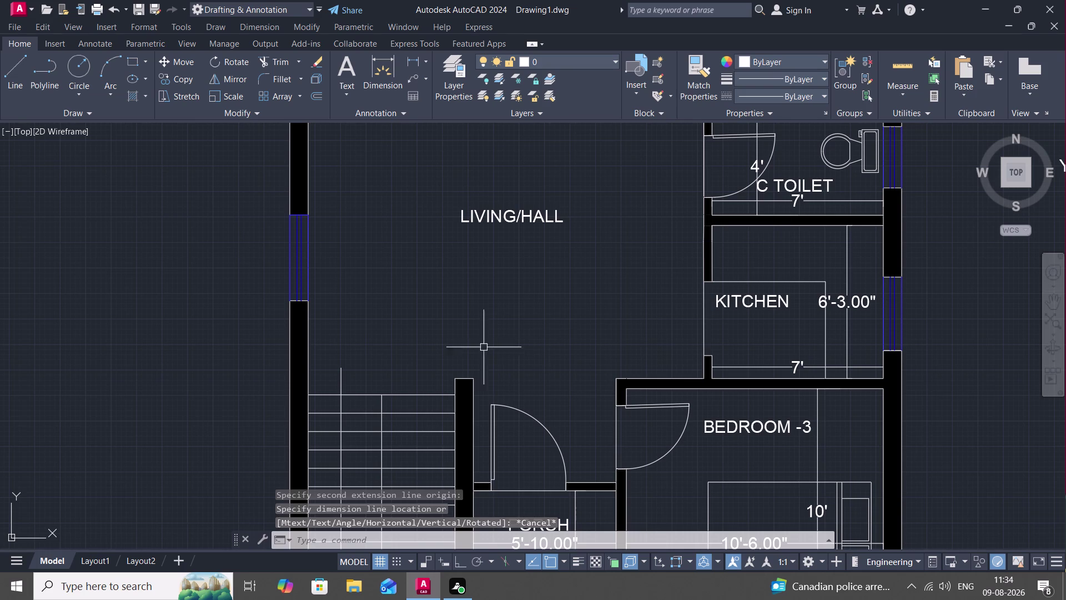
key(space)
drag(466, 376, 473, 355)
middle_drag(478, 204, 469, 413)
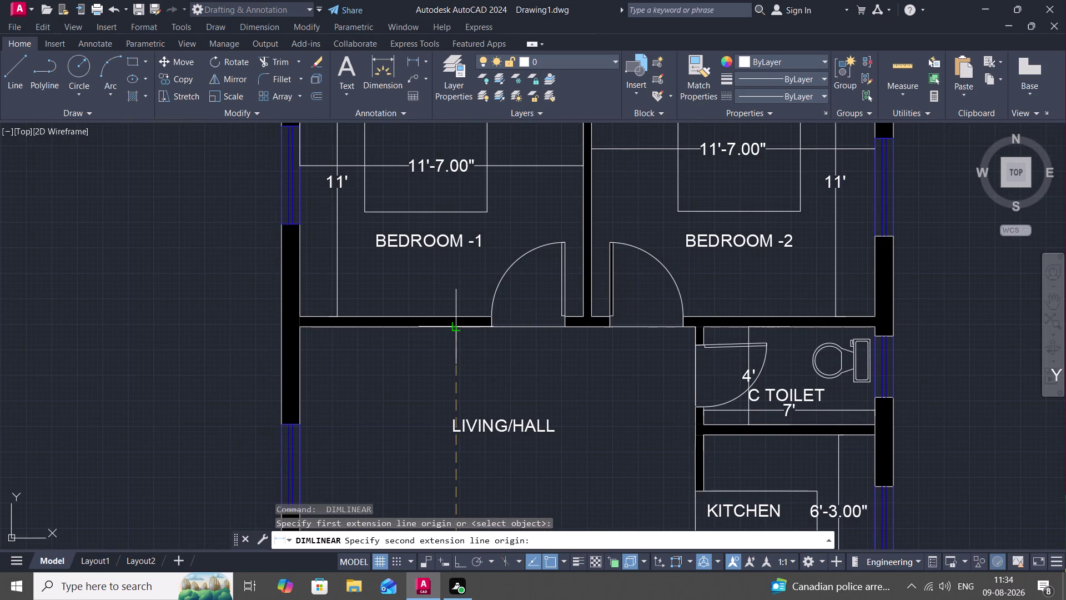
click(458, 323)
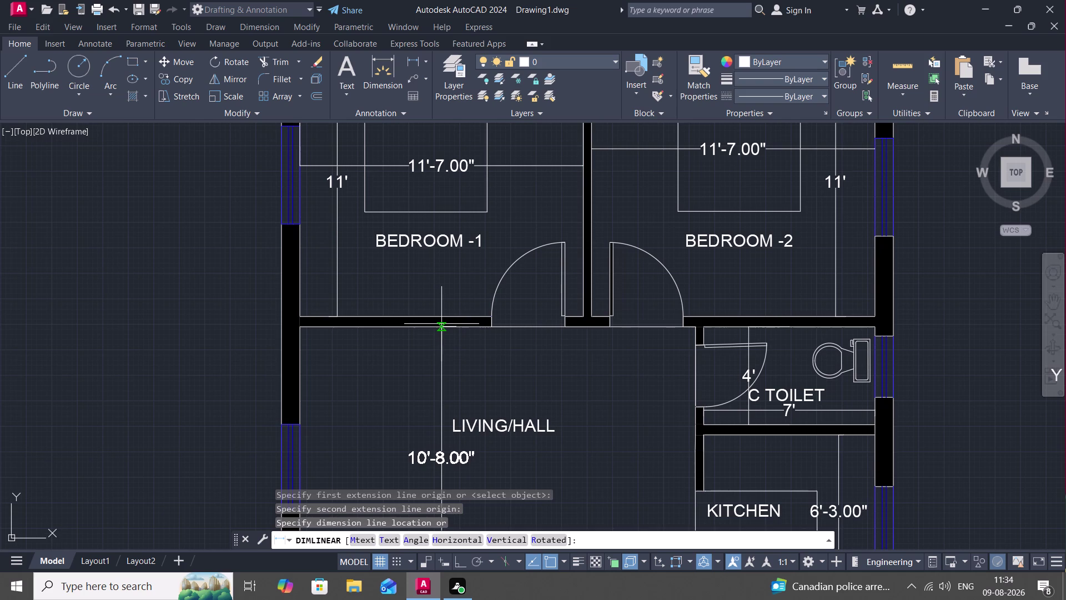
key(Escape)
middle_drag(472, 332, 475, 231)
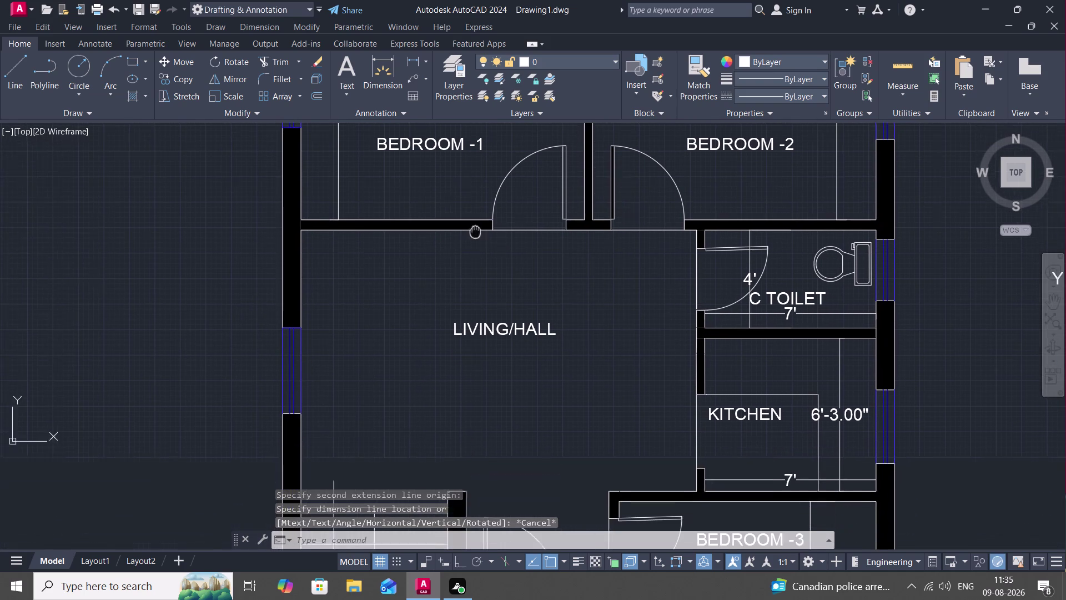
middle_drag(611, 280, 600, 272)
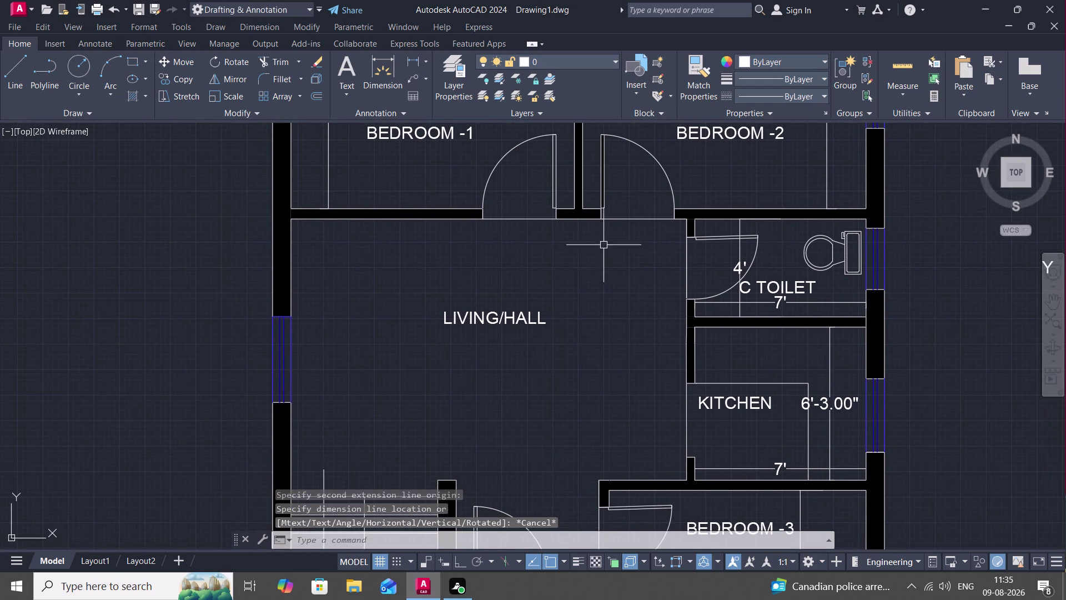
key(space)
click(581, 221)
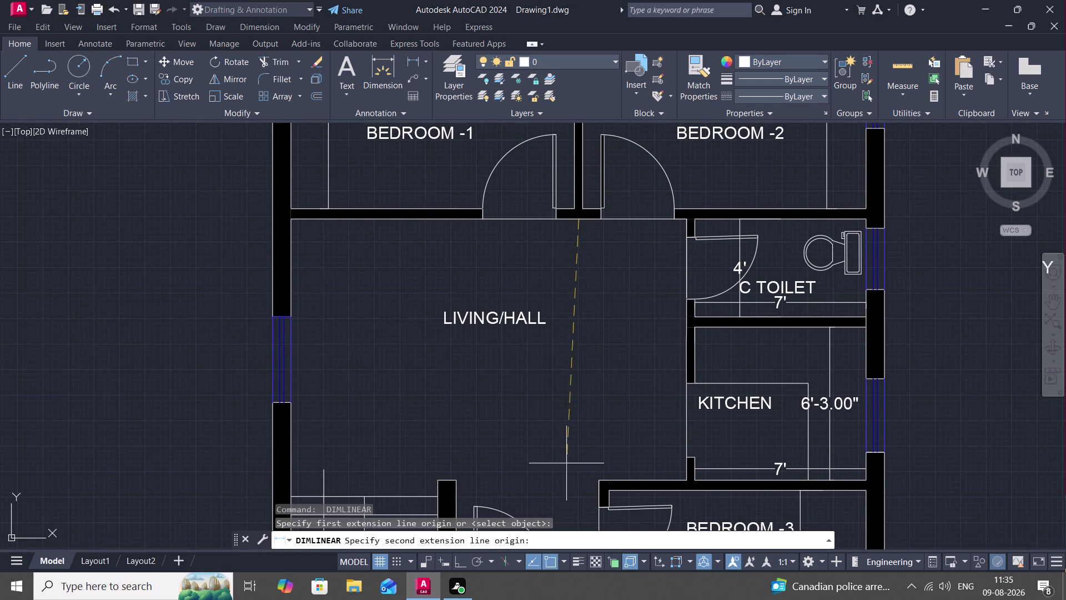
click(599, 481)
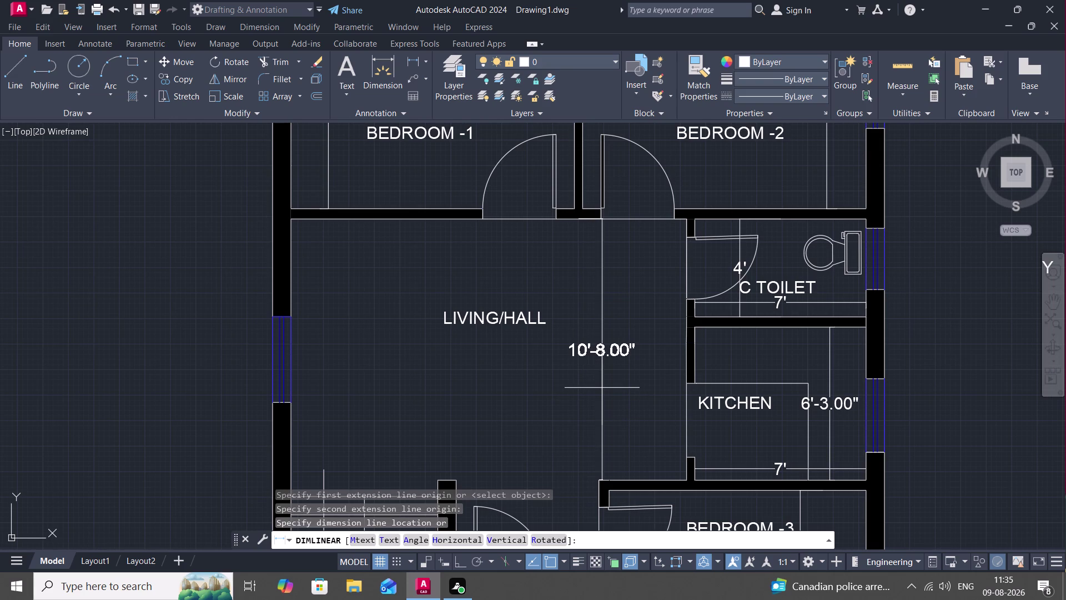
key(Escape)
scroll(down, 3)
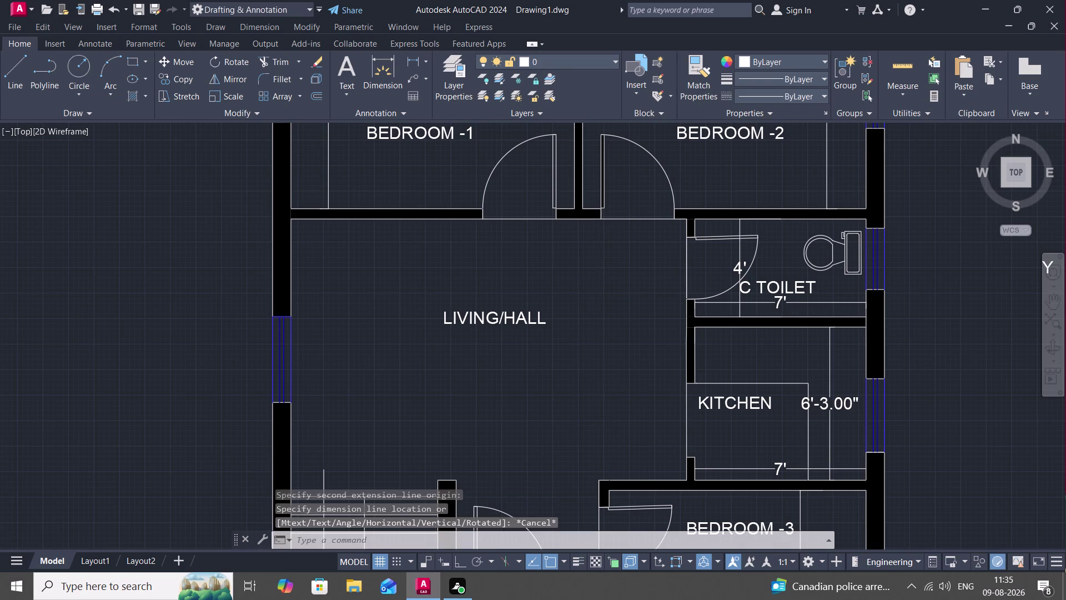
middle_drag(597, 393, 612, 356)
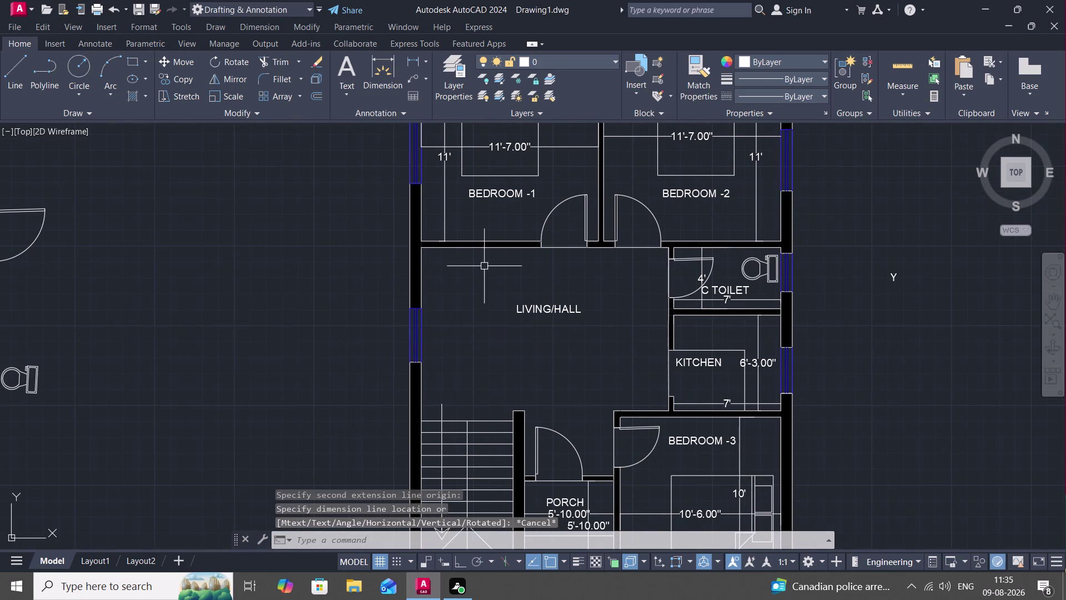
key(space)
click(475, 247)
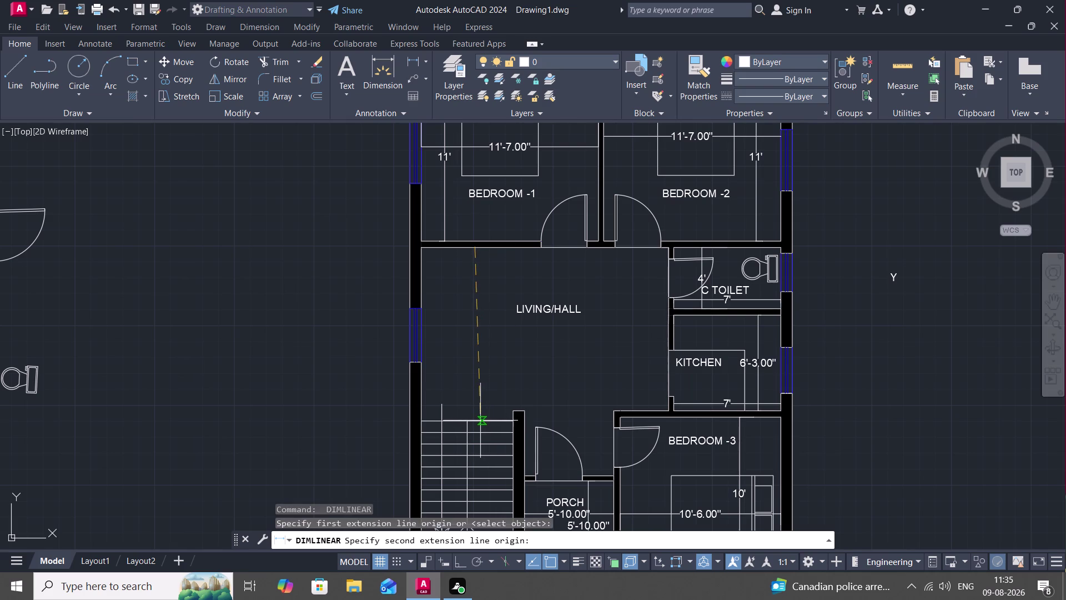
click(478, 421)
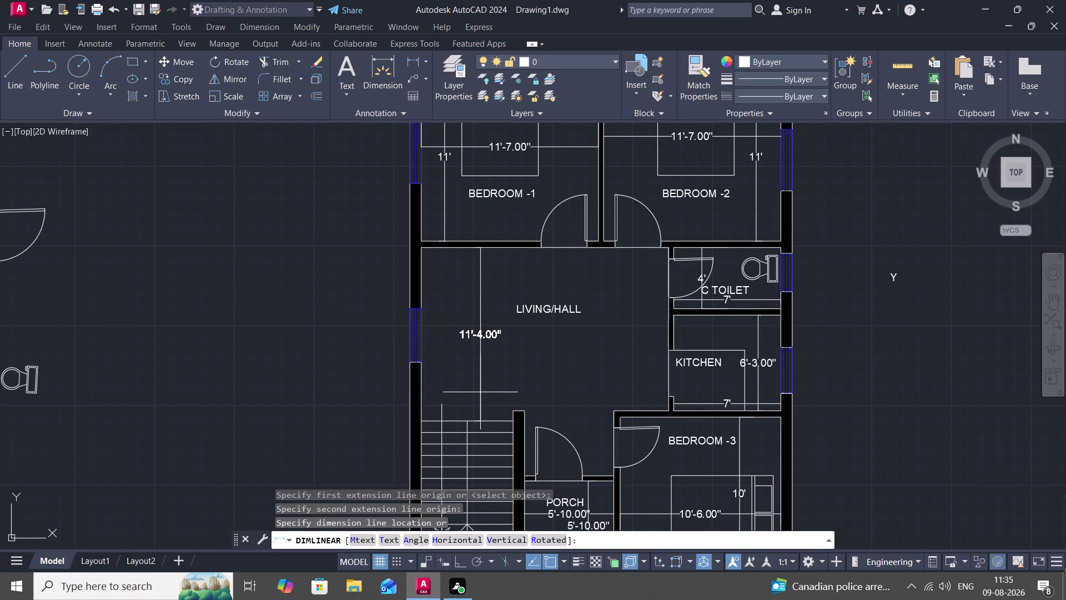
text(11)
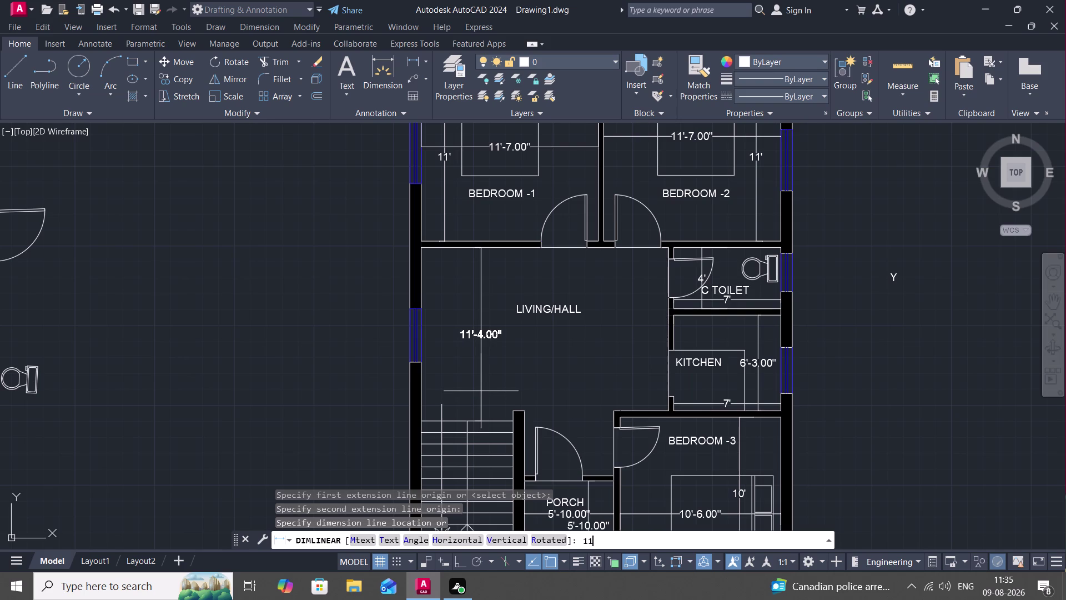
key(Return)
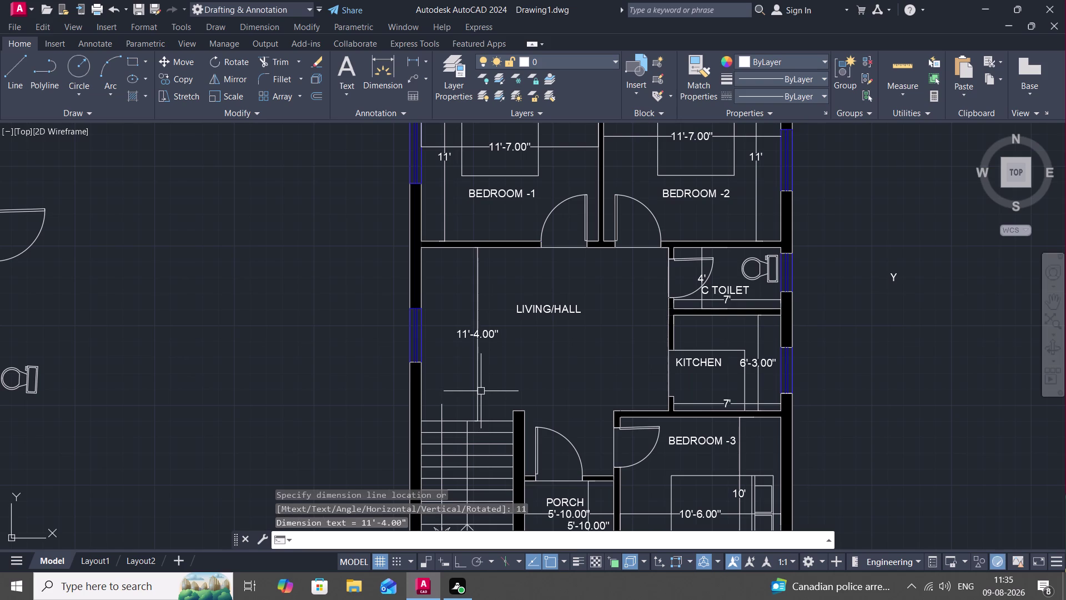
click(476, 359)
key(Delete)
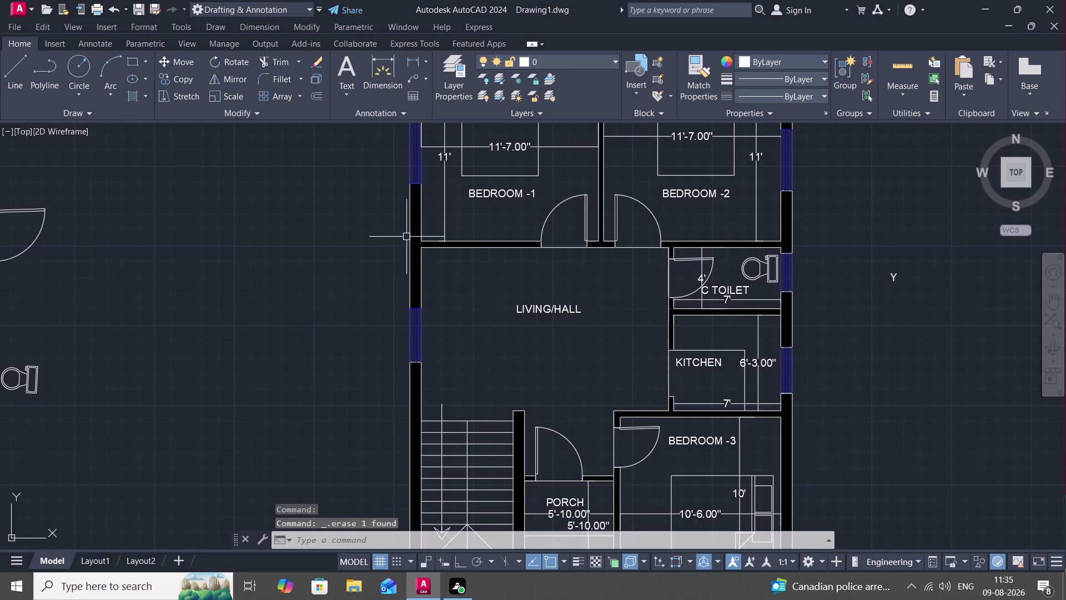
click(413, 60)
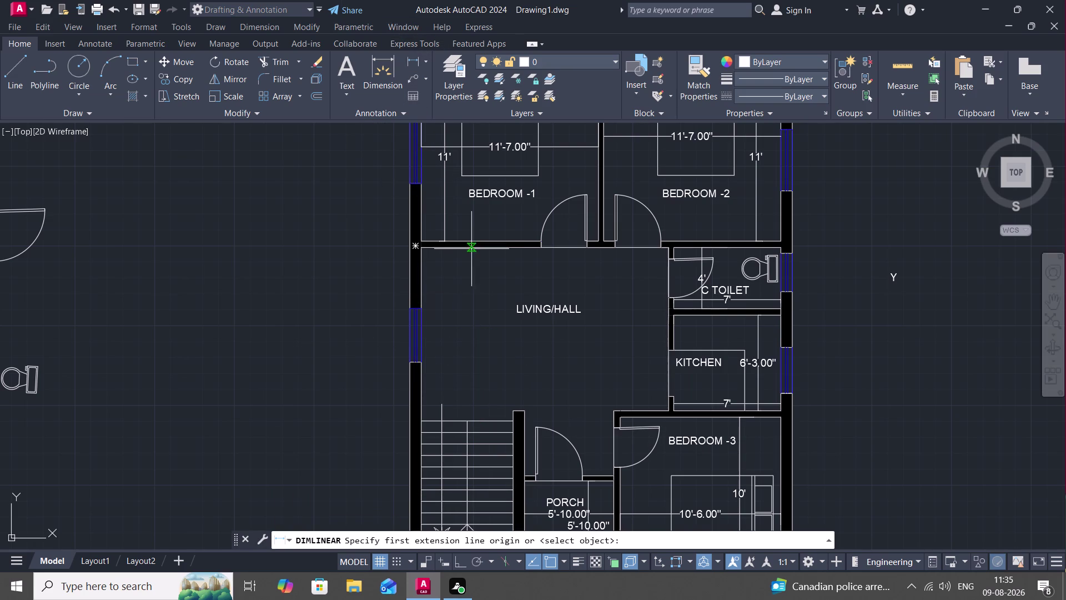
Draw an 11' vertical line down from the living hall's top wall with Ortho on.
key(Escape)
text(L)
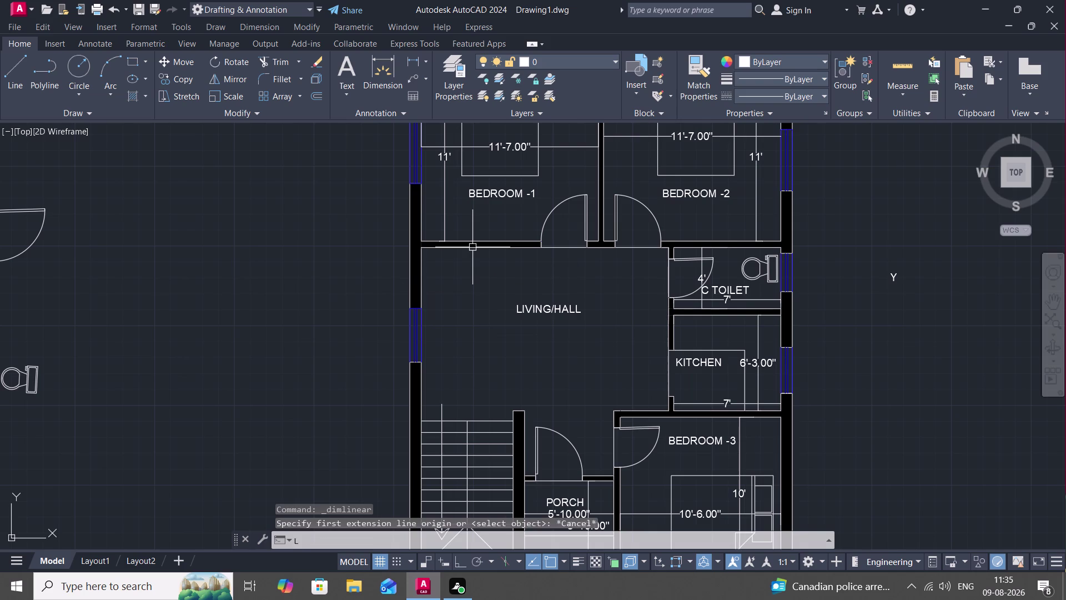
key(space)
click(472, 247)
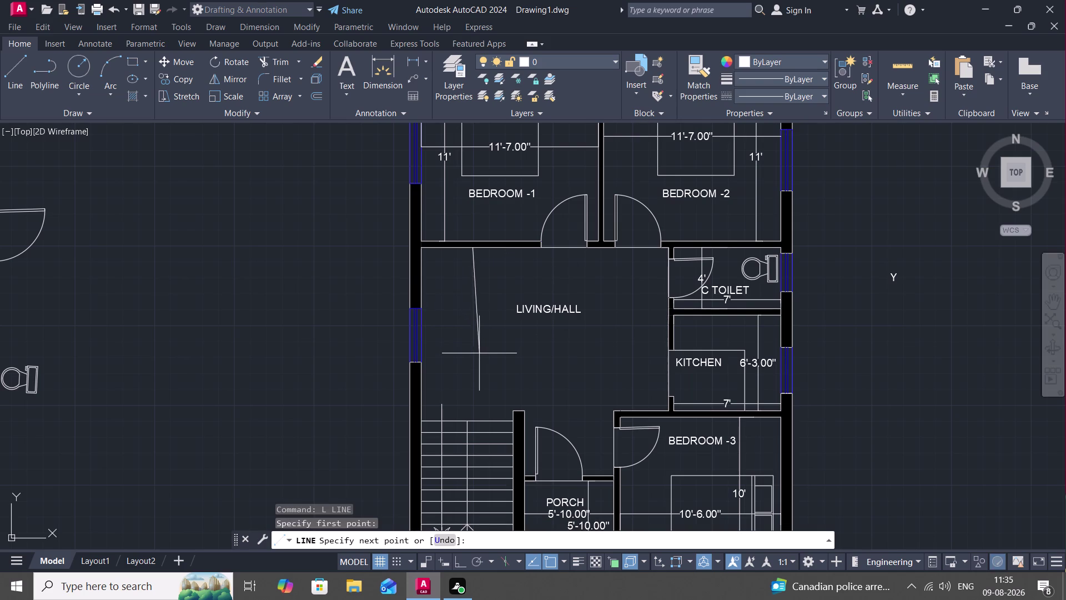
key(F8)
text(11)
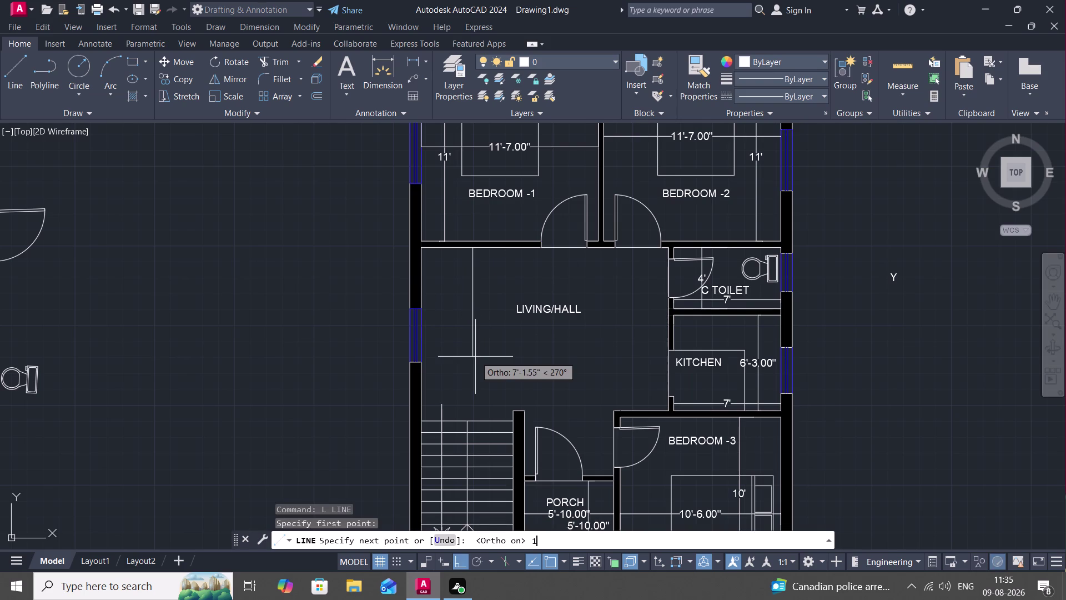
text(')
key(space)
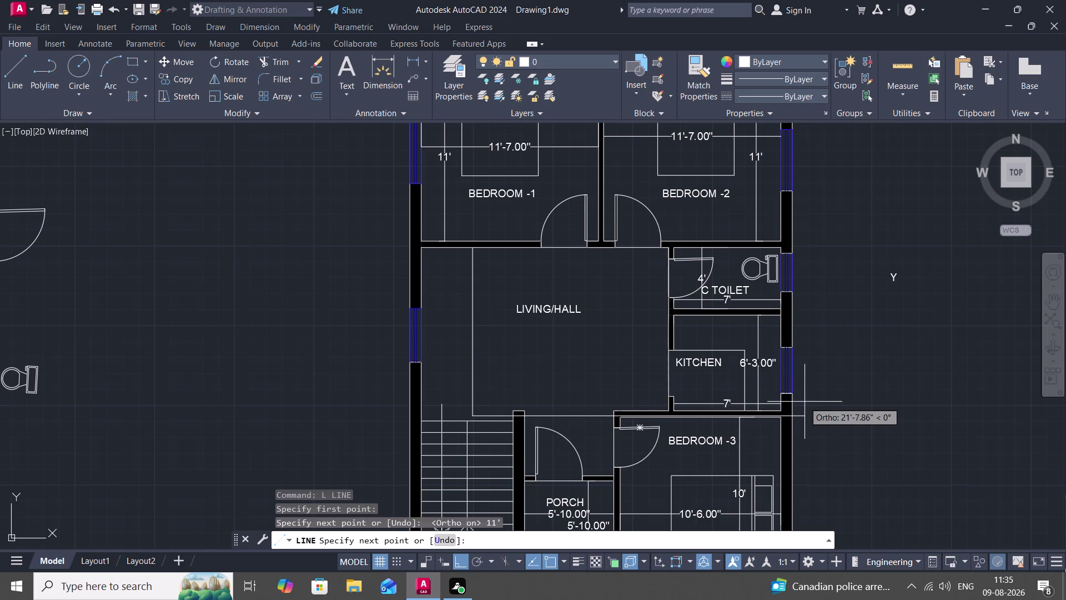
Attempt a horizontal line across to the wall above Bedroom -3.
key(grave)
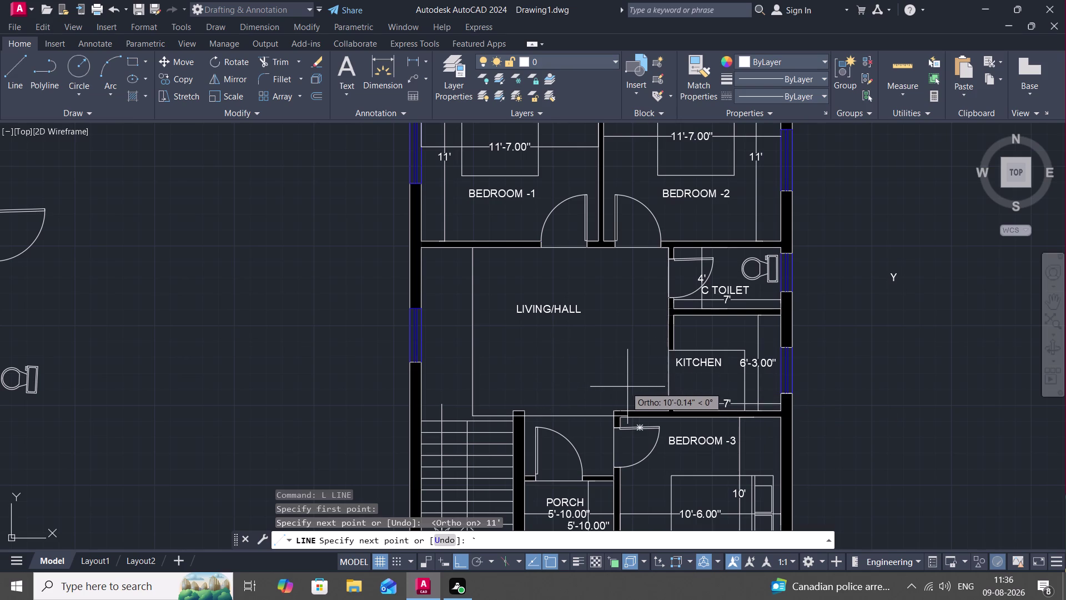
key(grave)
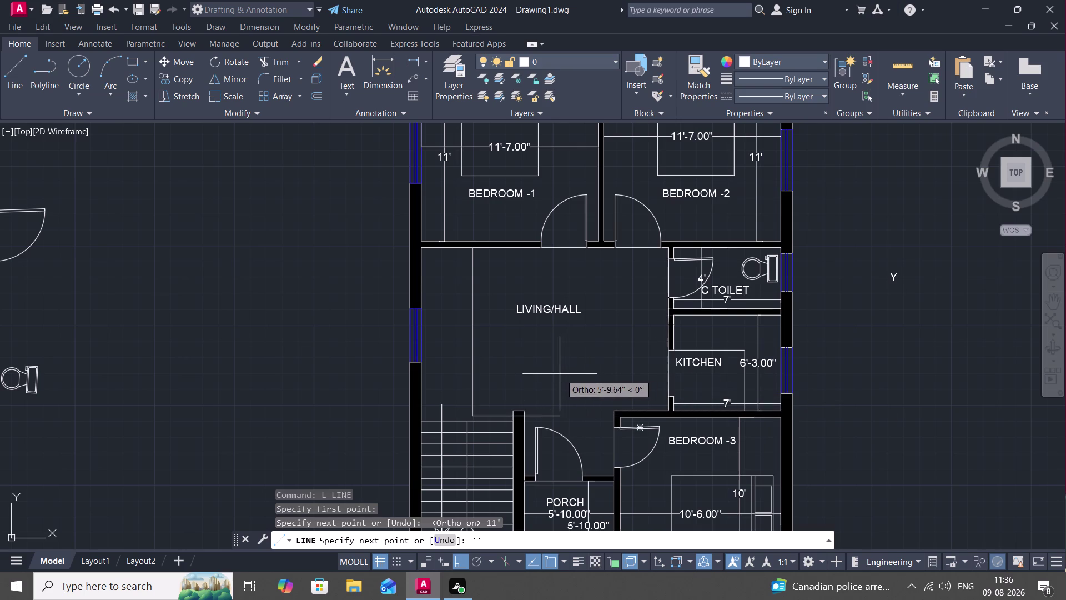
click(613, 380)
key(grave)
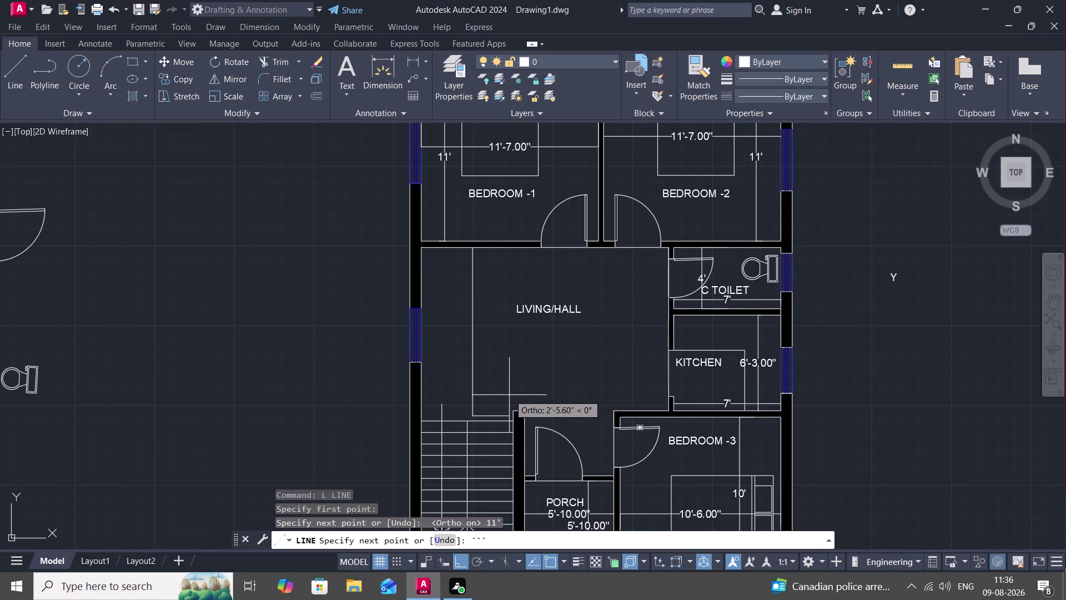
click(617, 416)
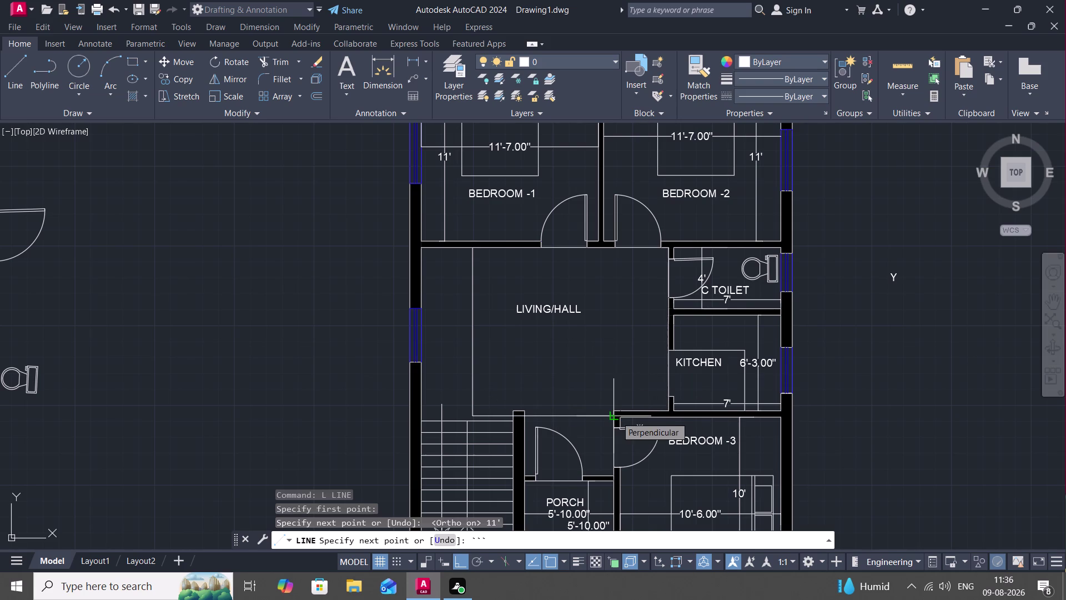
key(grave)
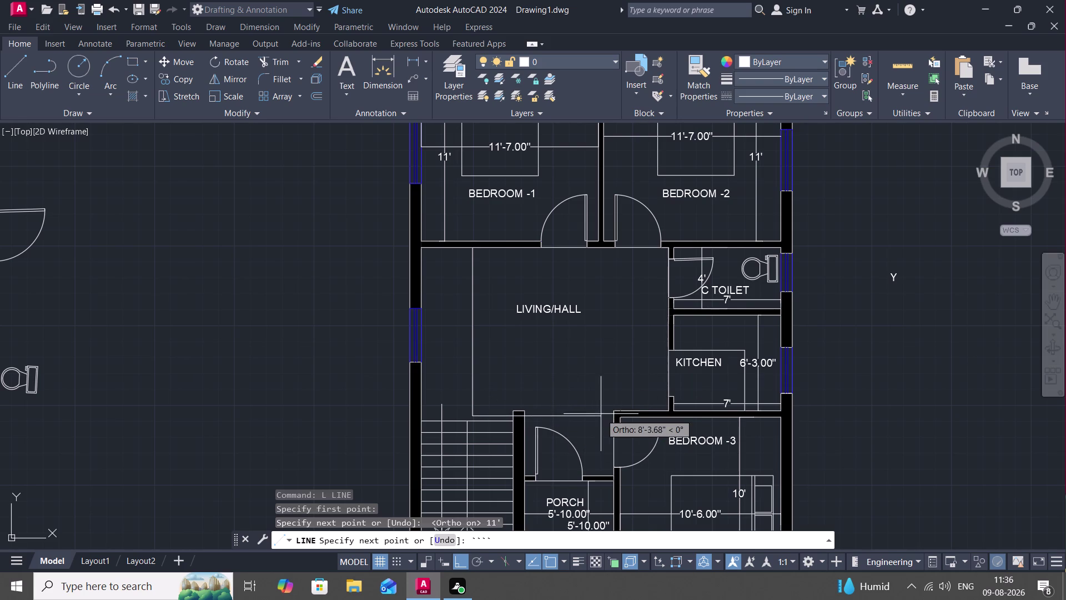
click(615, 417)
key(Escape)
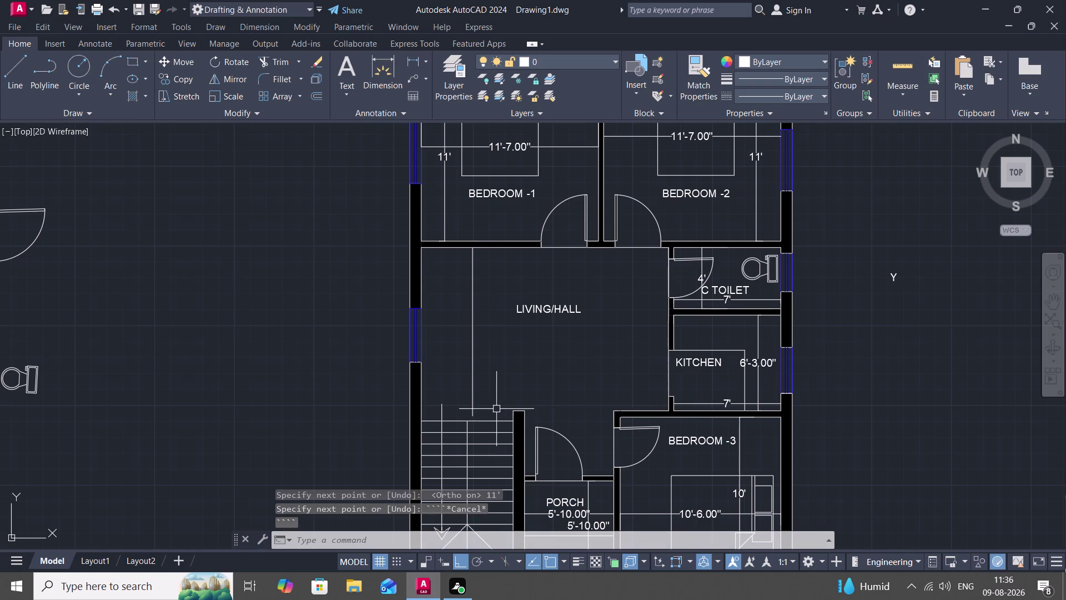
Redraw the line from near the stairs toward the wall, yielding only a zero-length line.
key(k)
key(Escape)
key(l)
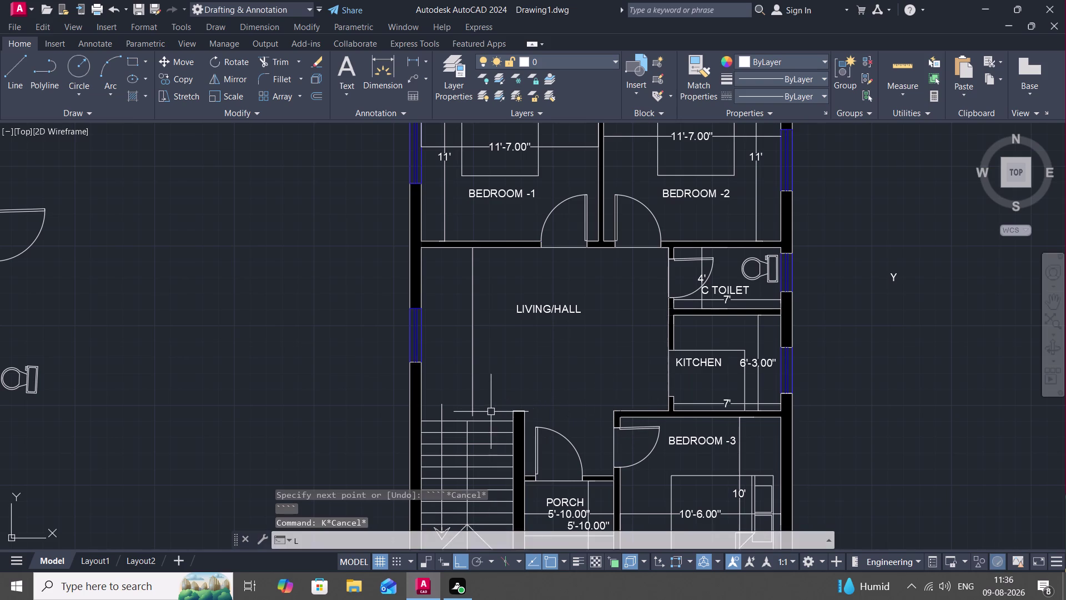
key(space)
click(475, 412)
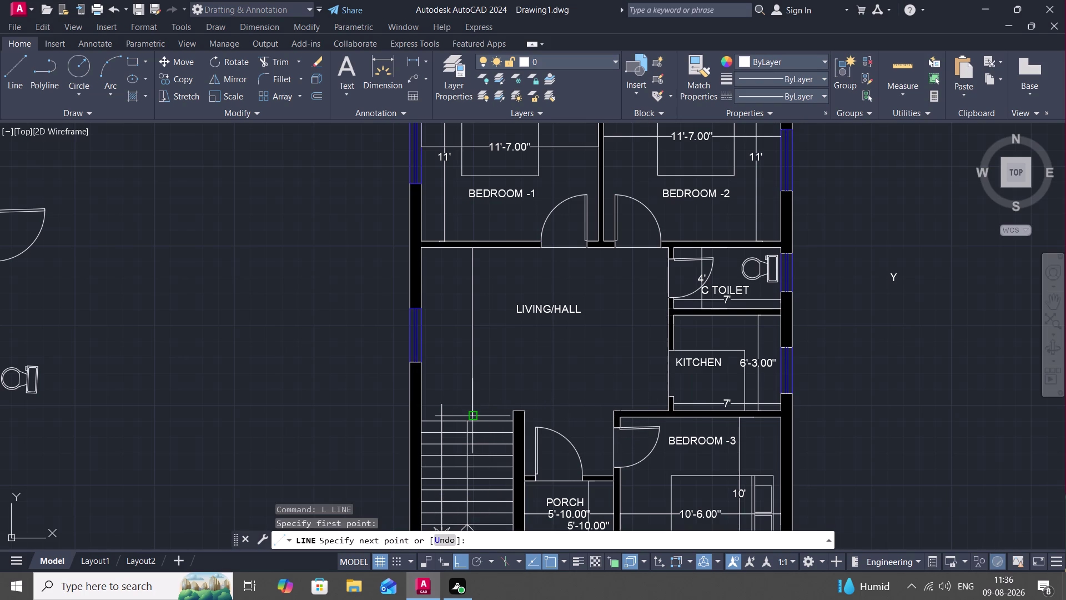
click(472, 414)
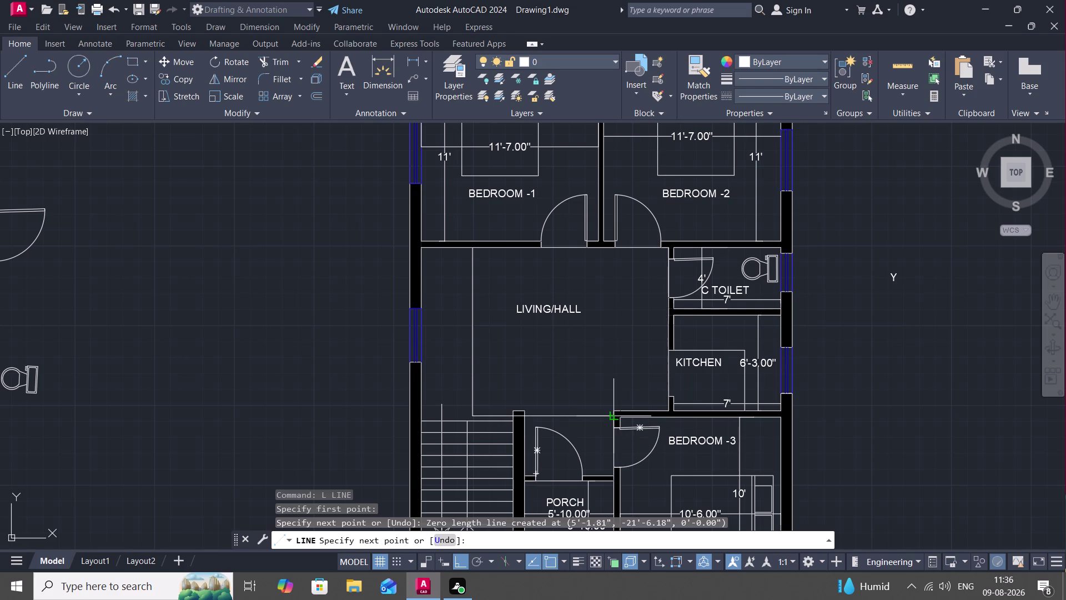
click(614, 417)
key(Escape)
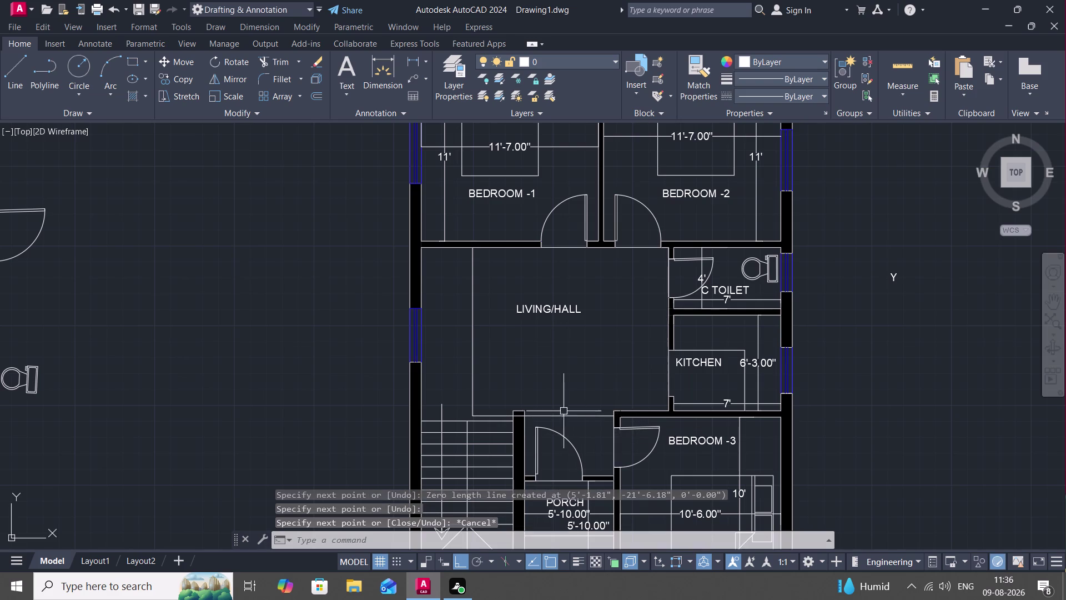
Try trimming the living hall's vertical helper line and leftover segments near the stairs.
key(t)
key(r)
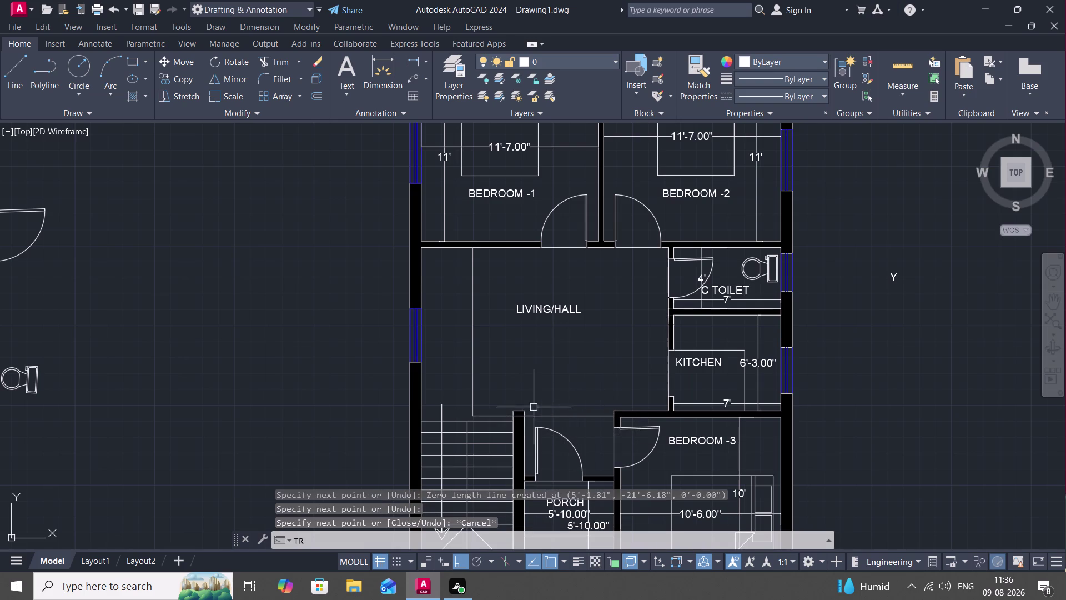
key(space)
click(490, 415)
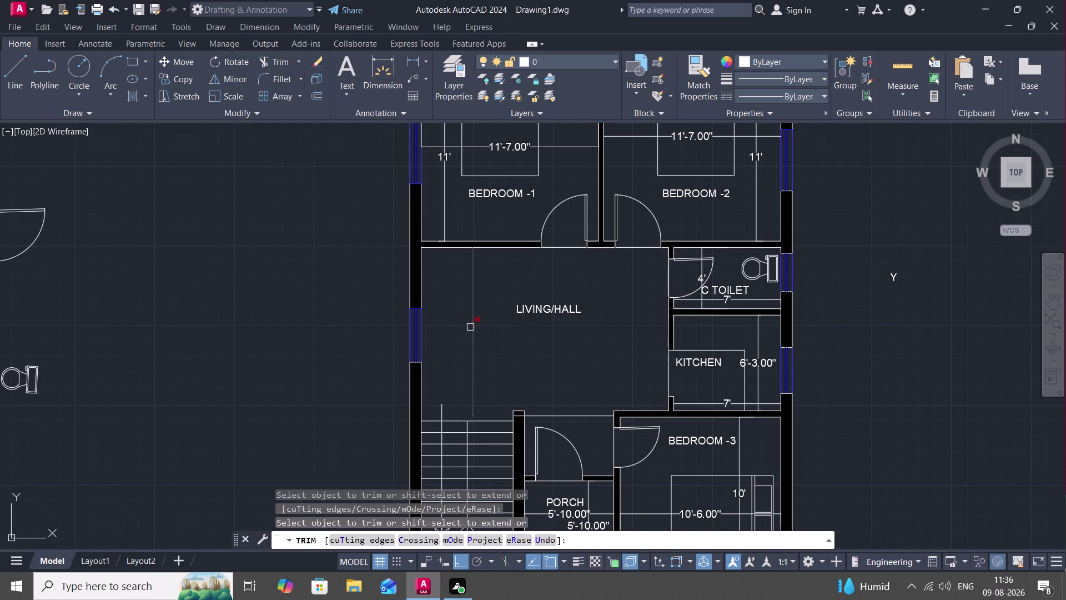
click(471, 298)
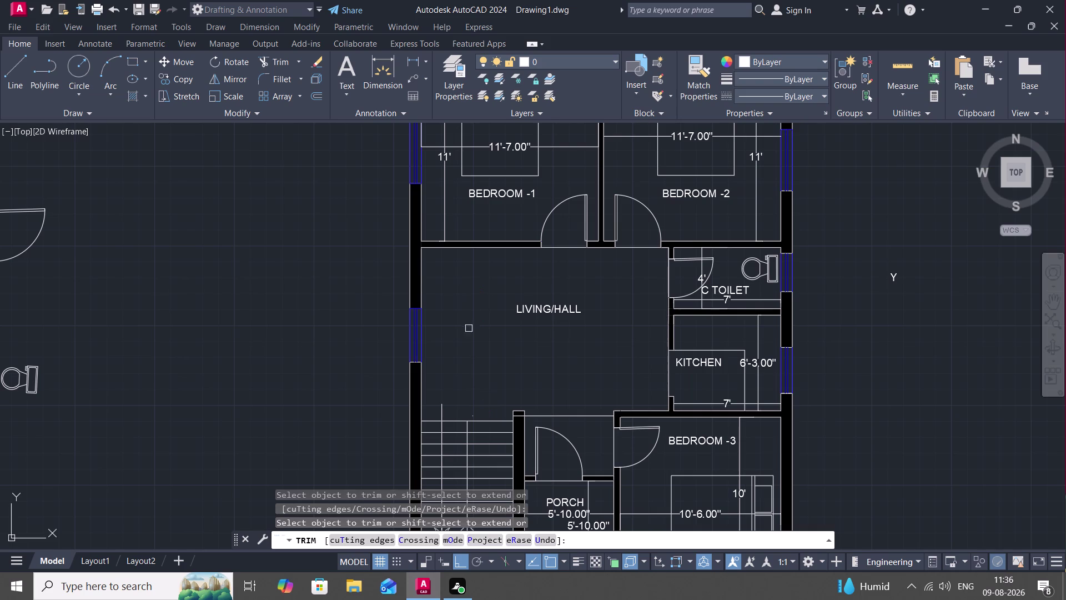
click(473, 415)
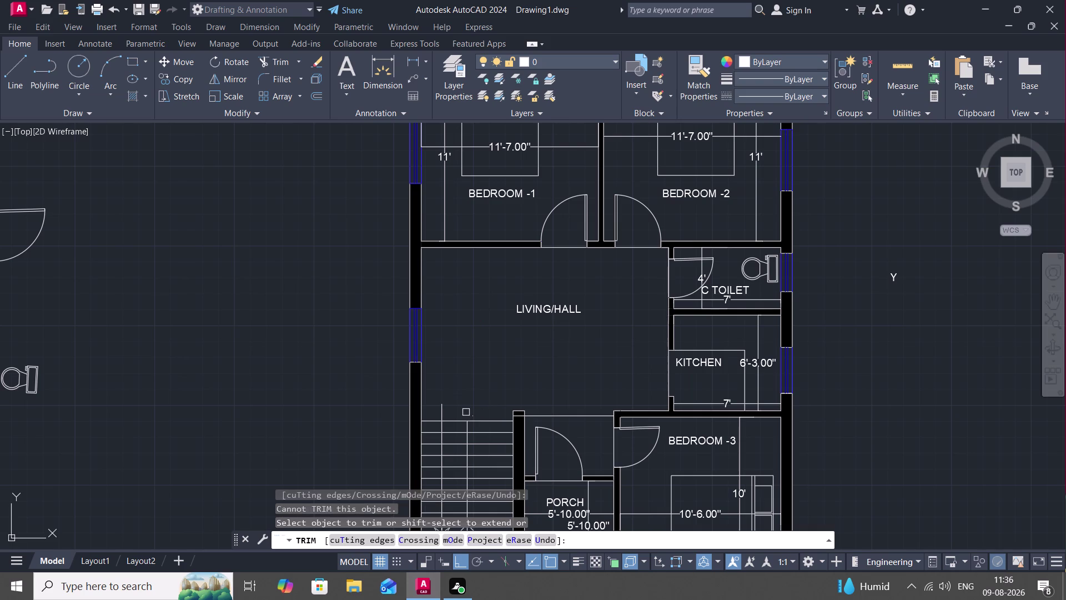
click(470, 415)
click(517, 417)
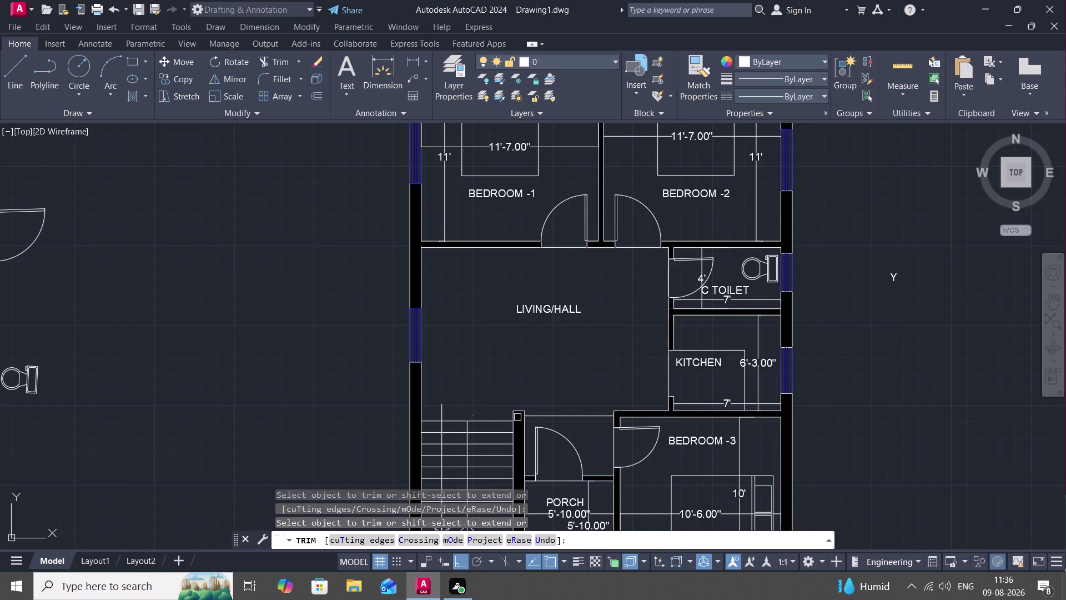
key(Escape)
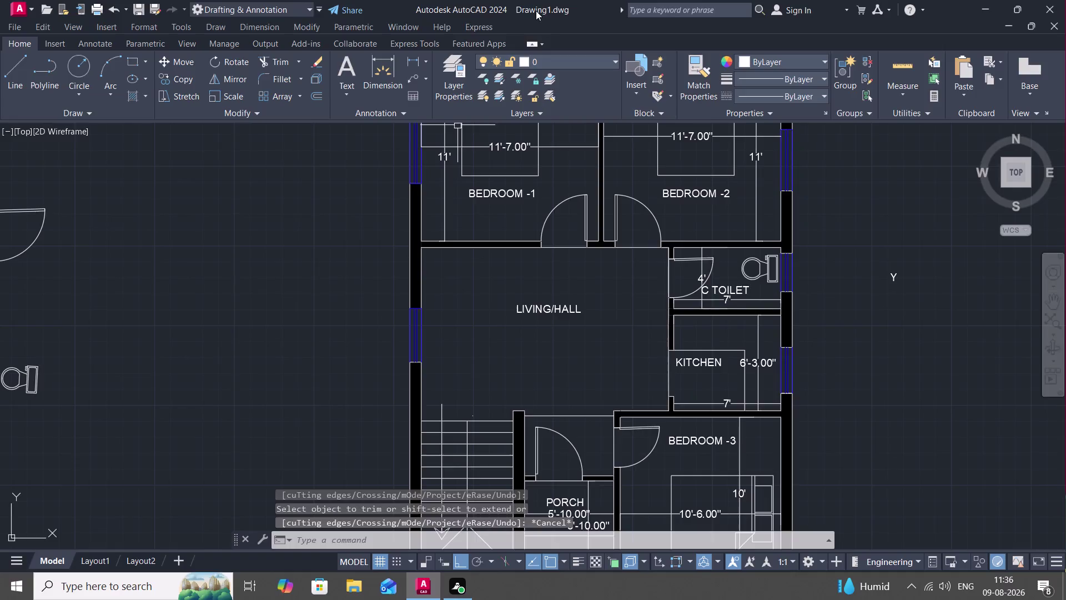
click(415, 58)
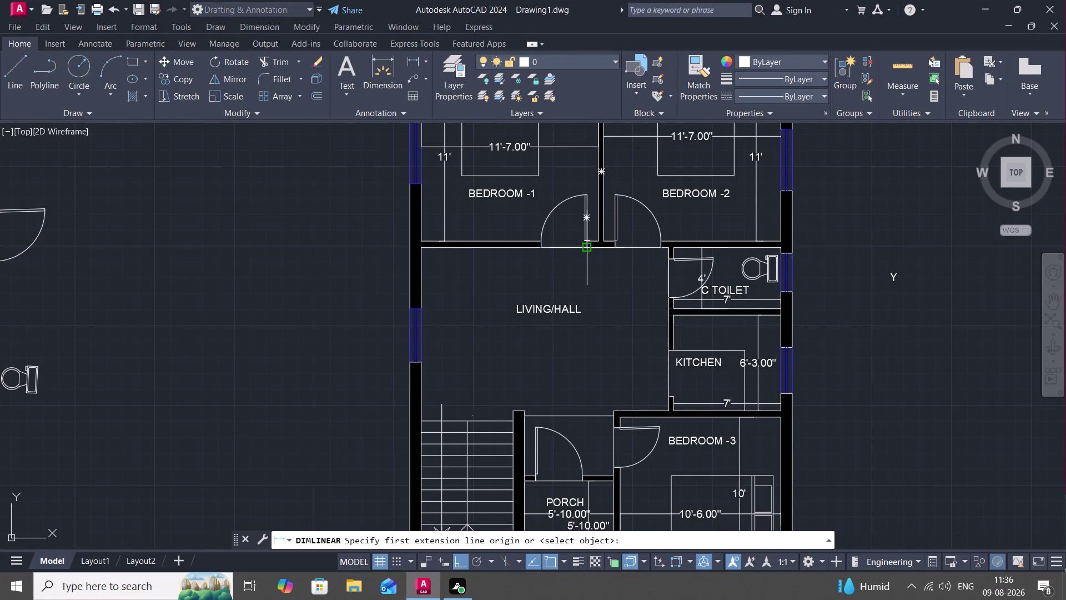
Place an 11' vertical dimension along the hall's vertical line beside the kitchen.
click(586, 244)
click(588, 413)
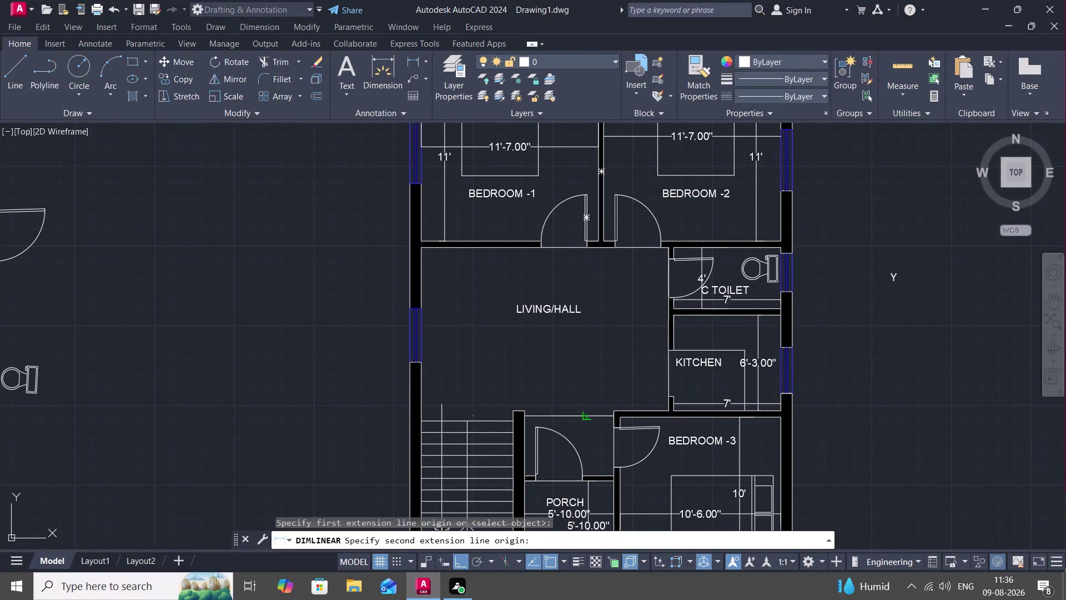
click(613, 382)
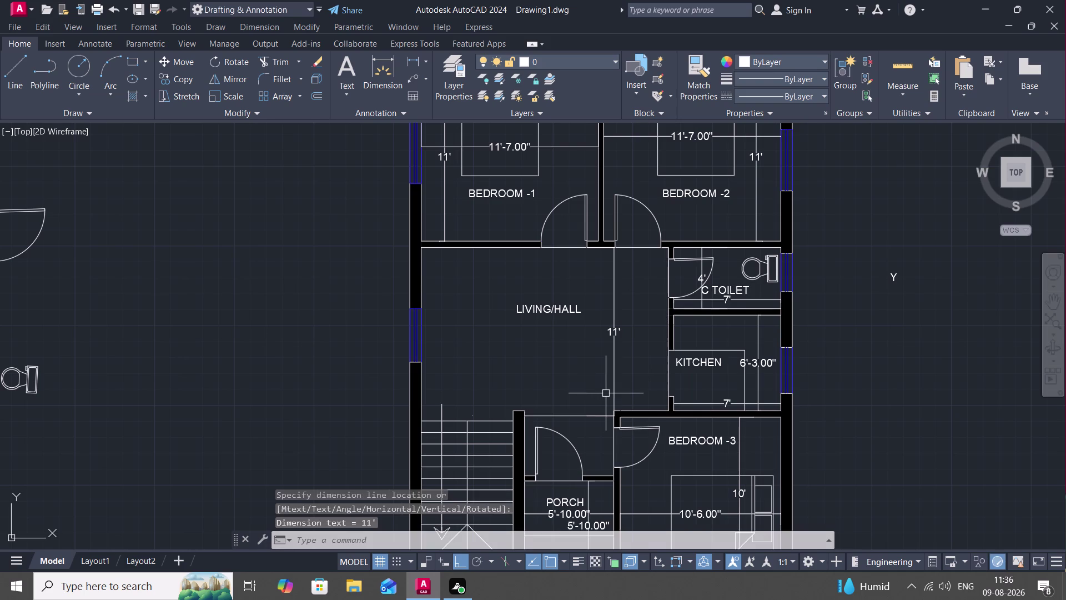
key(Escape)
text(TR)
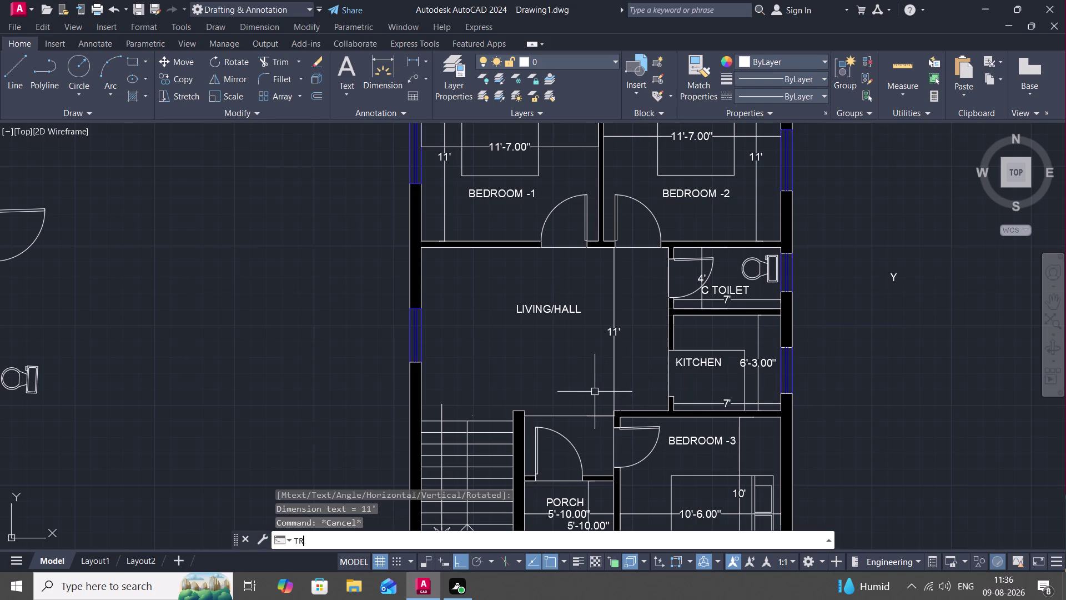
key(space)
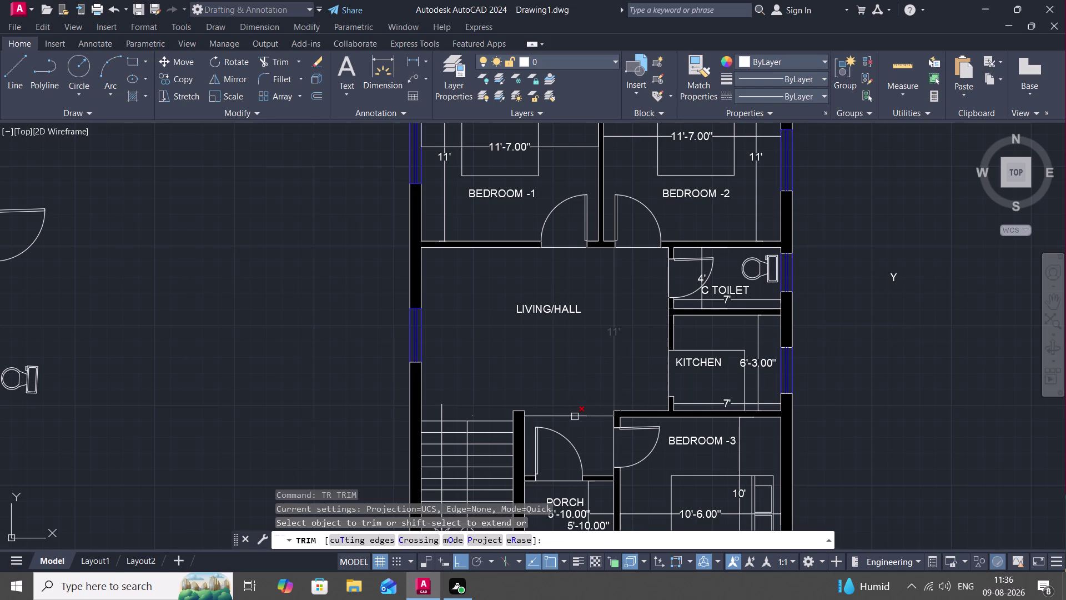
Trim a stray line segment in the living hall.
click(573, 416)
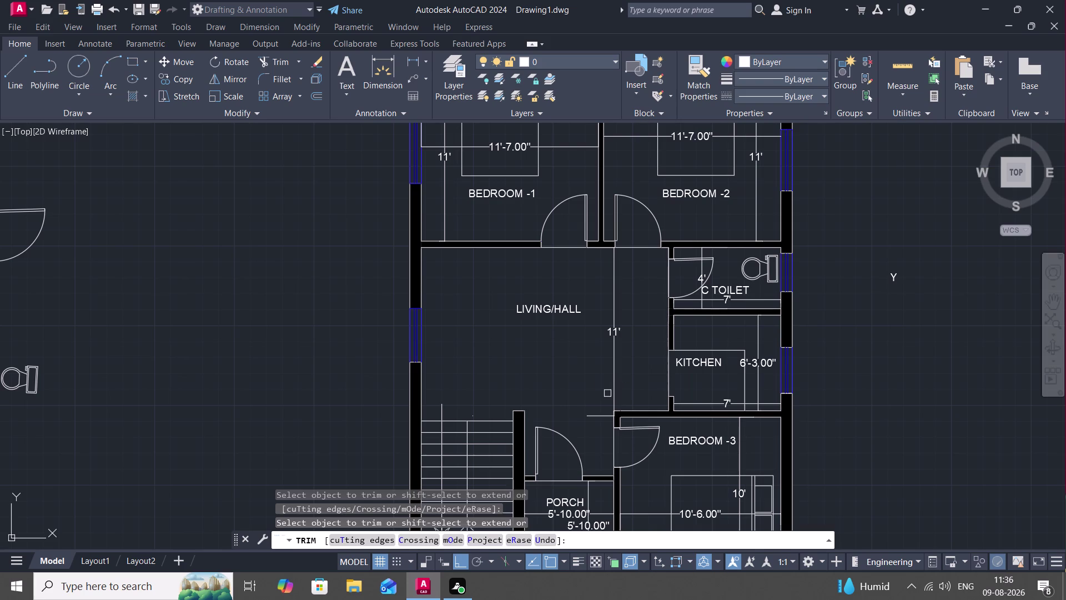
key(Escape)
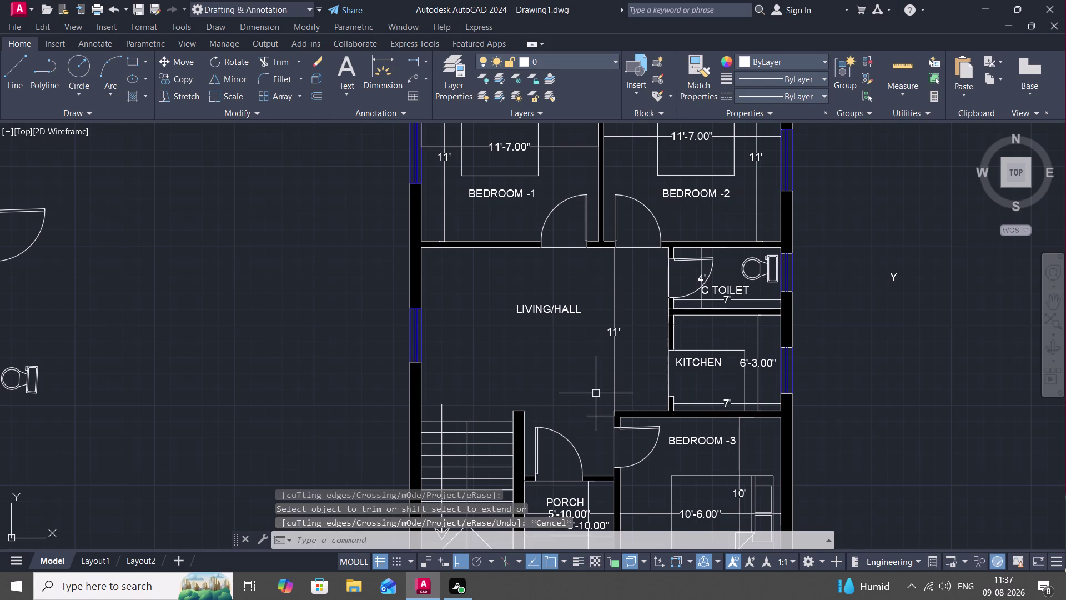
text(M)
key(space)
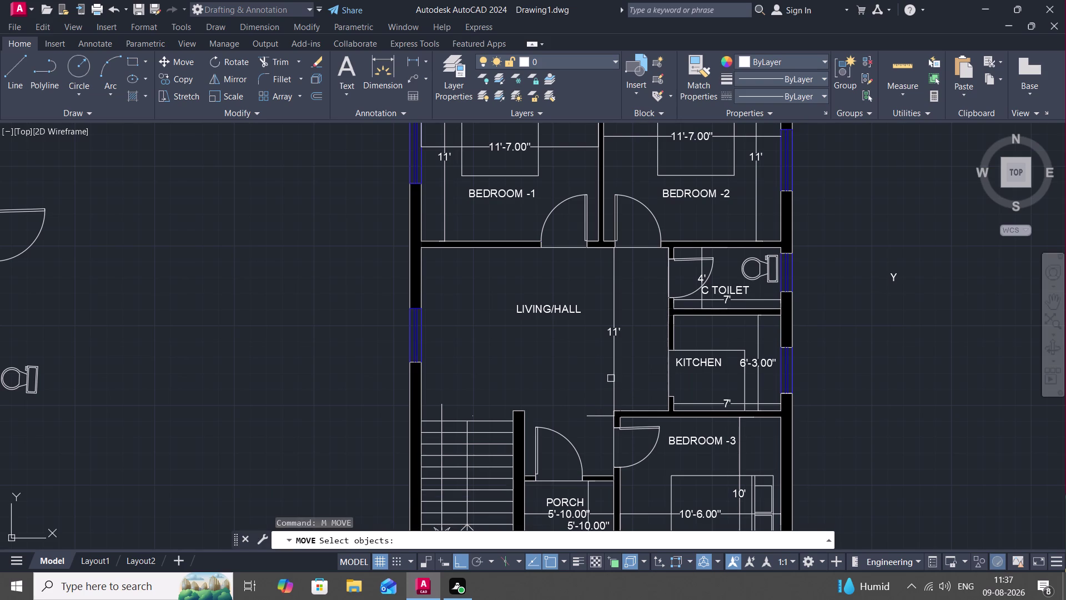
key(Escape)
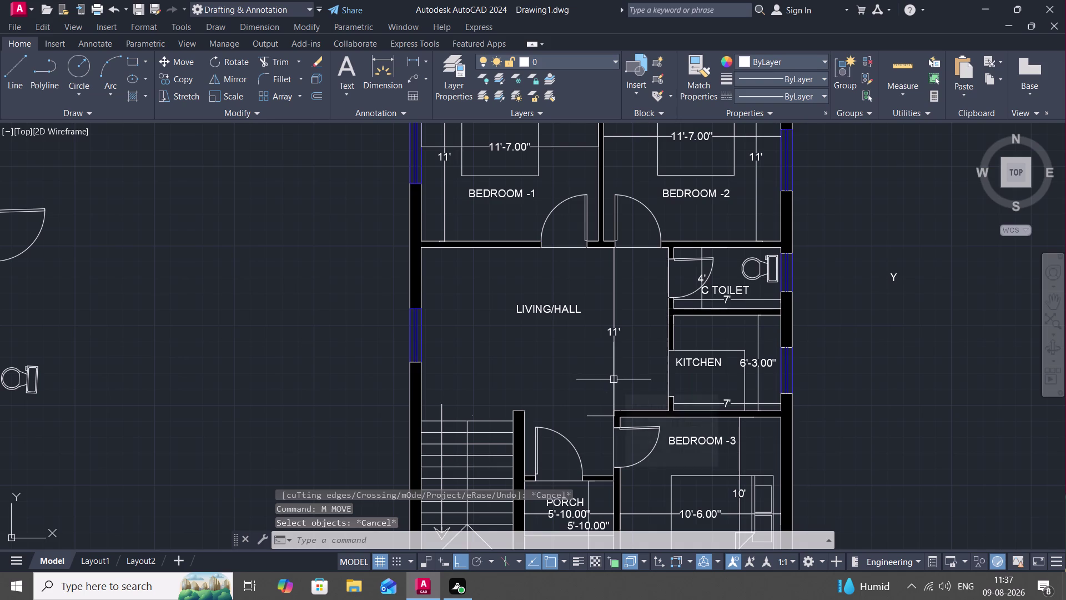
Move the 11' living hall dimension a short distance left from its base point.
text(M)
key(space)
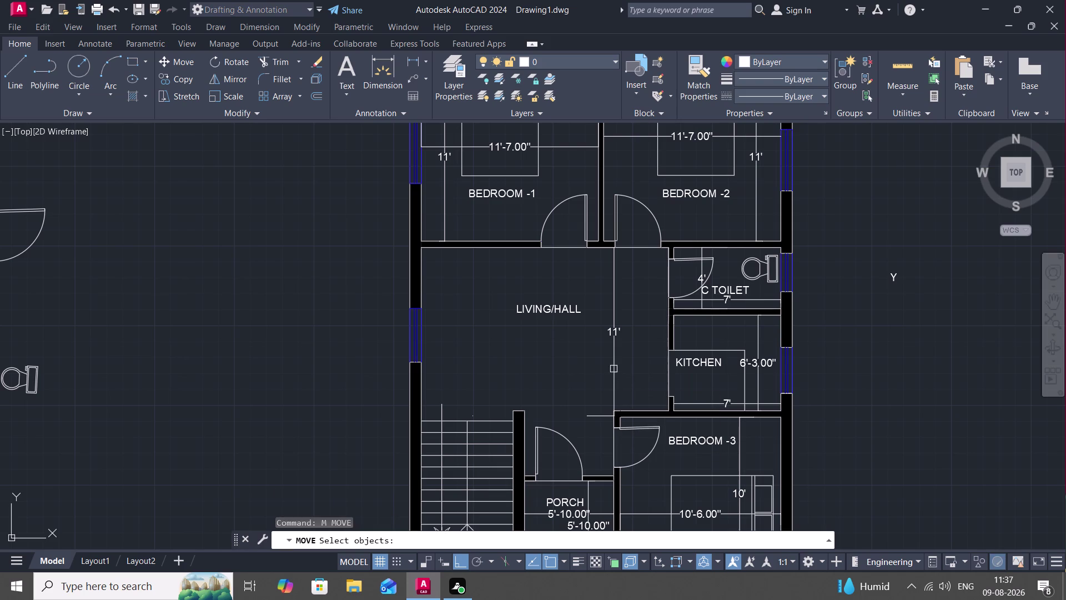
click(613, 368)
right_click(615, 370)
click(615, 370)
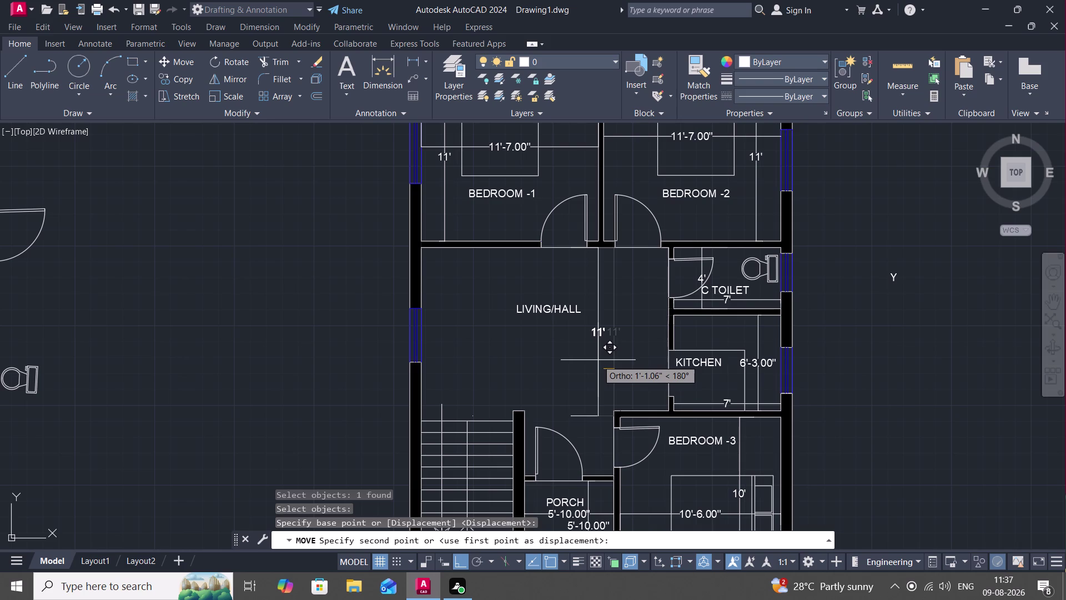
click(598, 360)
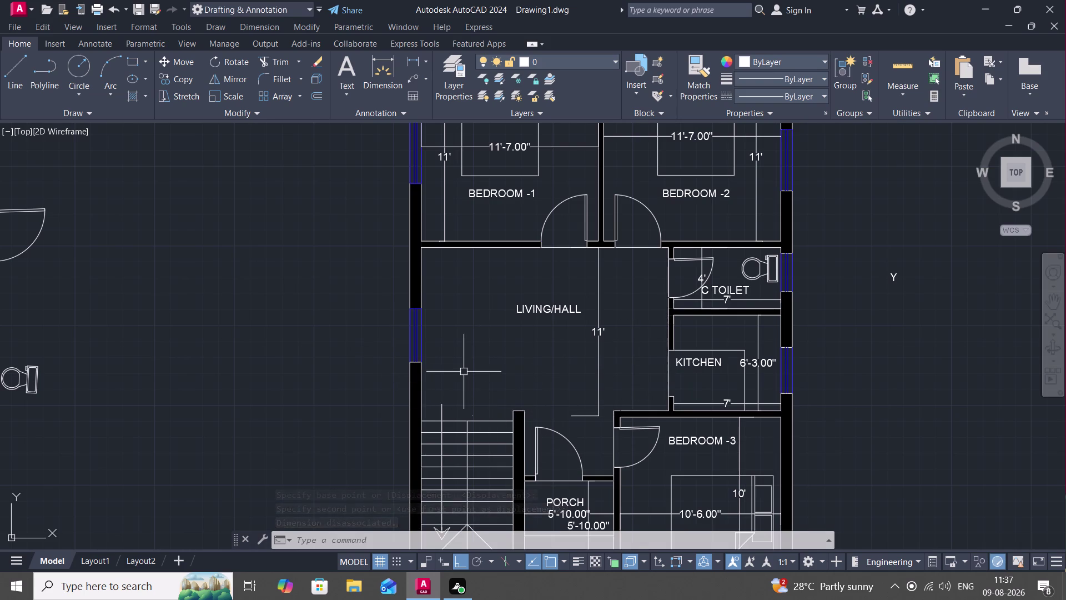
key(space)
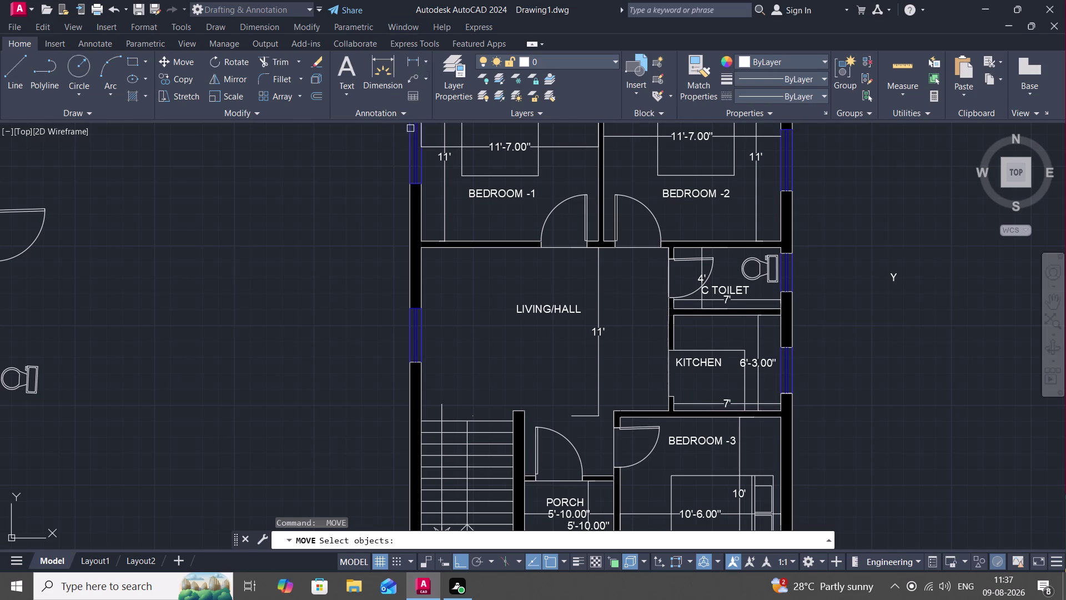
key(Escape)
key(l)
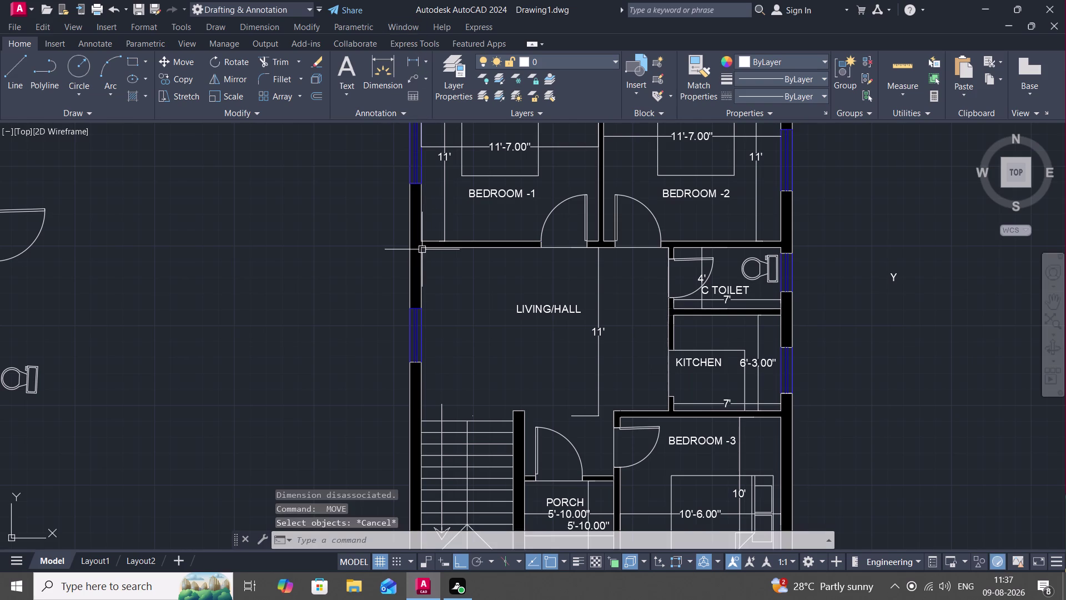
key(space)
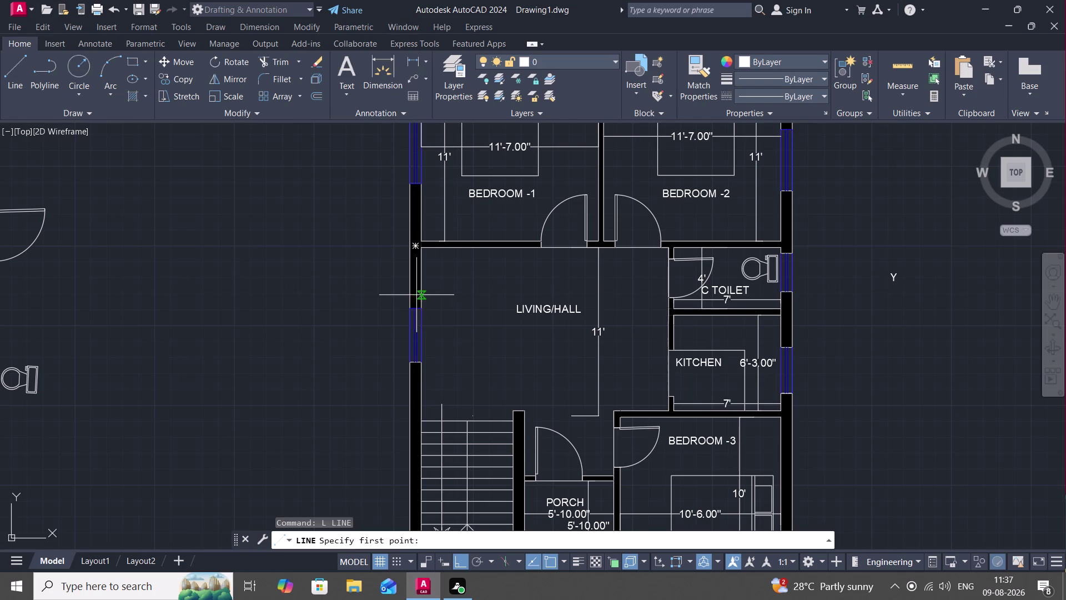
Draw a 16' horizontal line rightward from the hall's upper-left corner.
click(422, 289)
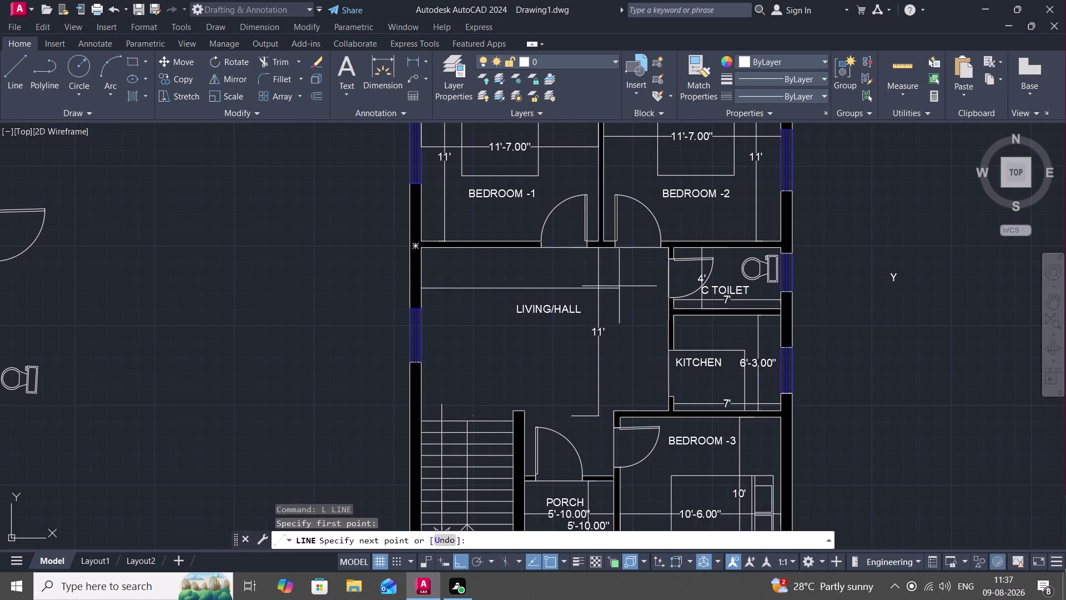
text(16)
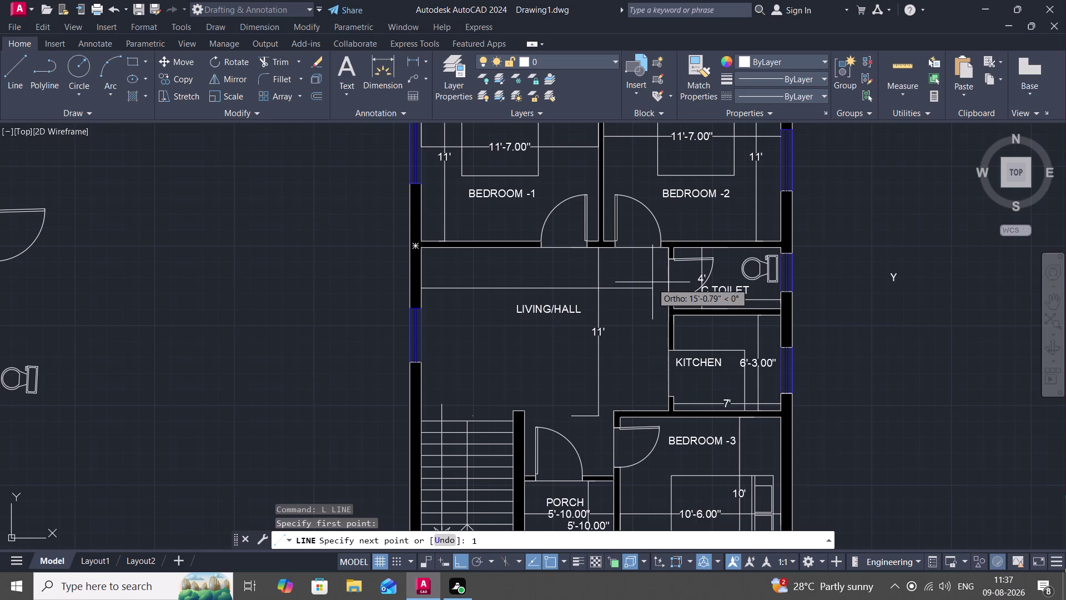
text(')
key(space)
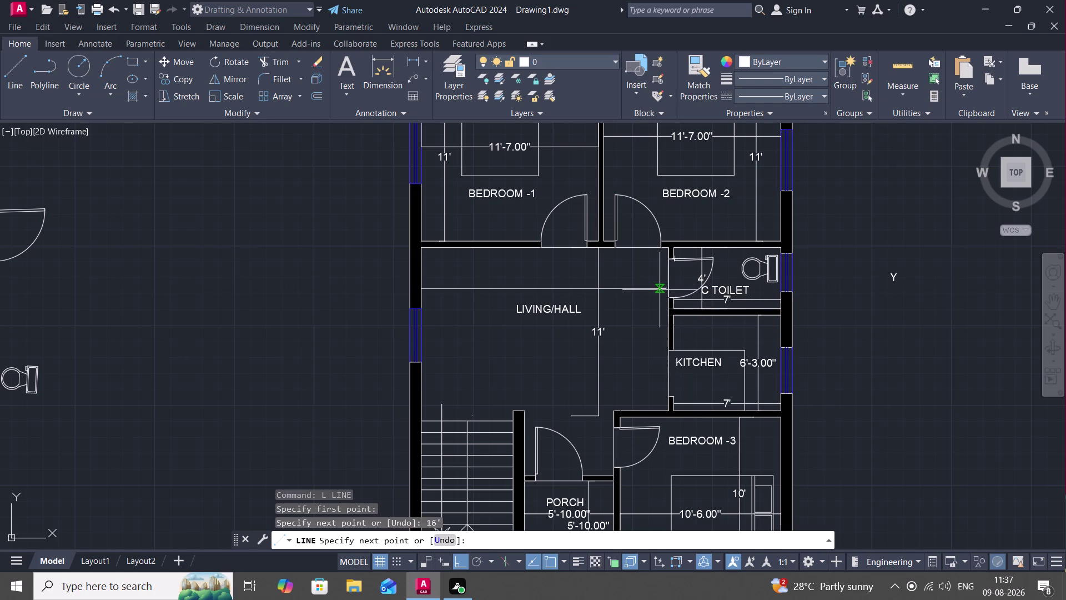
scroll(up, 3)
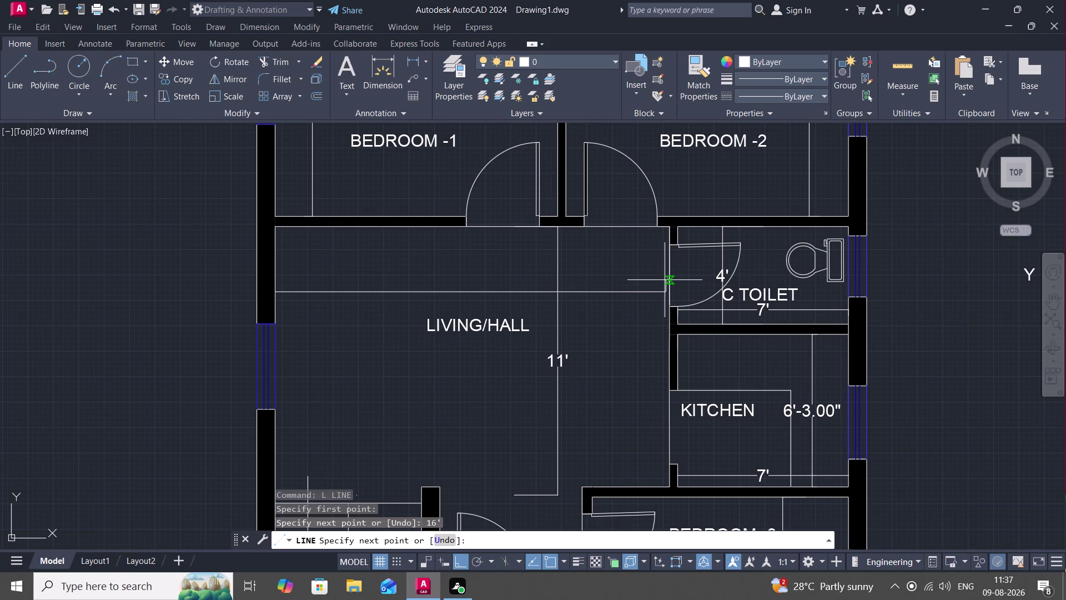
key(Escape)
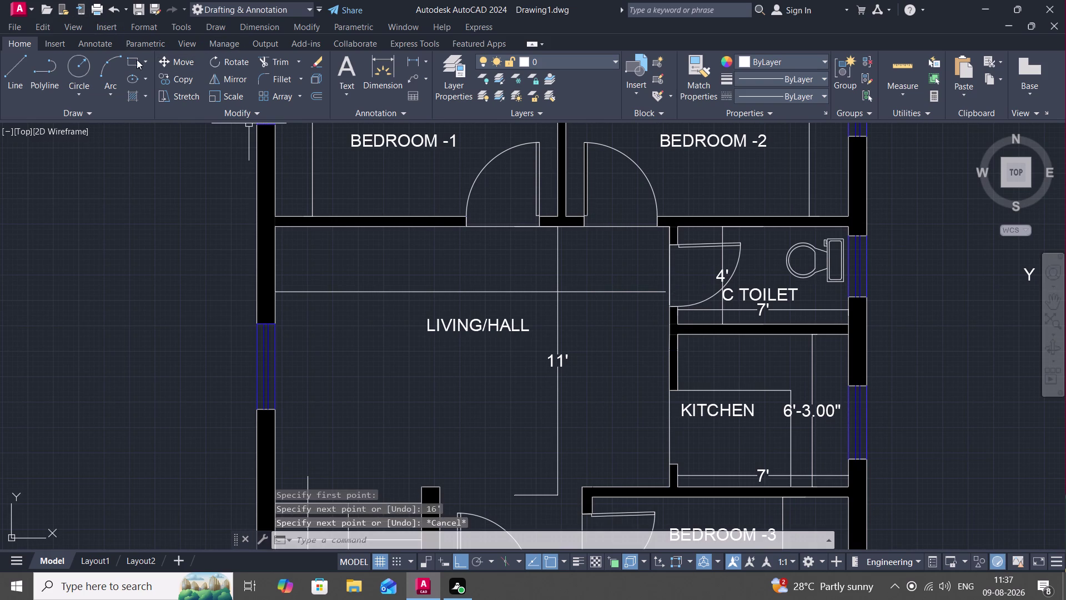
click(426, 58)
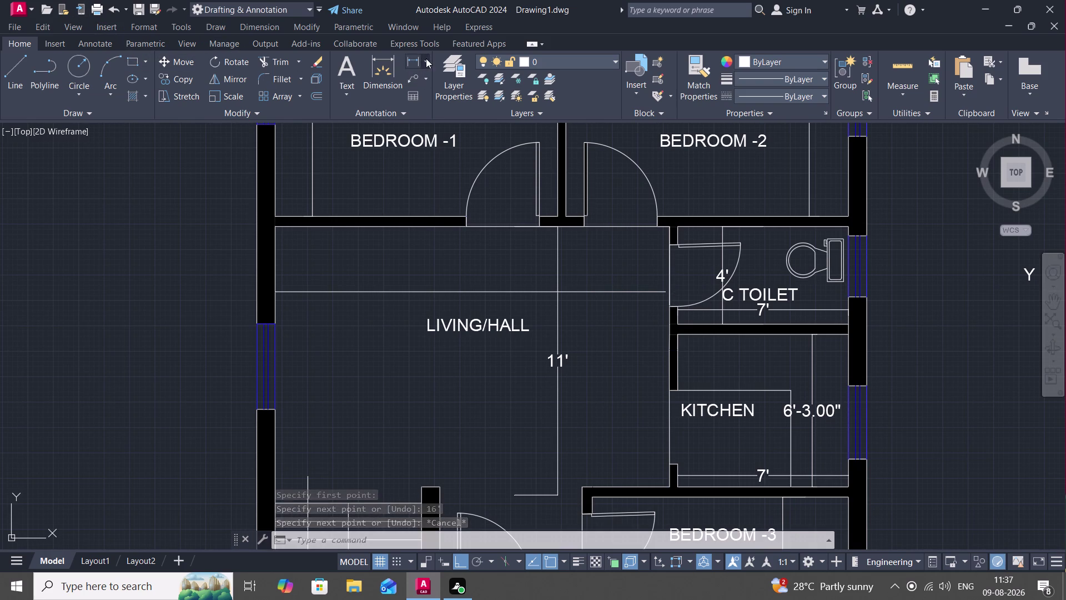
click(426, 76)
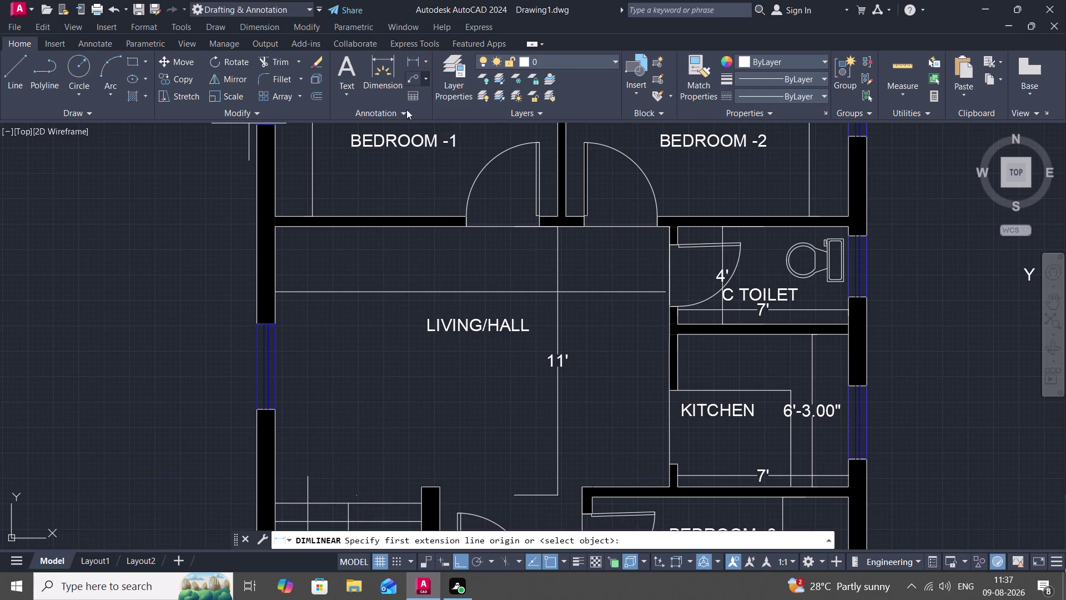
Try the hall width dimension twice, cancelling both misplaced attempts.
click(273, 295)
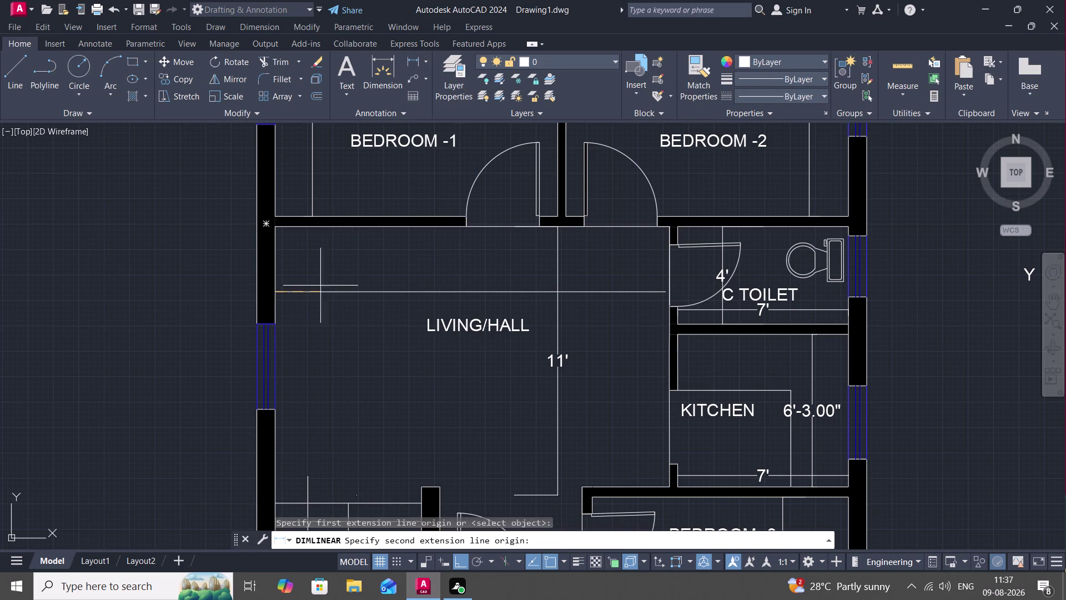
click(669, 294)
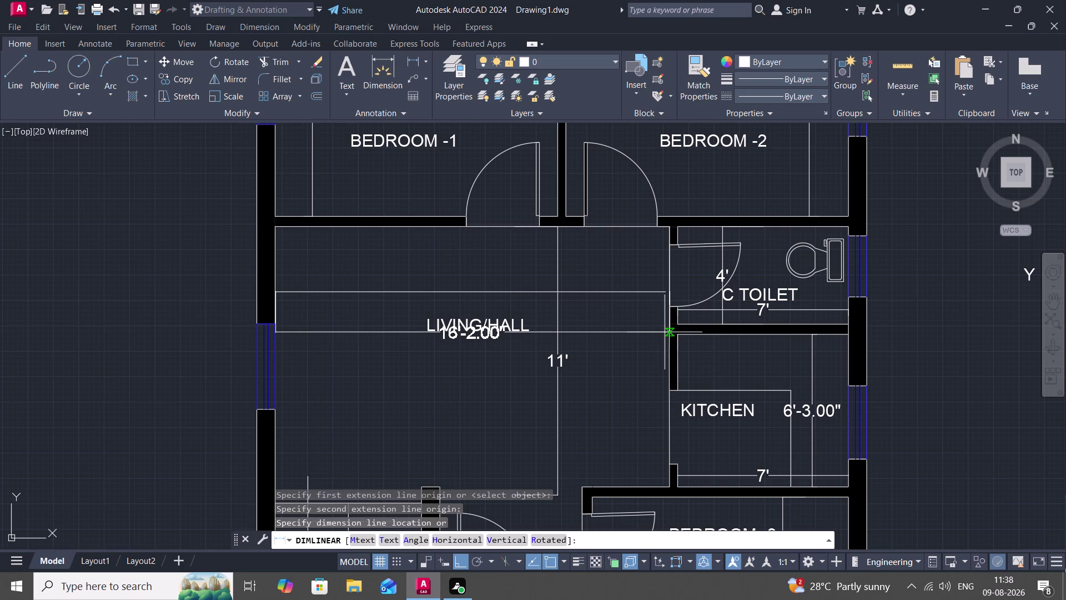
key(Escape)
key(space)
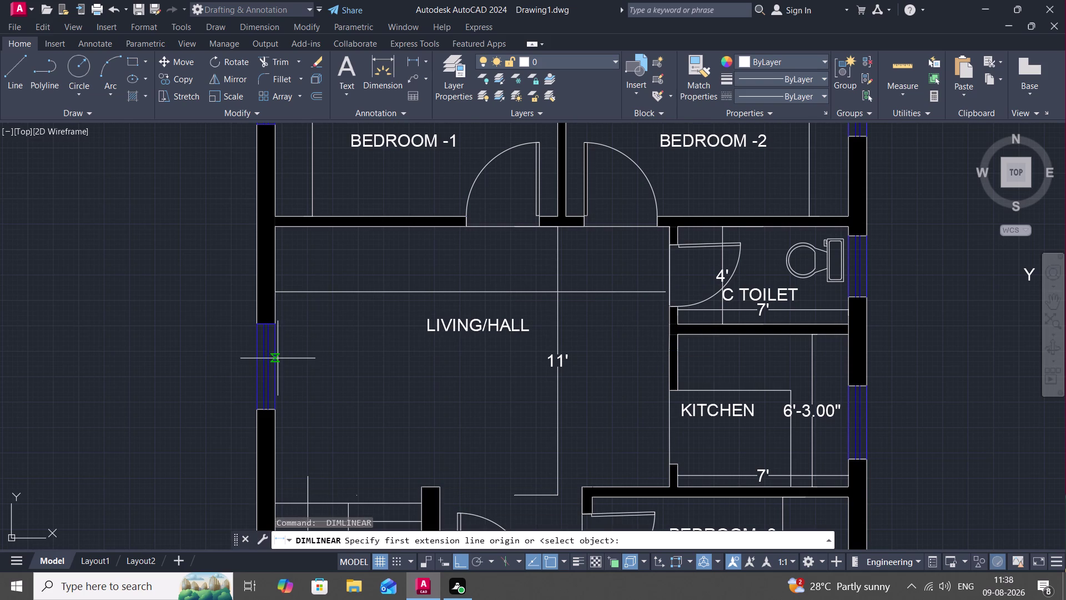
click(278, 358)
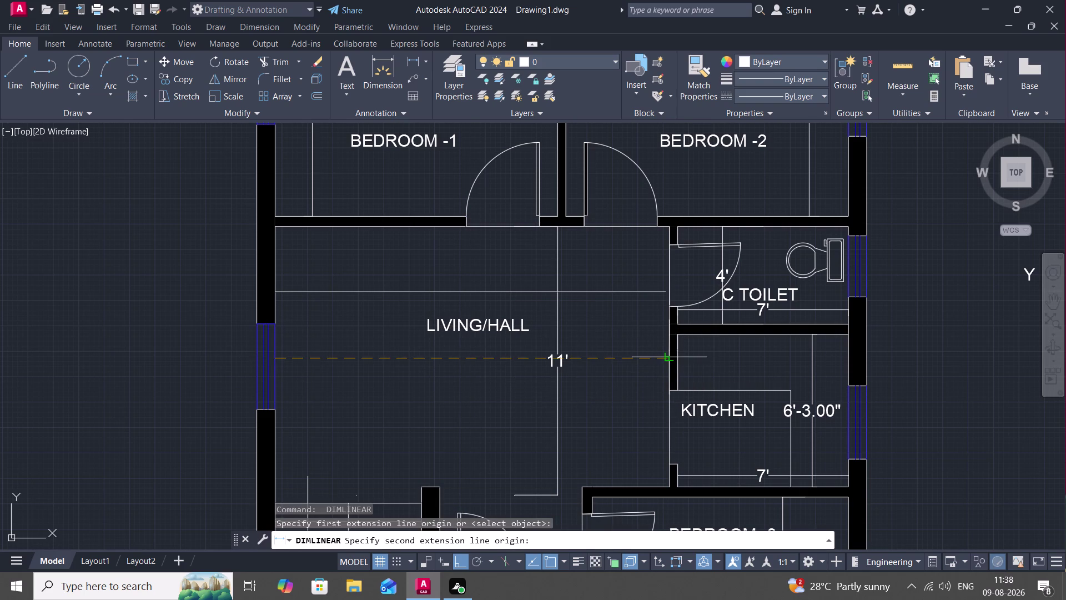
click(670, 354)
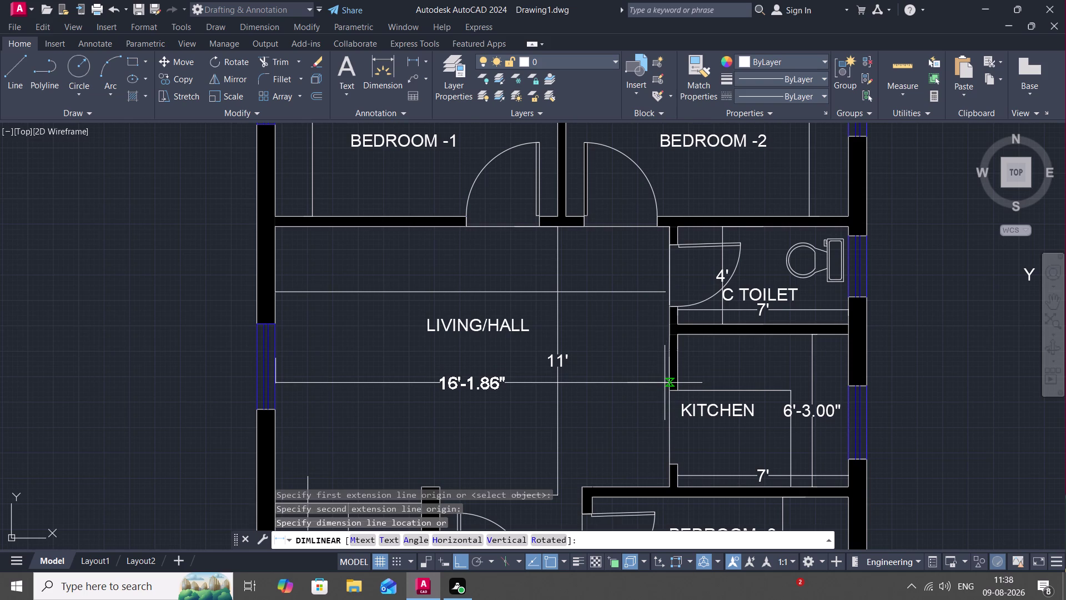
key(Escape)
Trim a line beside the window with TR, then cancel the trim.
scroll(up, 3)
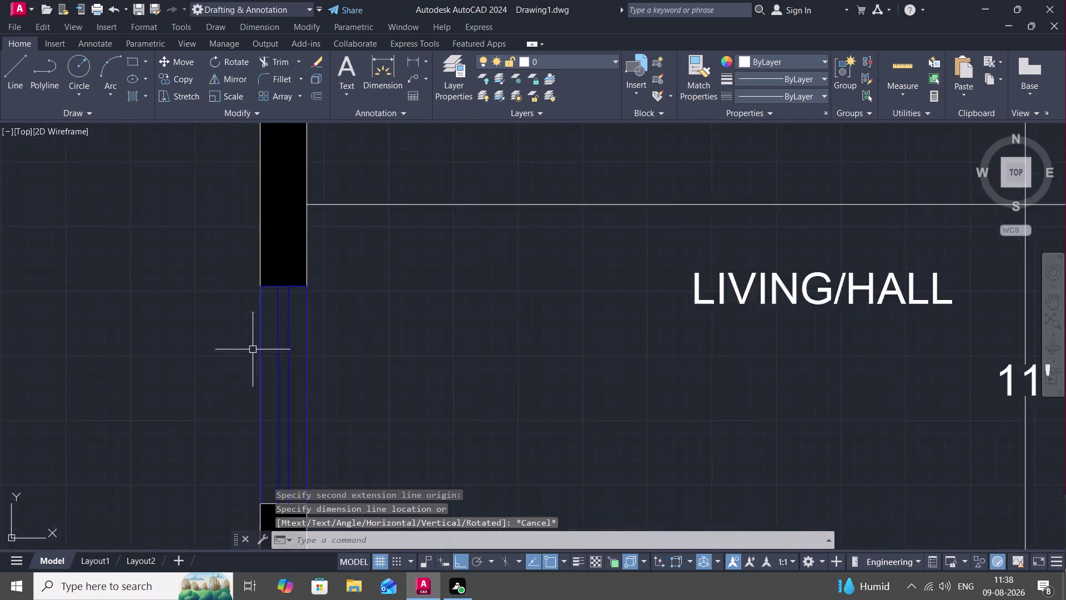
scroll(up, 3)
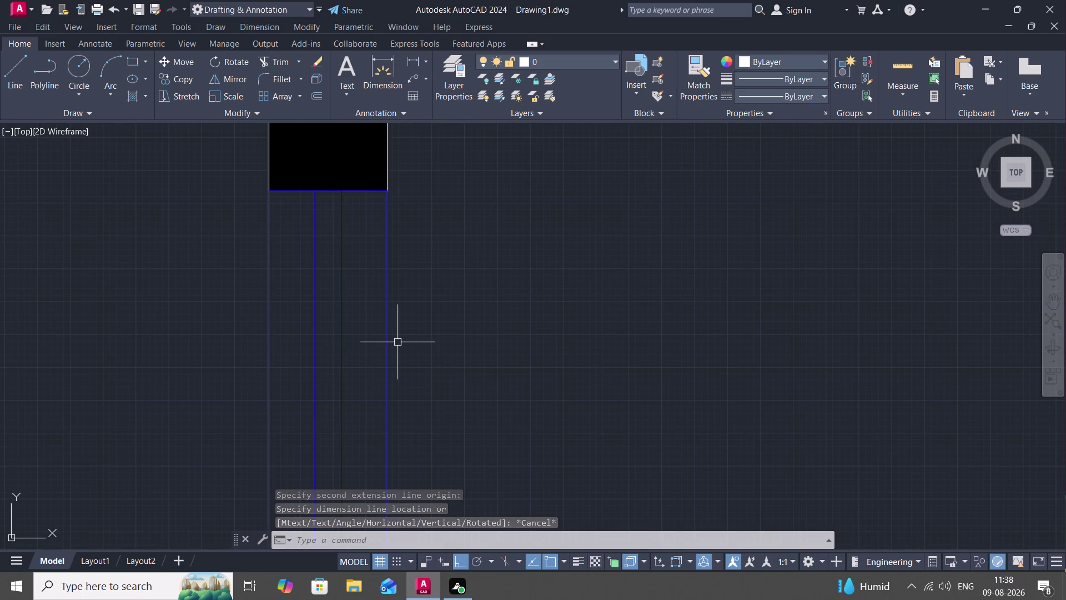
text(TR)
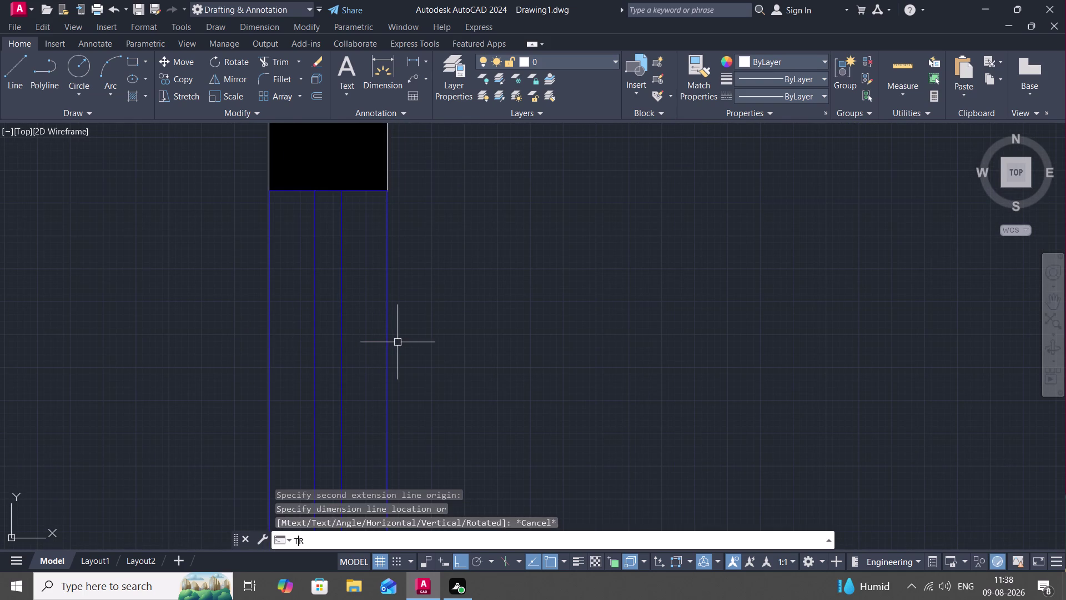
key(space)
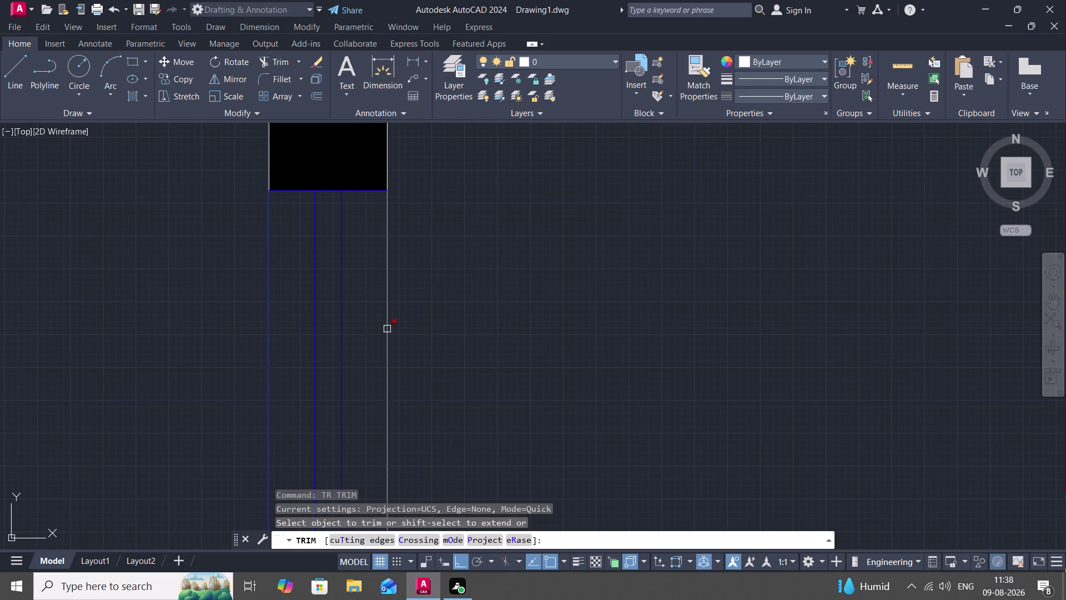
click(387, 329)
scroll(down, 3)
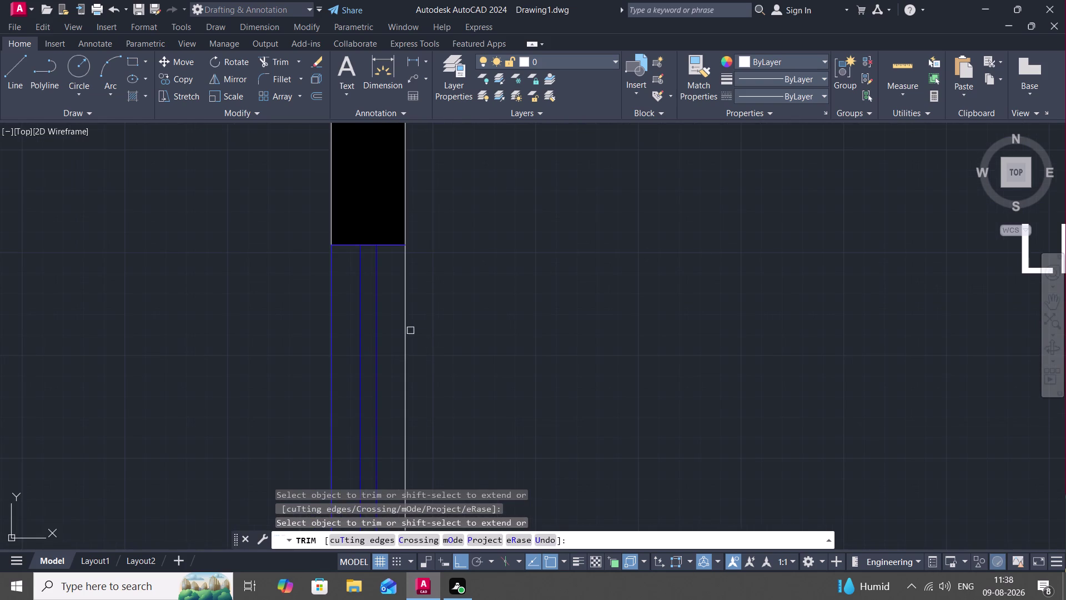
key(Escape)
Dimension the LIVING/HALL width as 16'-1.90" from the left wall to the kitchen wall.
middle_drag(594, 355, 542, 344)
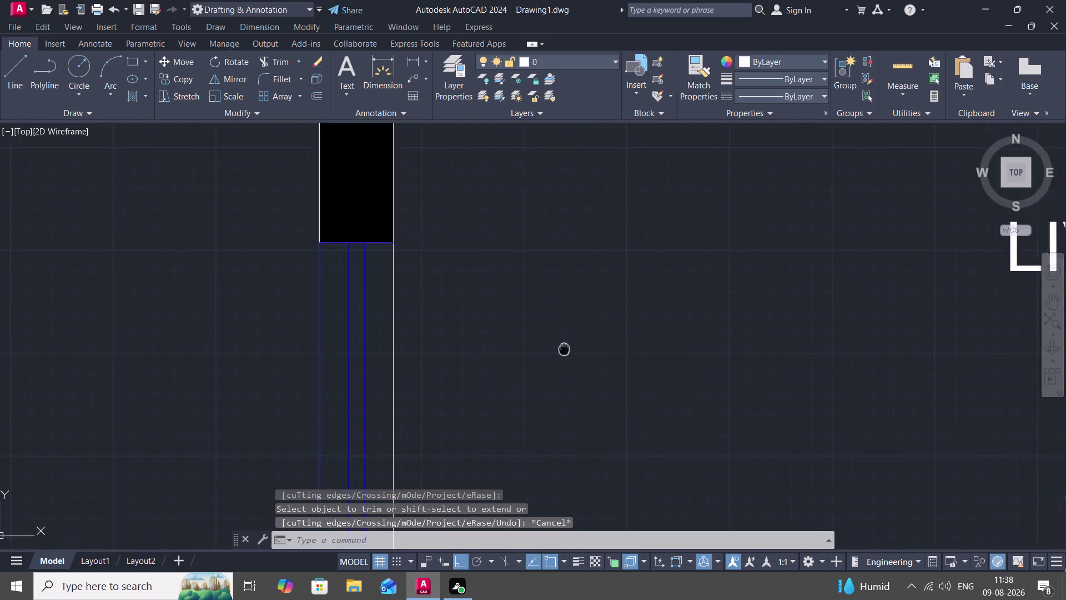
middle_drag(542, 344, 258, 239)
scroll(down, 3)
key(space)
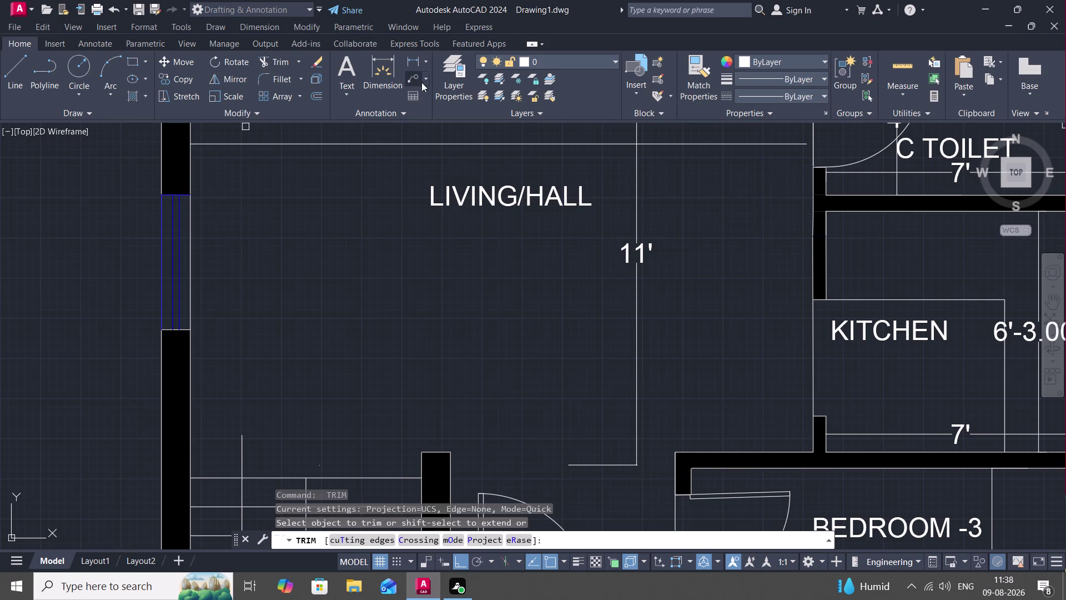
click(416, 57)
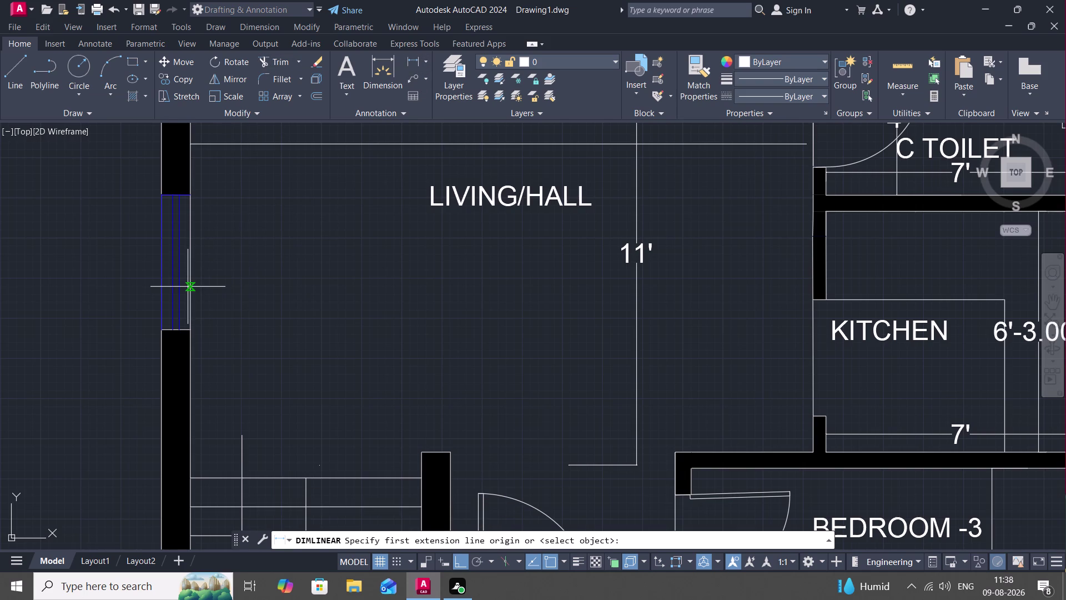
click(189, 291)
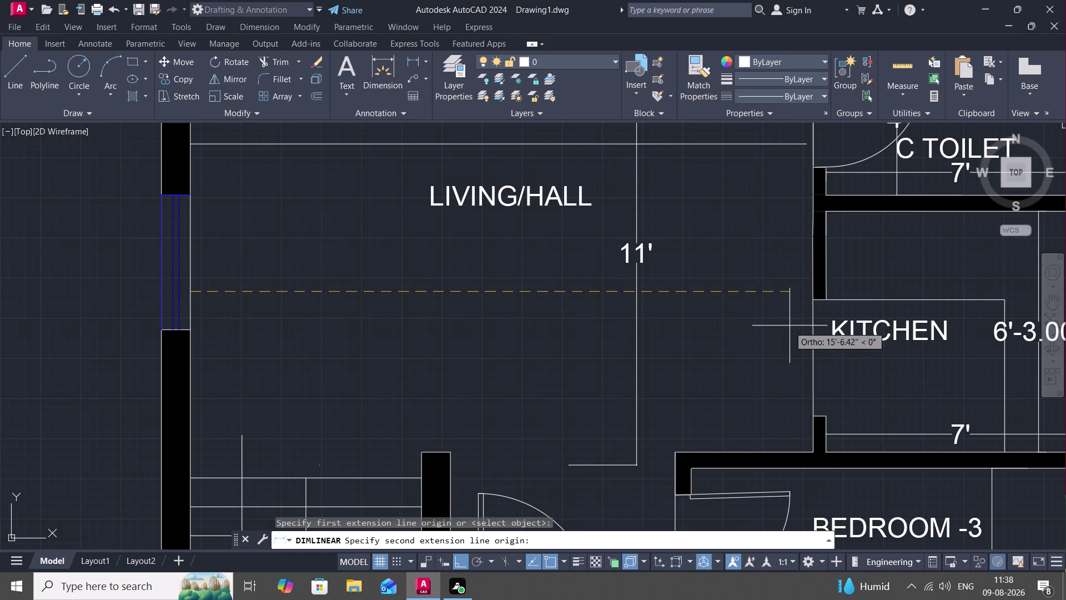
click(816, 293)
click(815, 288)
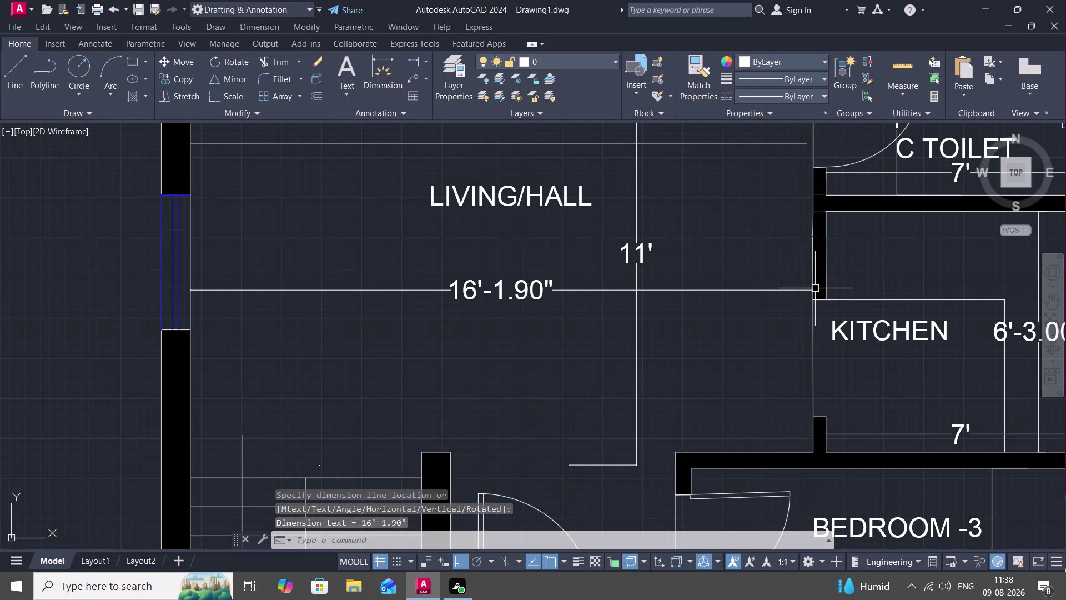
key(Escape)
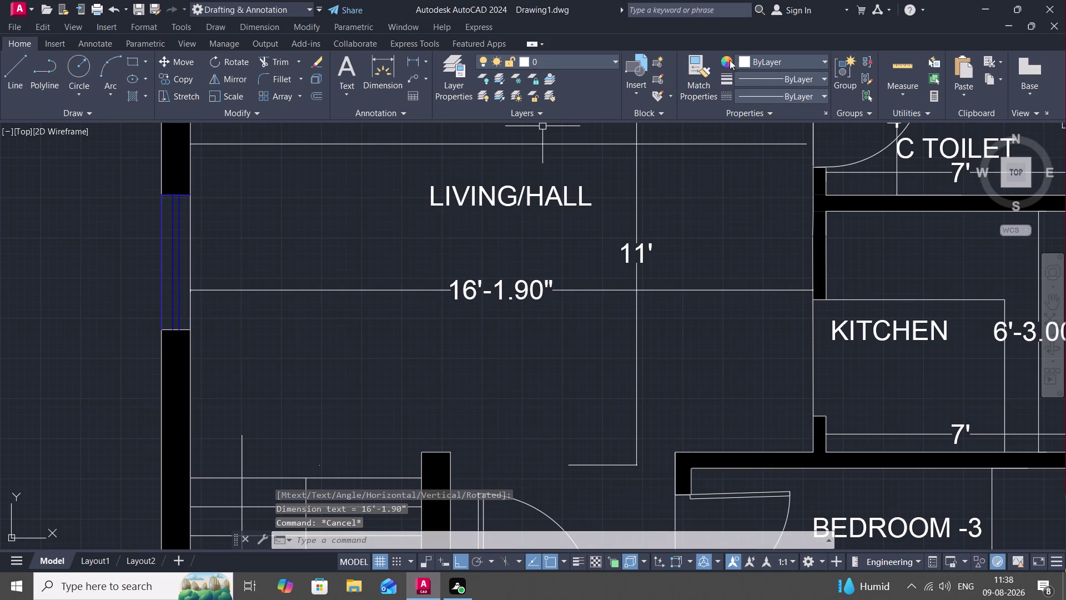
click(784, 64)
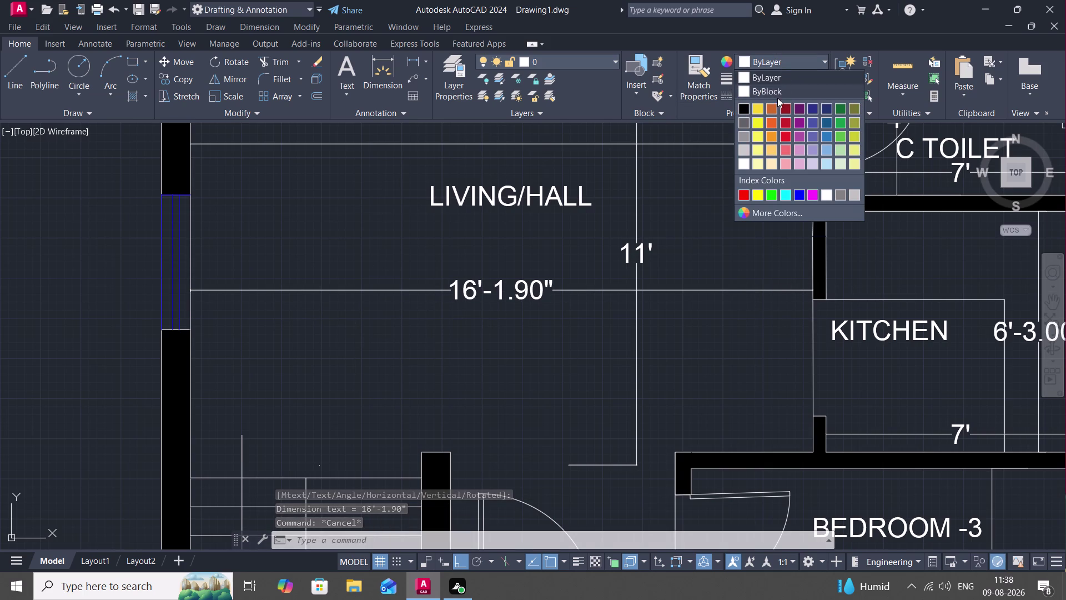
Make Blue the current colour and match it onto the window lines.
click(798, 192)
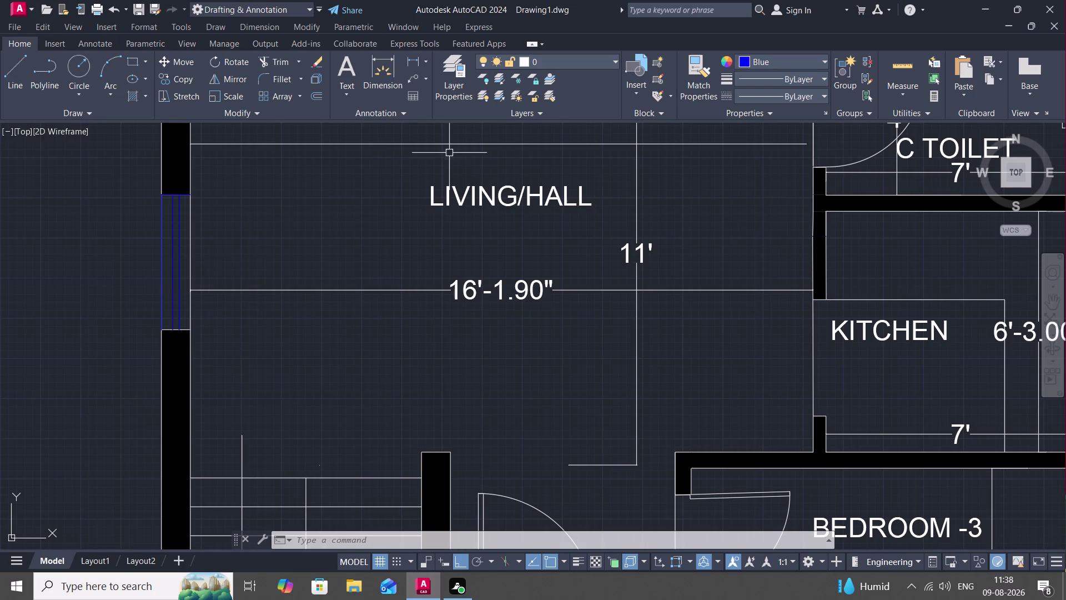
click(180, 264)
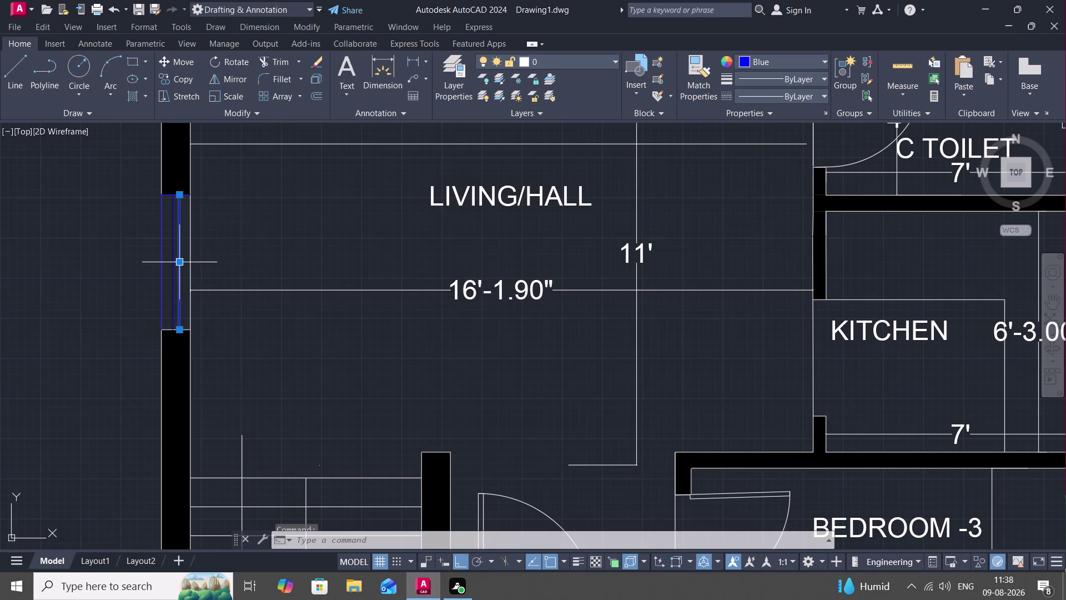
click(710, 73)
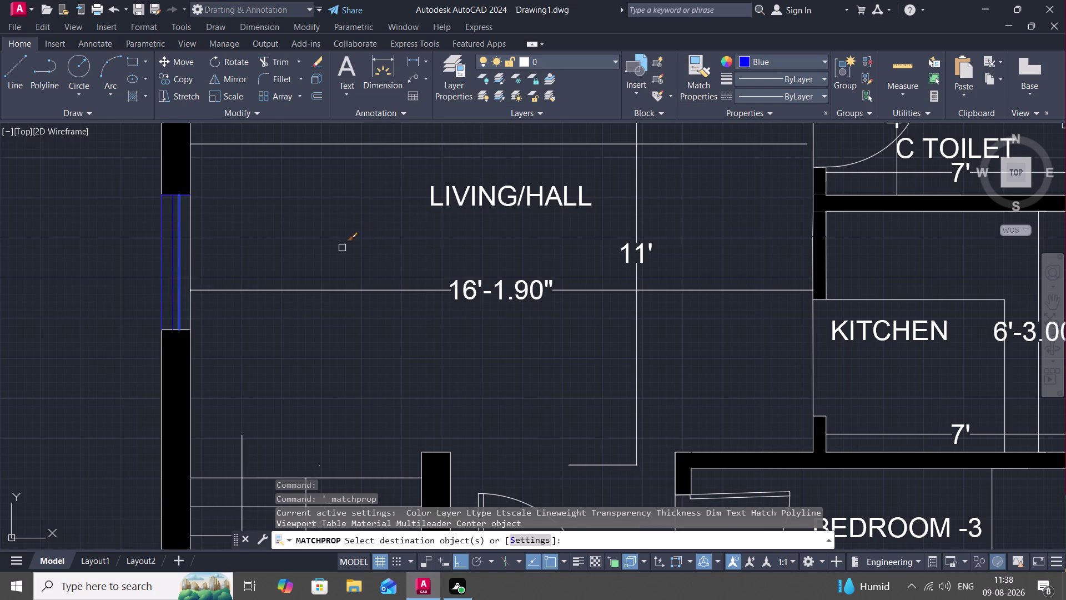
click(192, 234)
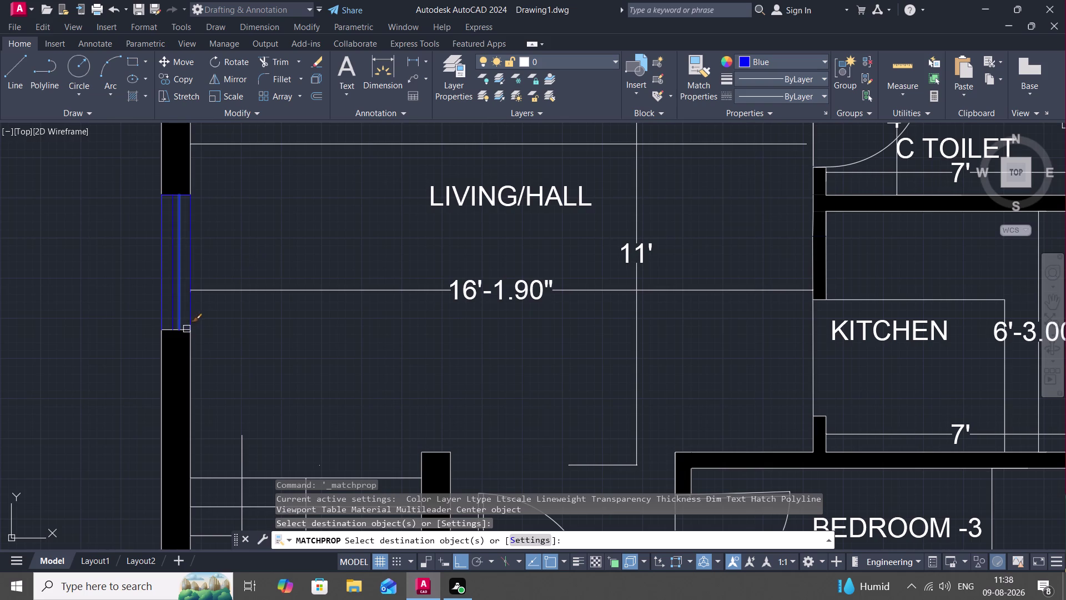
scroll(up, 3)
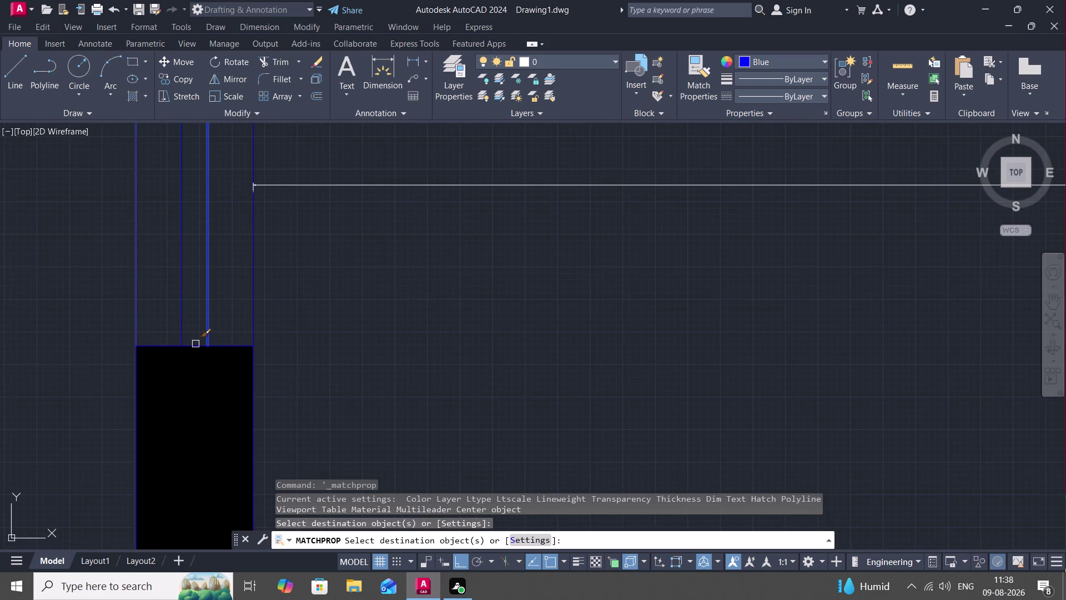
key(Escape)
scroll(down, 3)
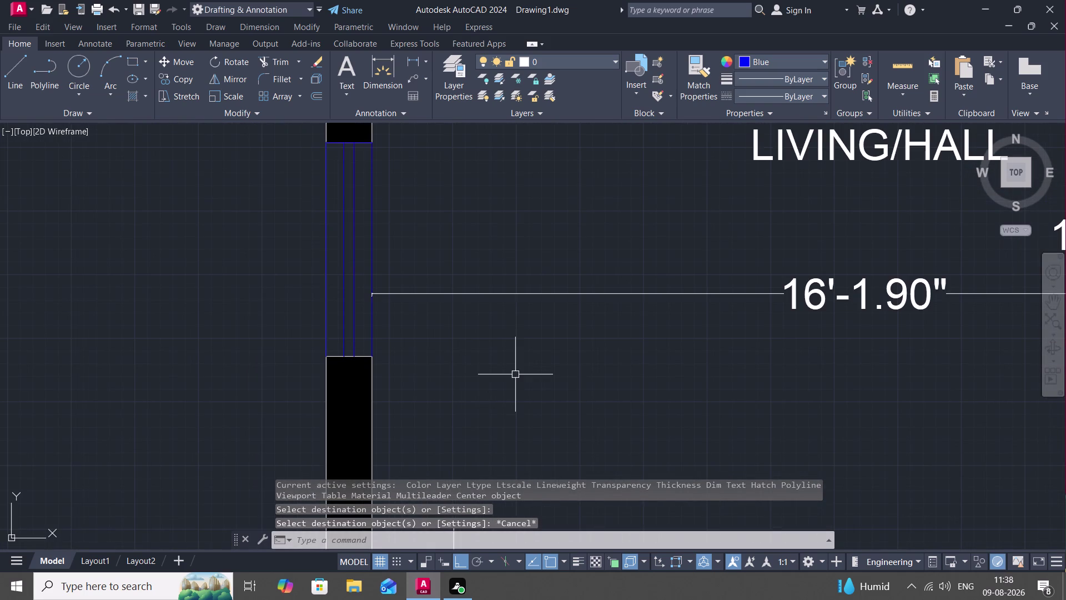
key(Escape)
Delete the two stray objects beside the floor plan.
scroll(down, 3)
scroll(down, 3)
scroll(down, 3)
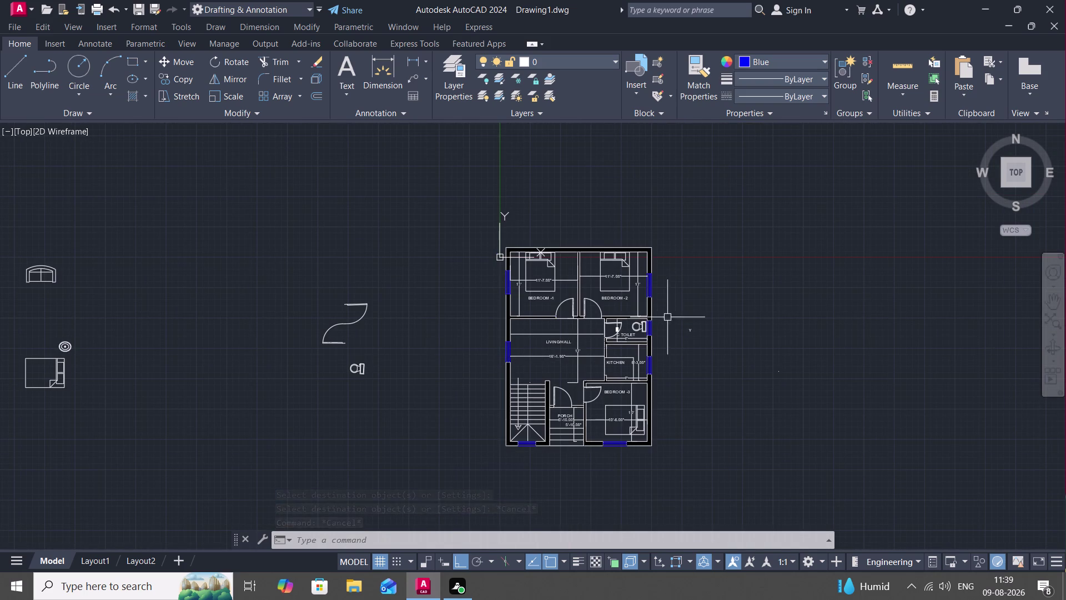
click(694, 329)
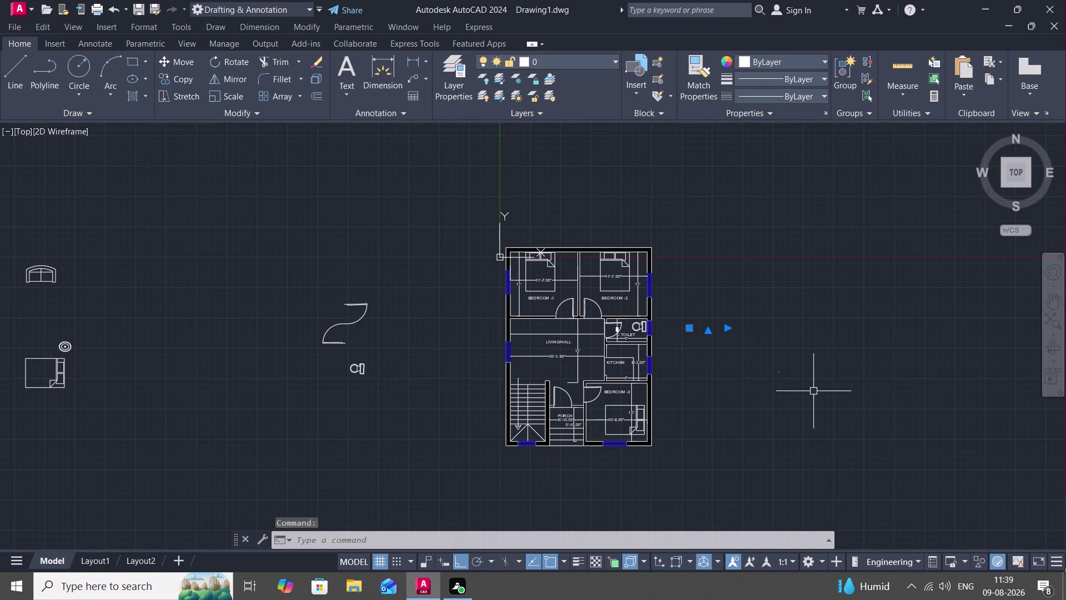
click(776, 368)
key(Delete)
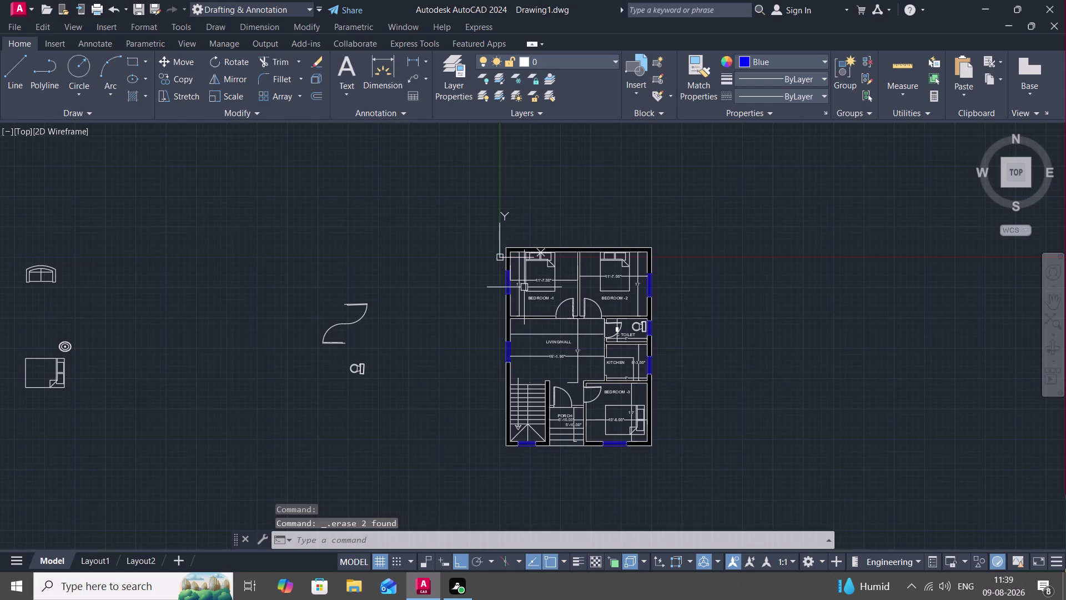
Open the plot settings and close them without plotting.
key(ctrl+p)
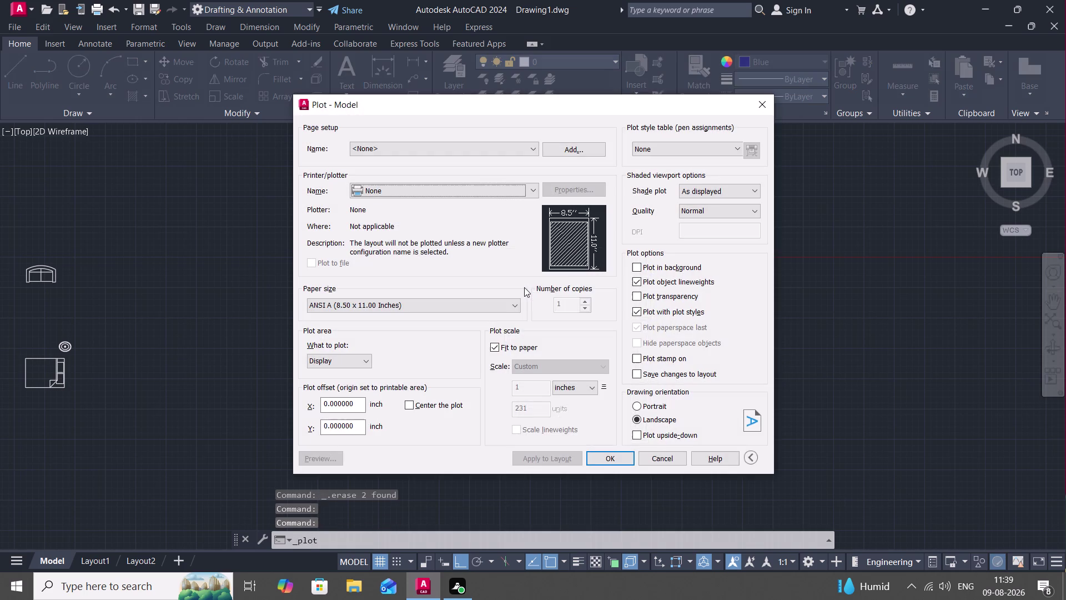
click(477, 186)
key(Escape)
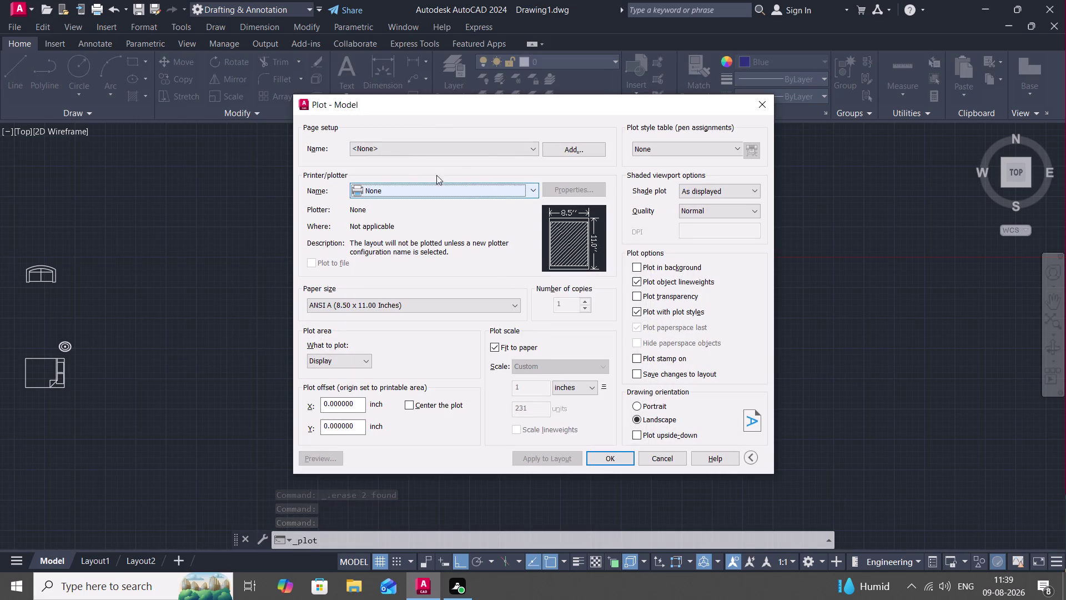
click(764, 103)
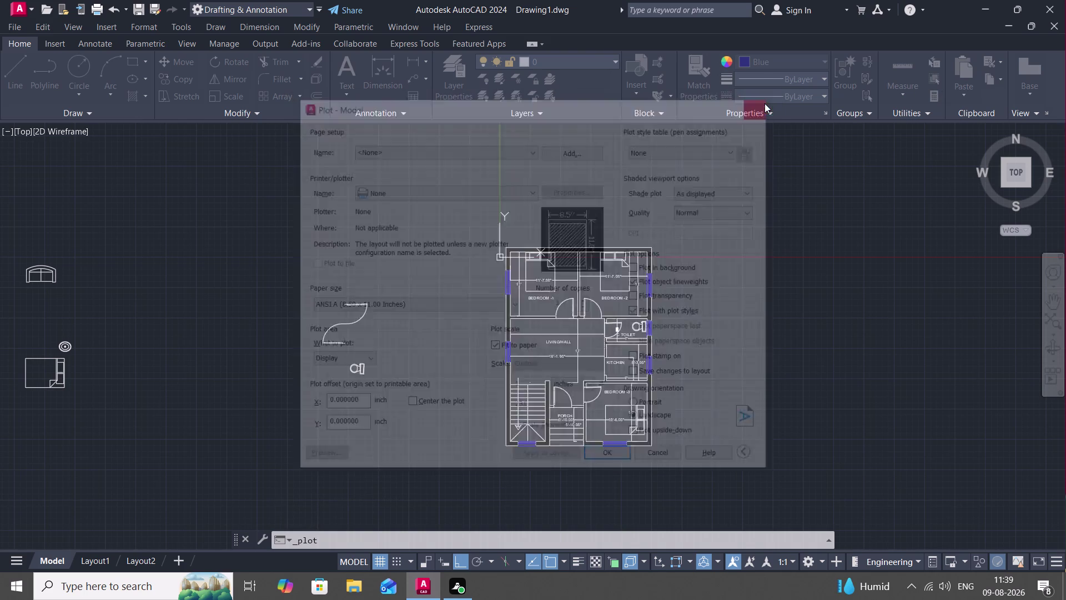
click(408, 59)
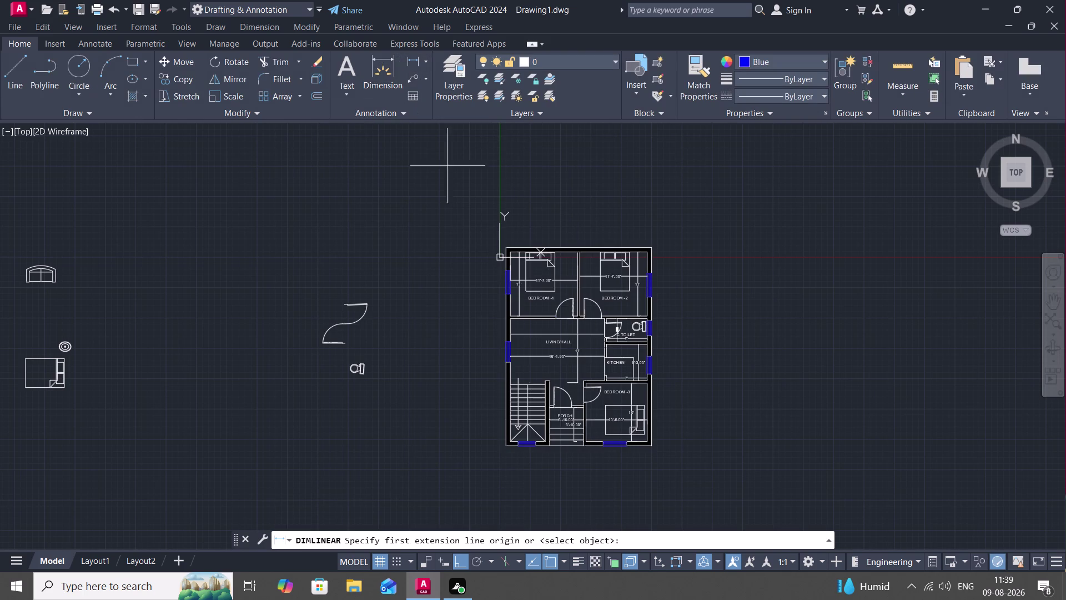
Place the 25' overall dimension across the top of the floor plan.
click(506, 248)
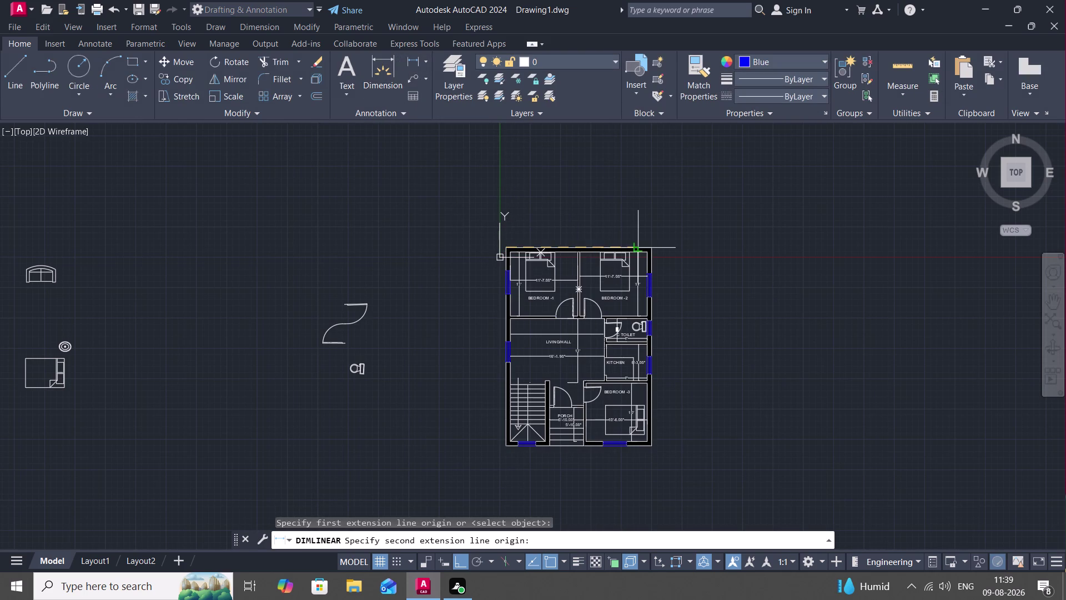
click(654, 248)
click(652, 214)
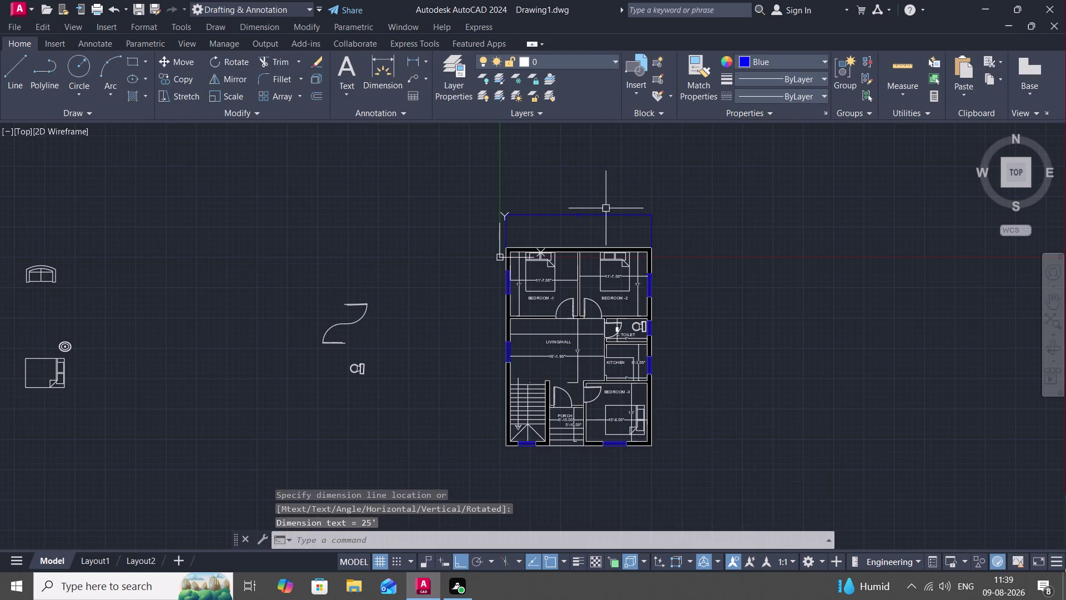
scroll(up, 3)
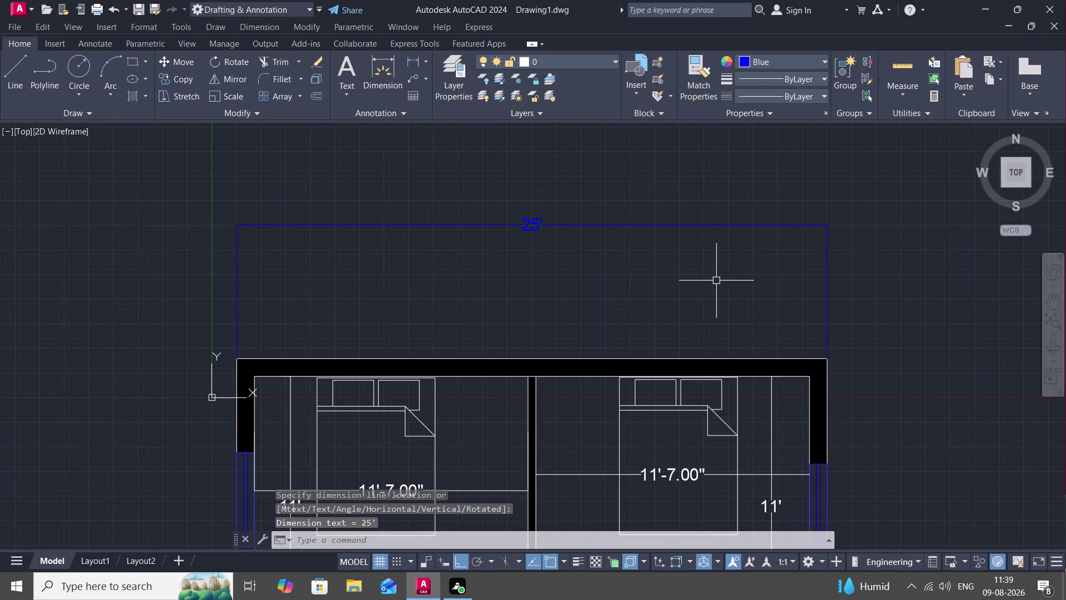
scroll(down, 3)
middle_drag(716, 281, 645, 197)
scroll(down, 3)
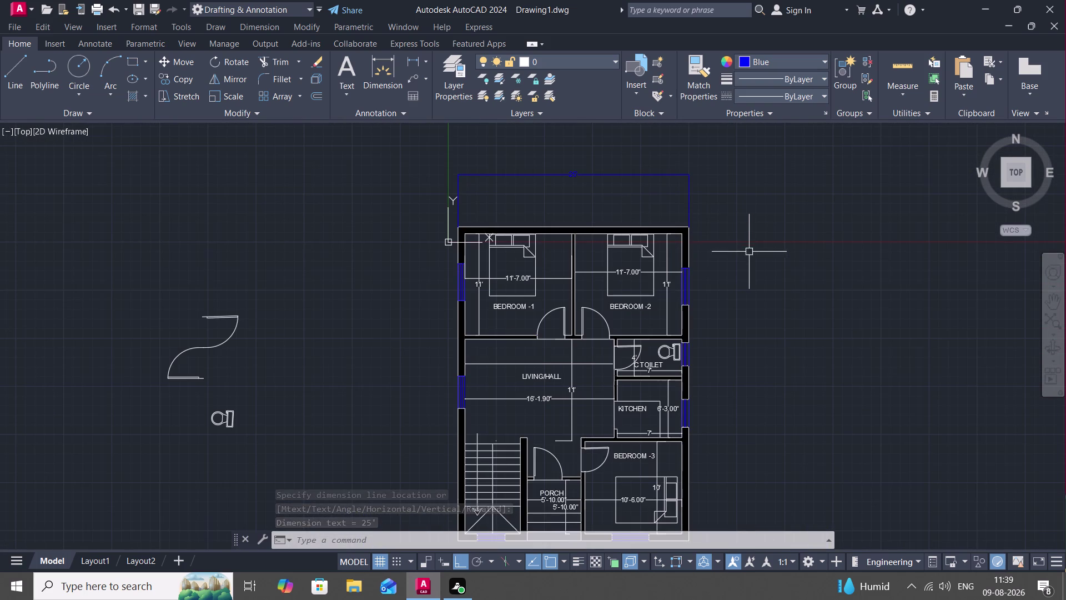
Place the 34' overall dimension down the plan's right side.
key(space)
click(687, 224)
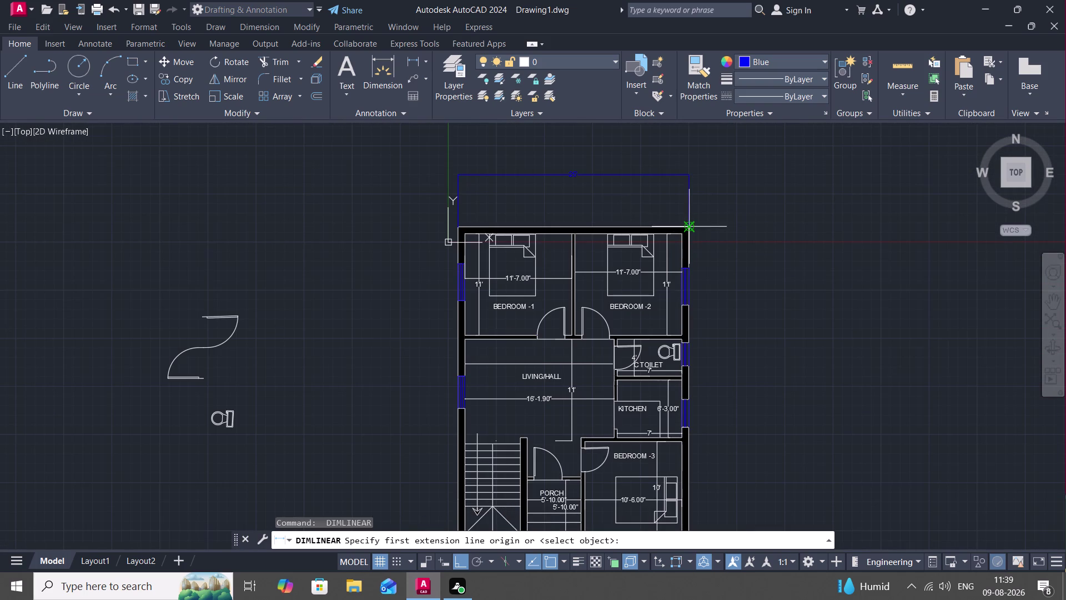
middle_drag(705, 389, 703, 357)
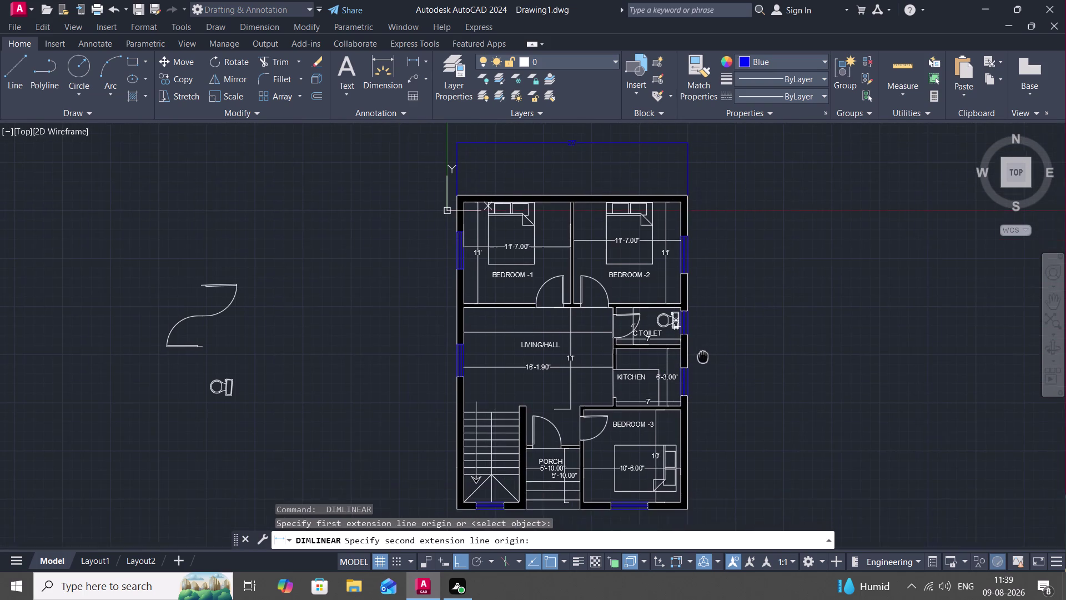
middle_drag(703, 357, 696, 181)
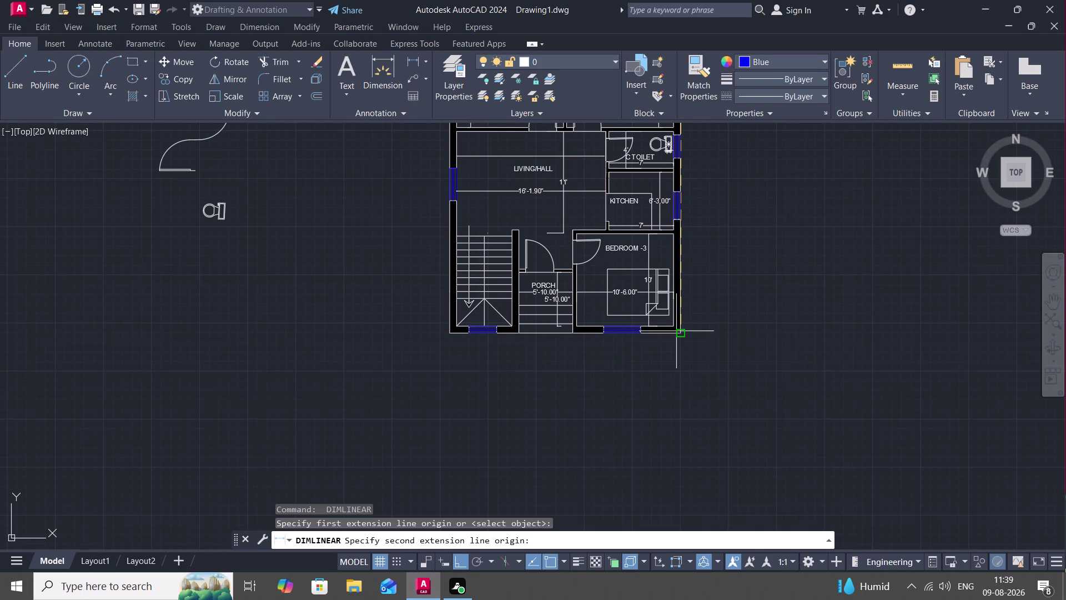
click(684, 336)
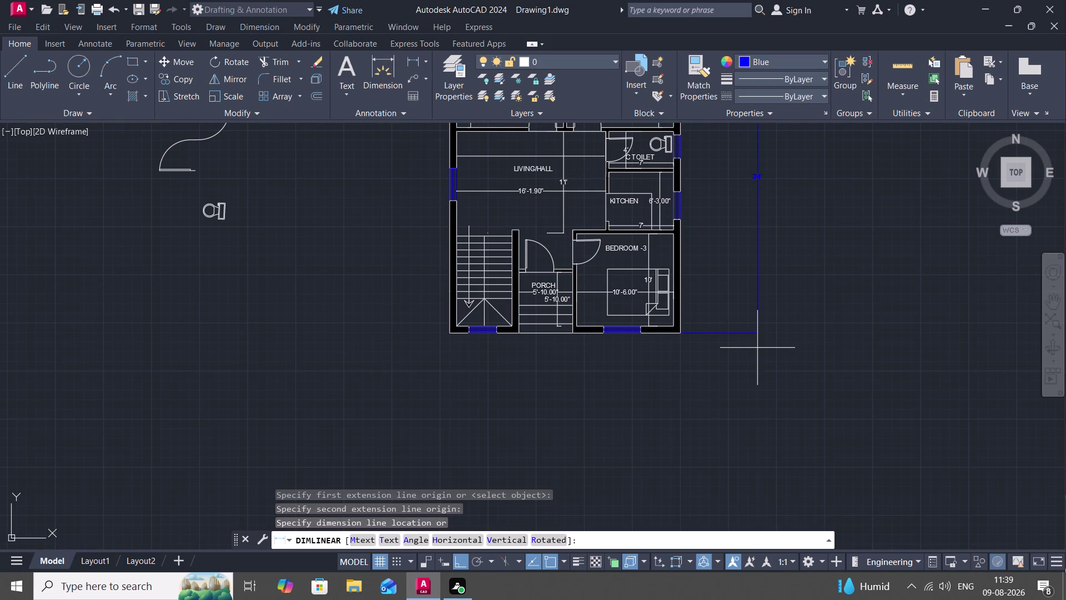
click(757, 347)
scroll(down, 3)
middle_drag(742, 268, 738, 364)
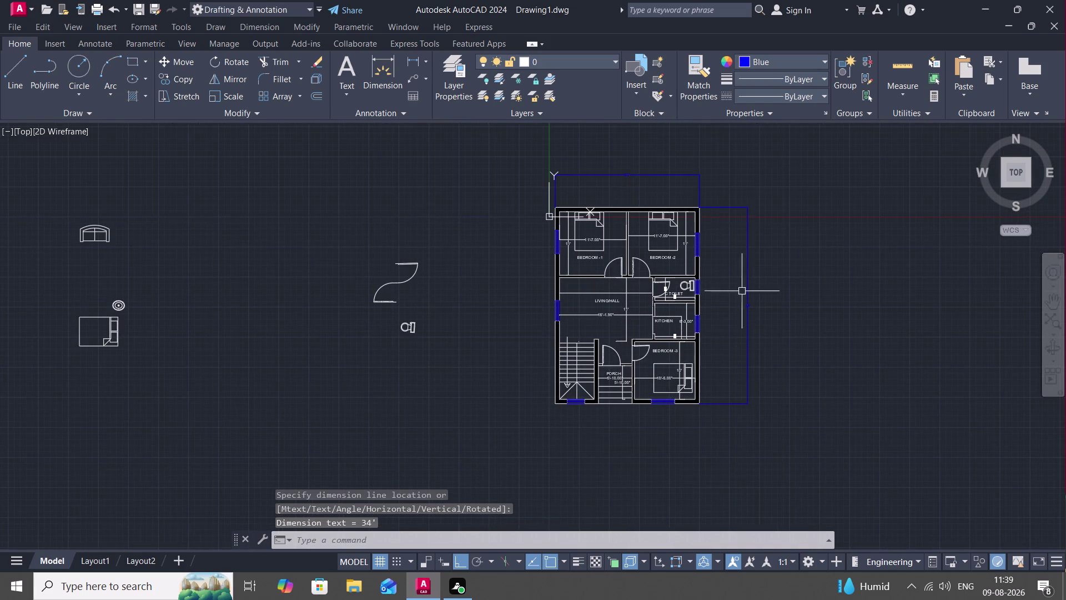
click(788, 63)
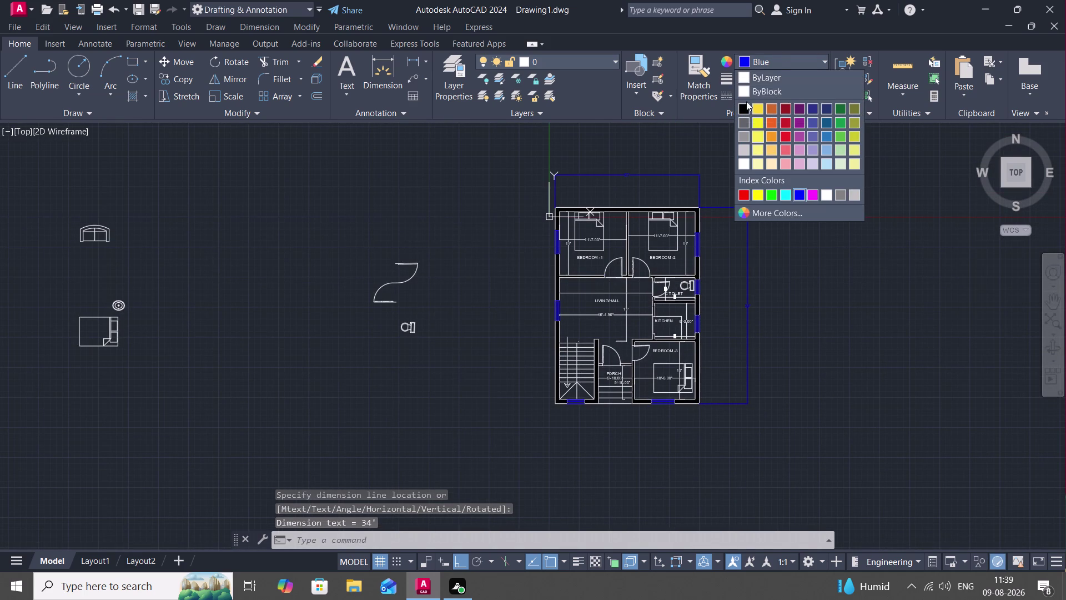
Reset the current colour to ByBlock after a cancelled first property match.
click(744, 93)
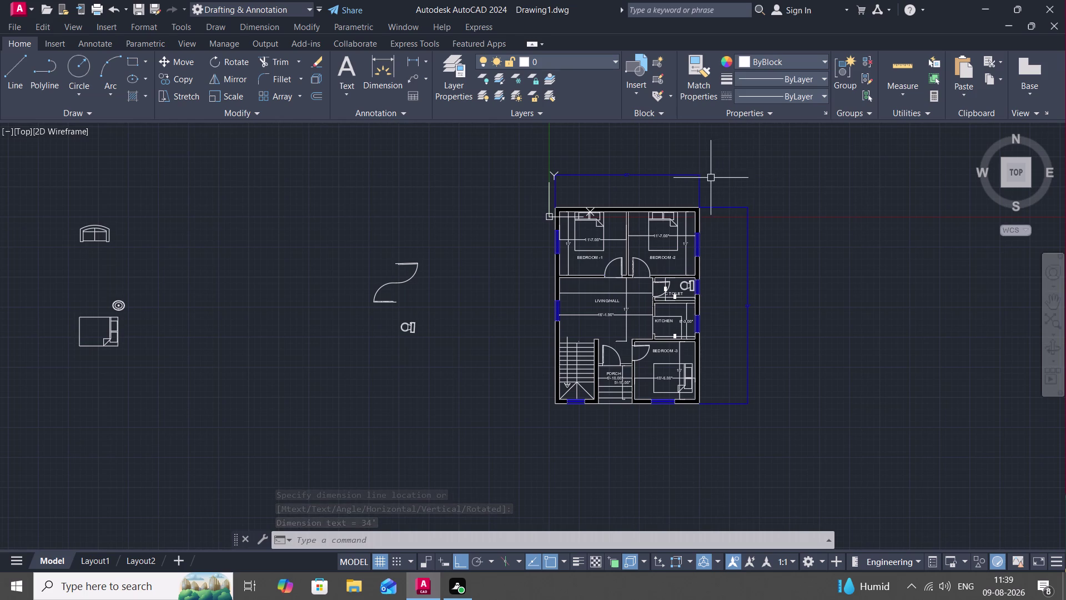
click(698, 56)
click(649, 230)
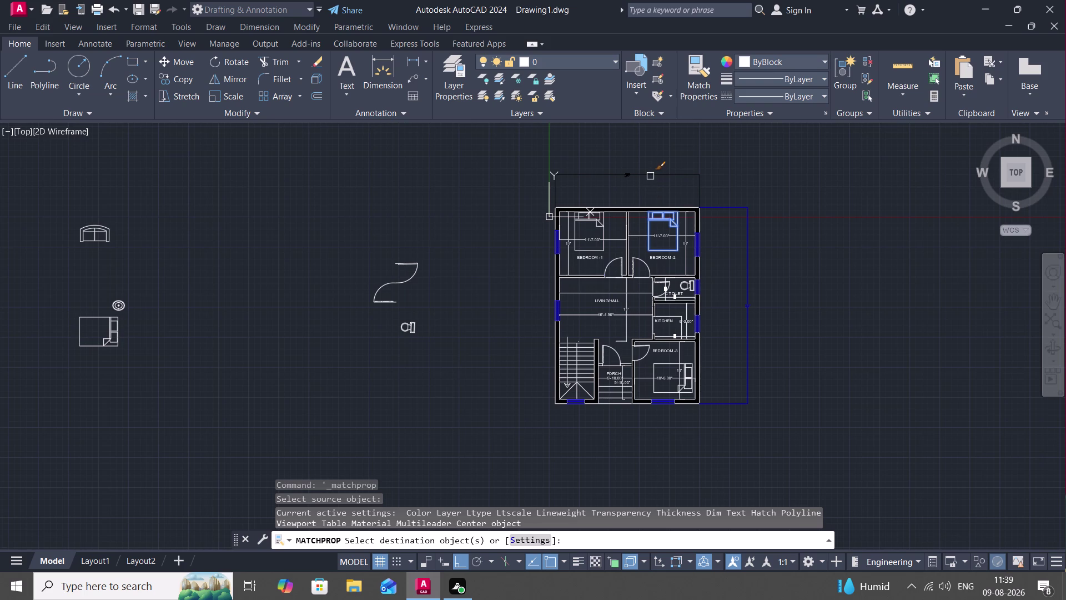
key(Escape)
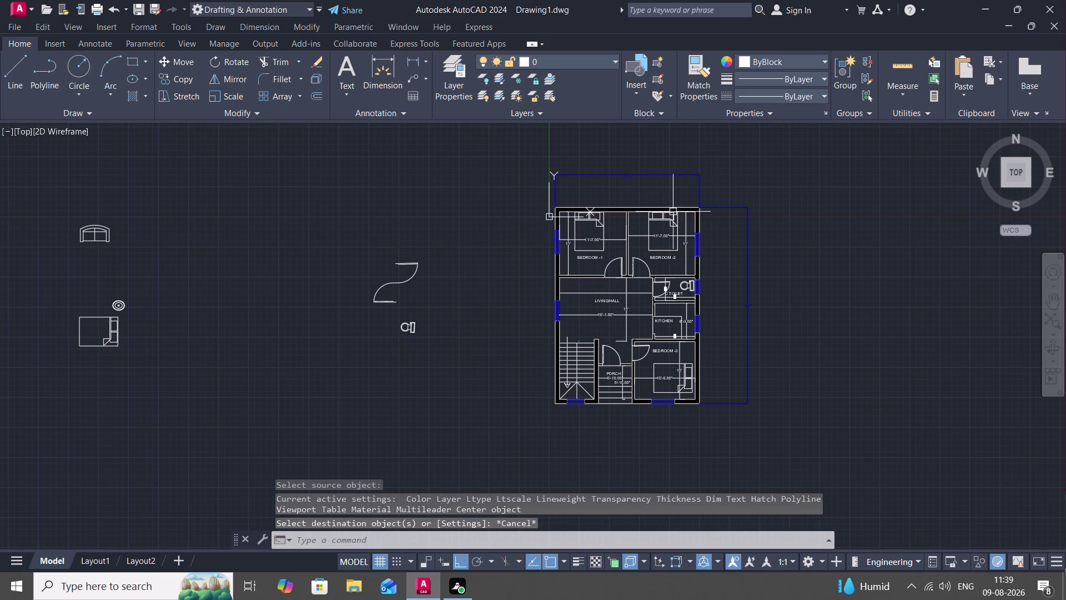
key(space)
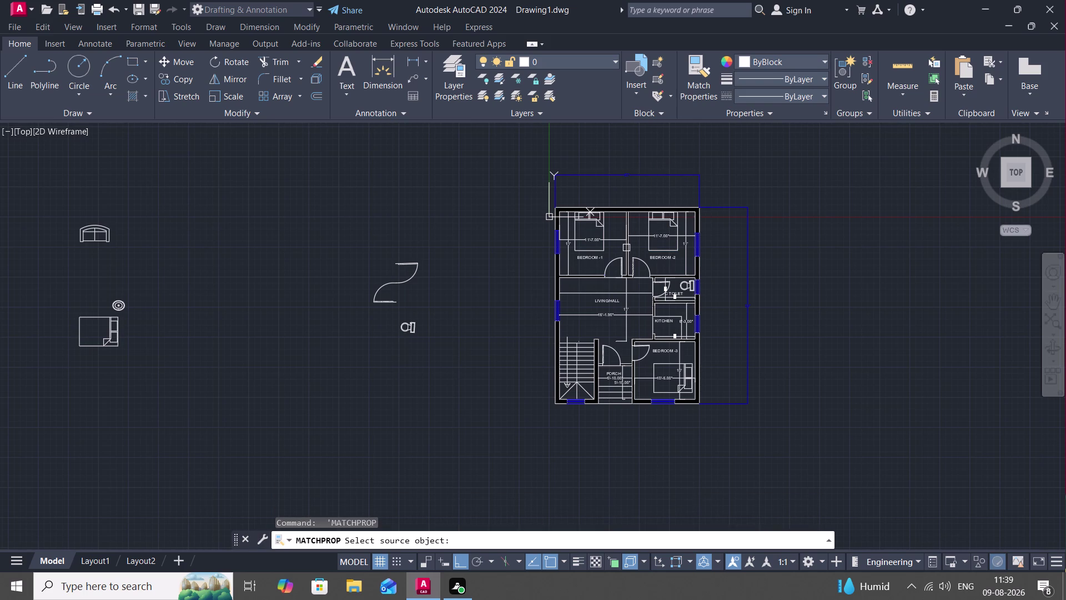
scroll(up, 3)
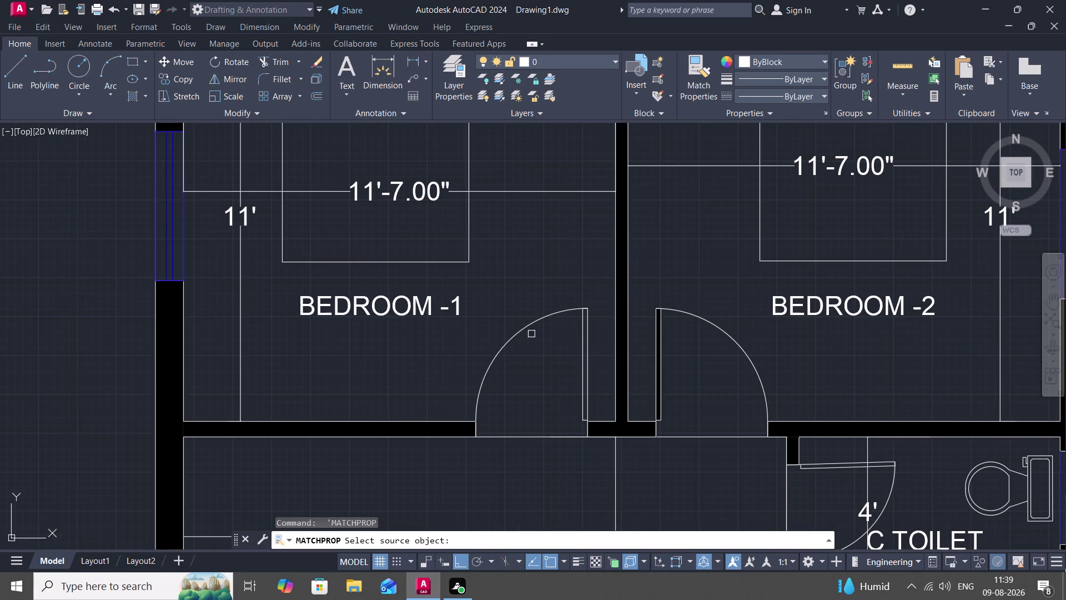
Match a Bedroom-1 object's properties onto the overall dimensions, including the top one.
click(526, 437)
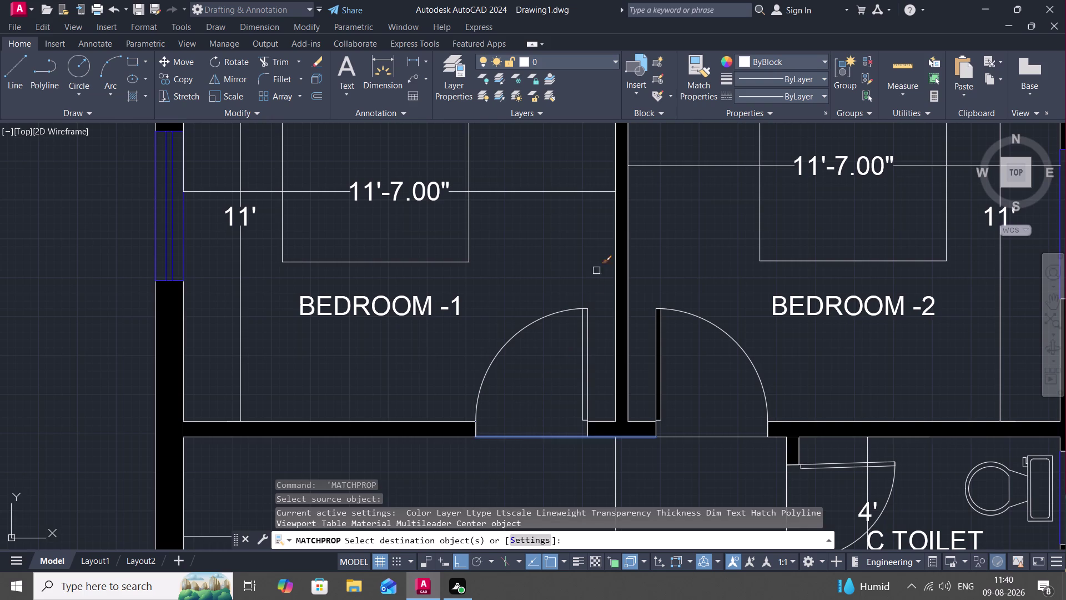
scroll(down, 3)
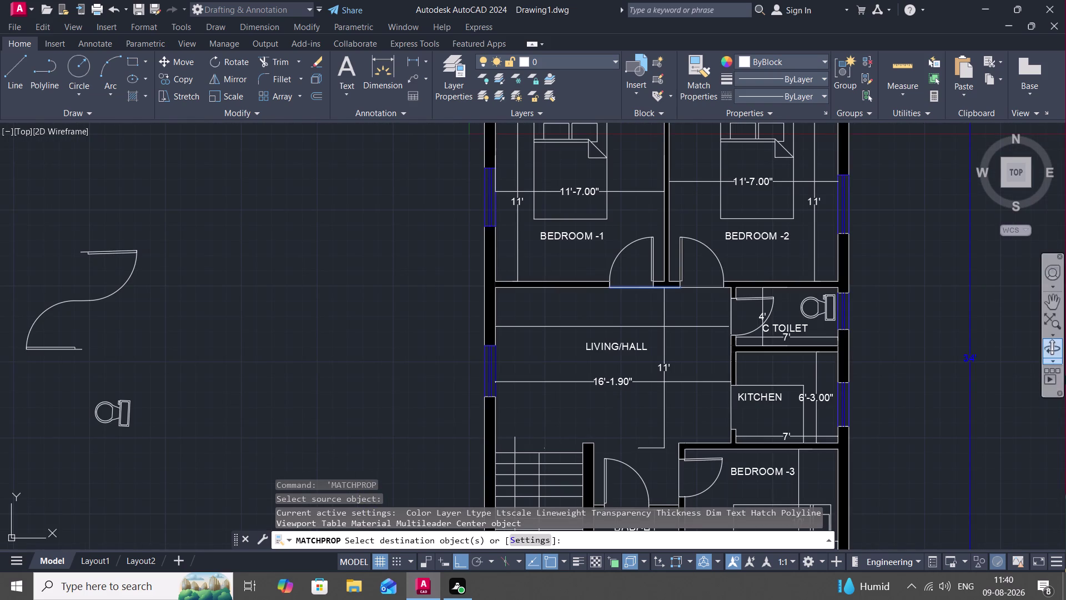
click(972, 371)
scroll(down, 3)
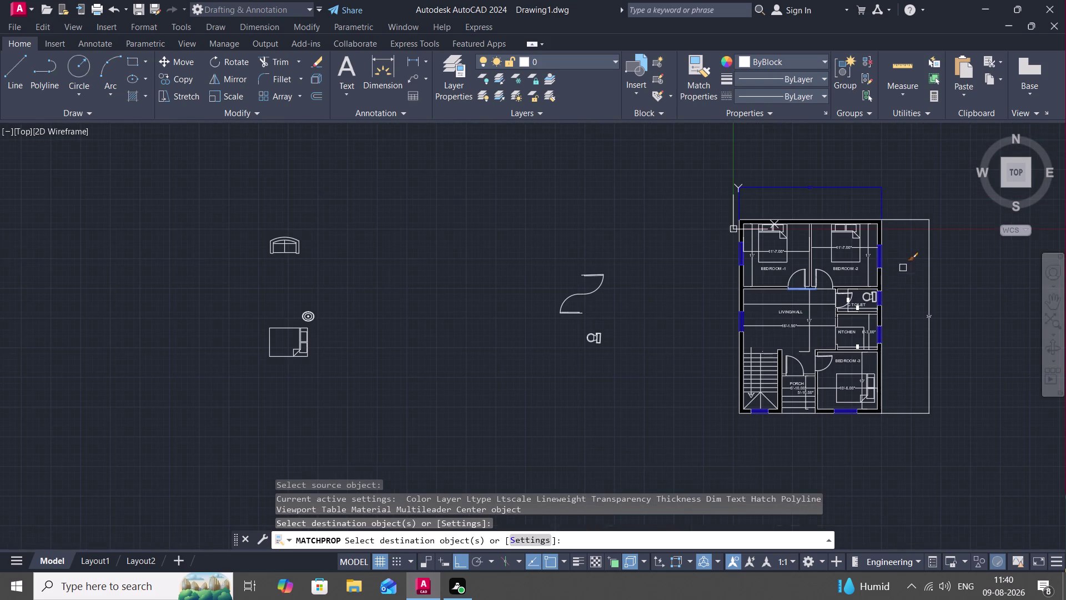
middle_click(902, 267)
click(885, 200)
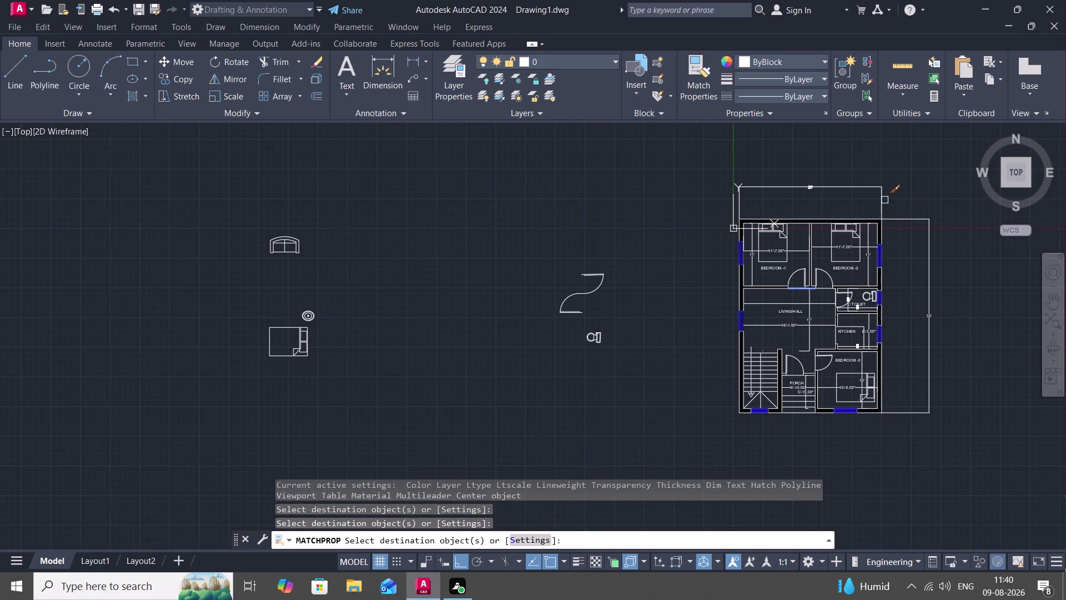
key(Escape)
middle_drag(926, 202, 883, 205)
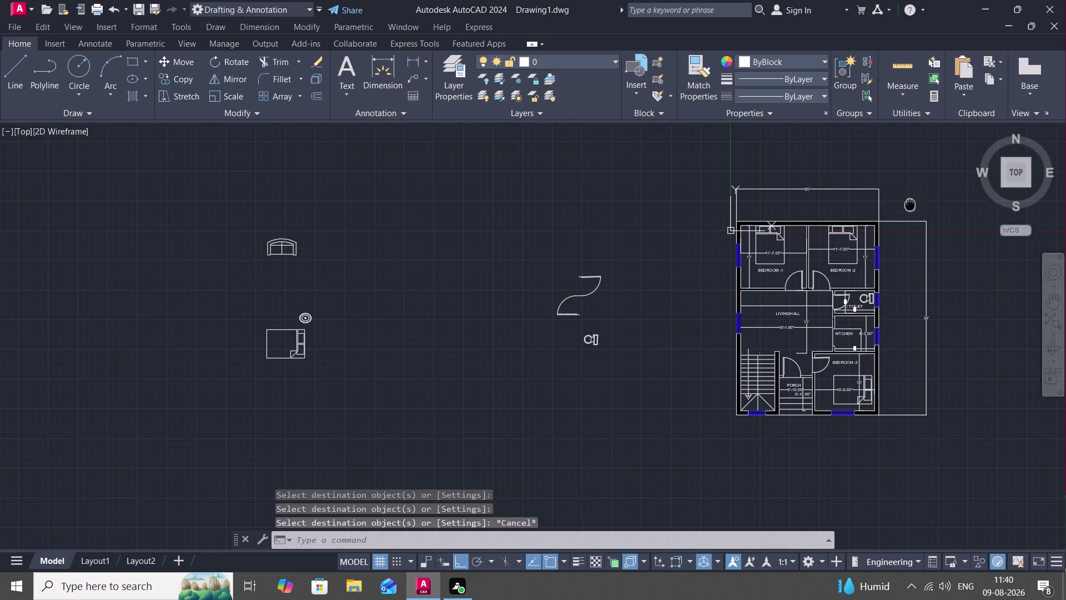
middle_drag(883, 204, 672, 211)
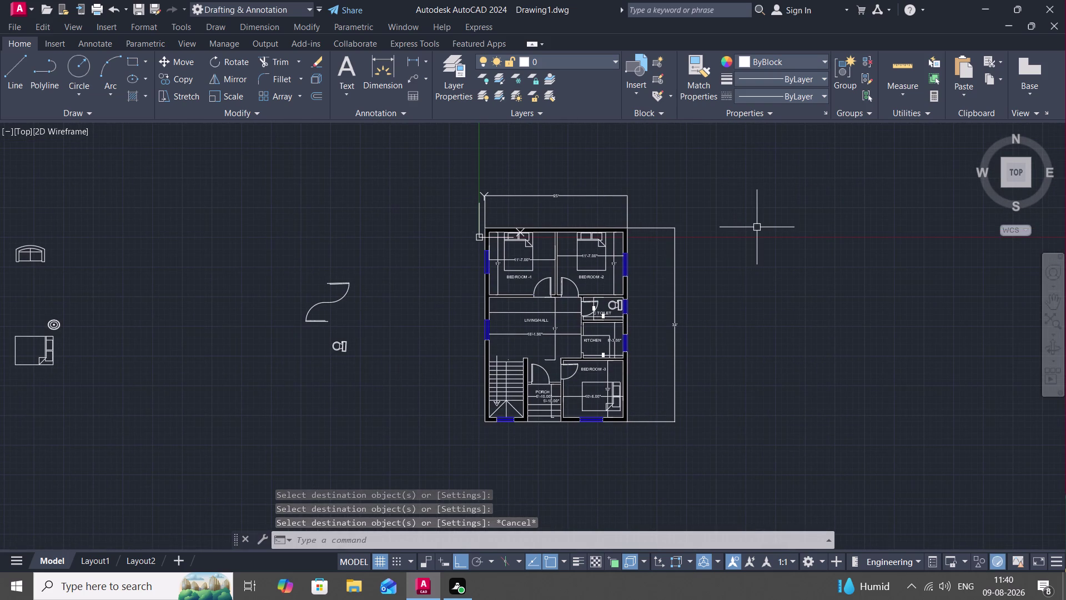
key(ctrl+p)
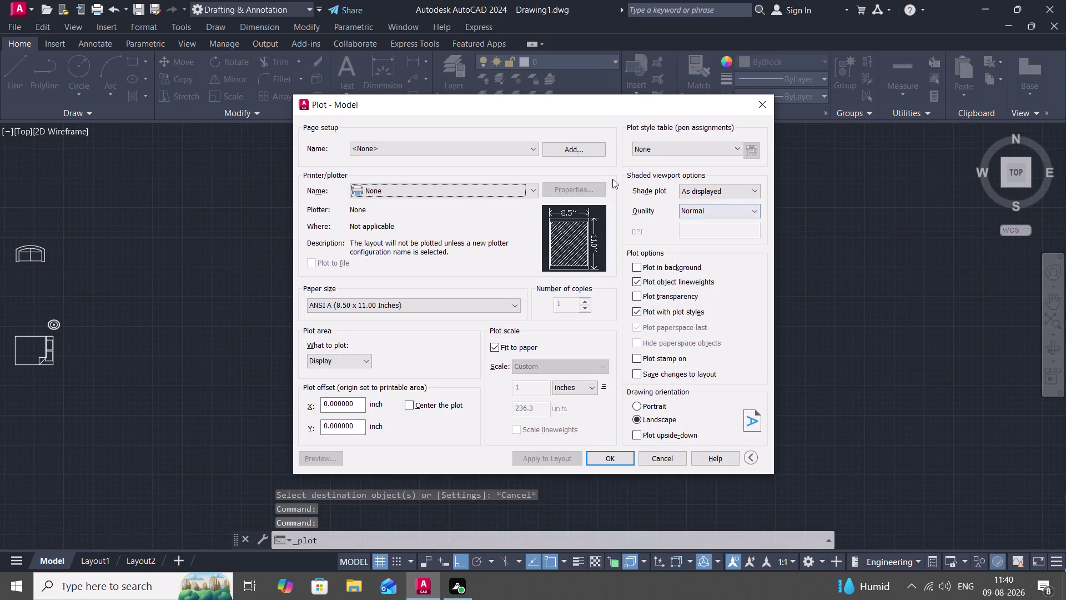
Plot to AutoCAD PDF (High Quality Print).pc3 using a Window enclosing the floor plan.
click(501, 186)
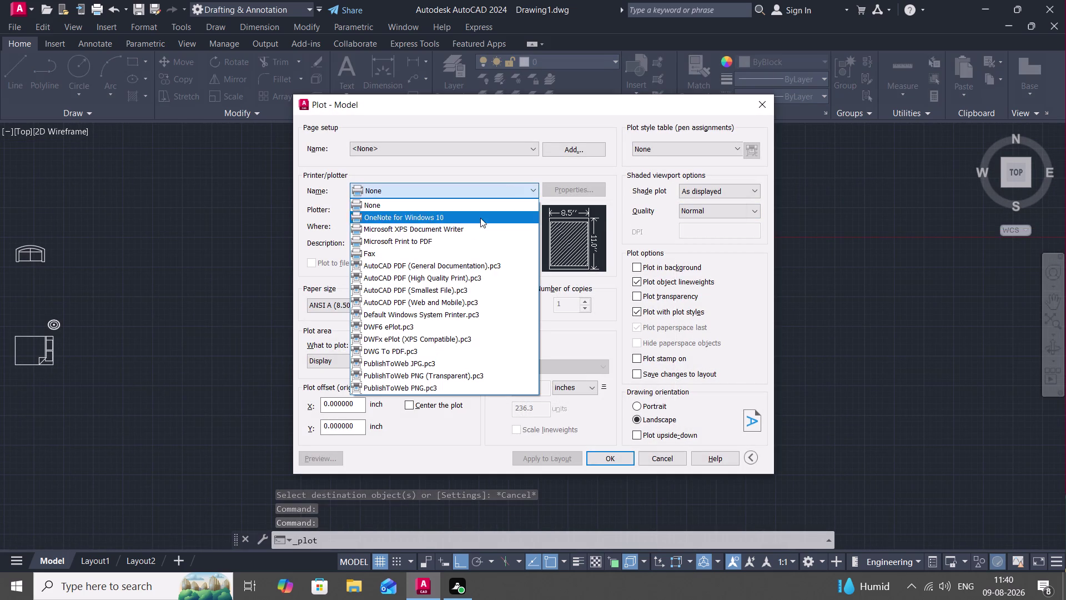
click(445, 284)
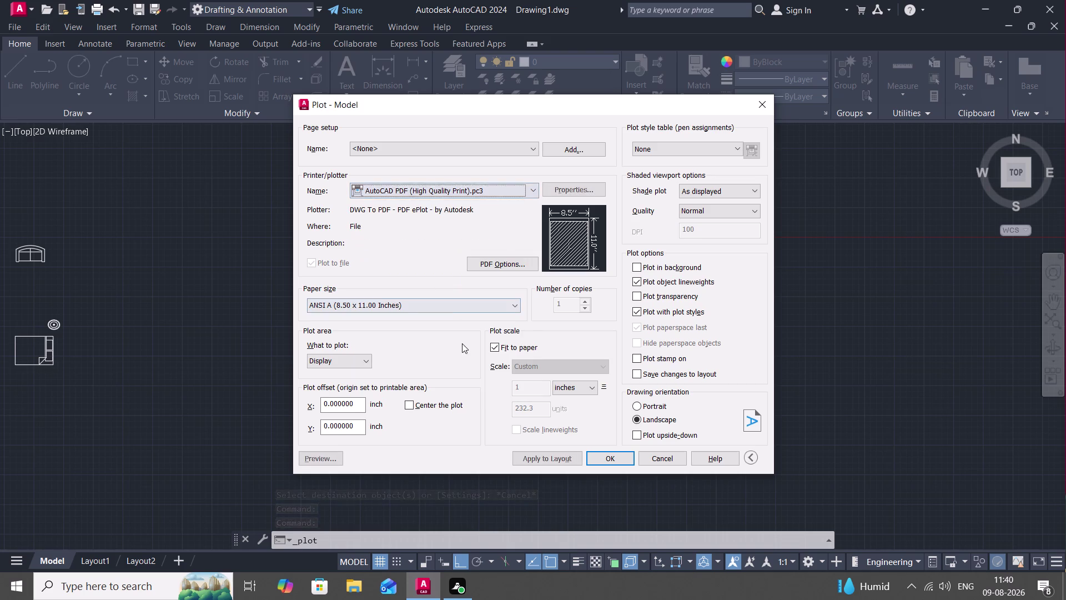
click(339, 359)
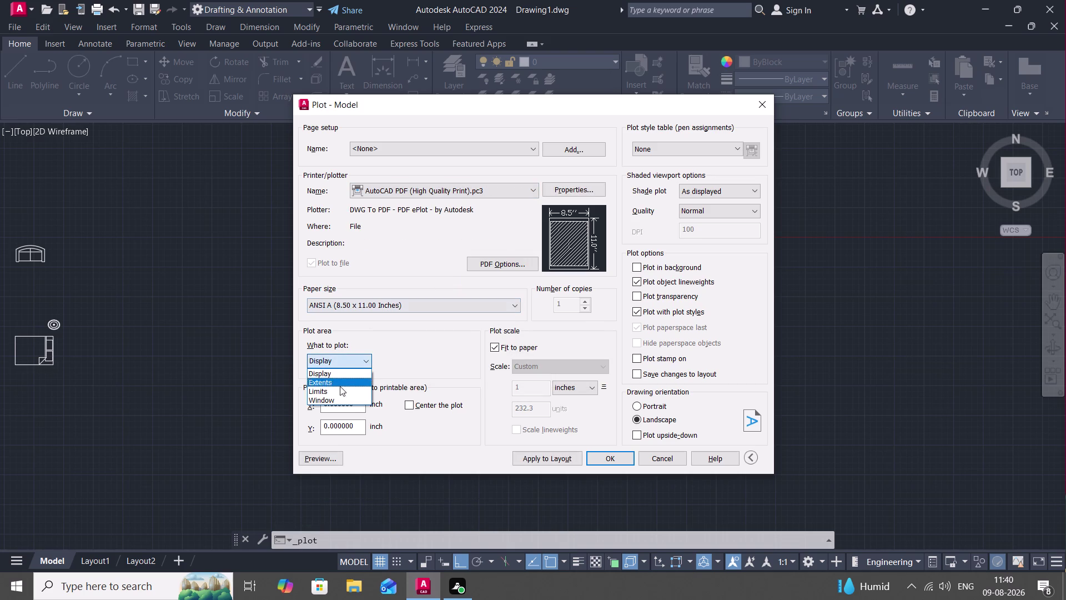
click(338, 399)
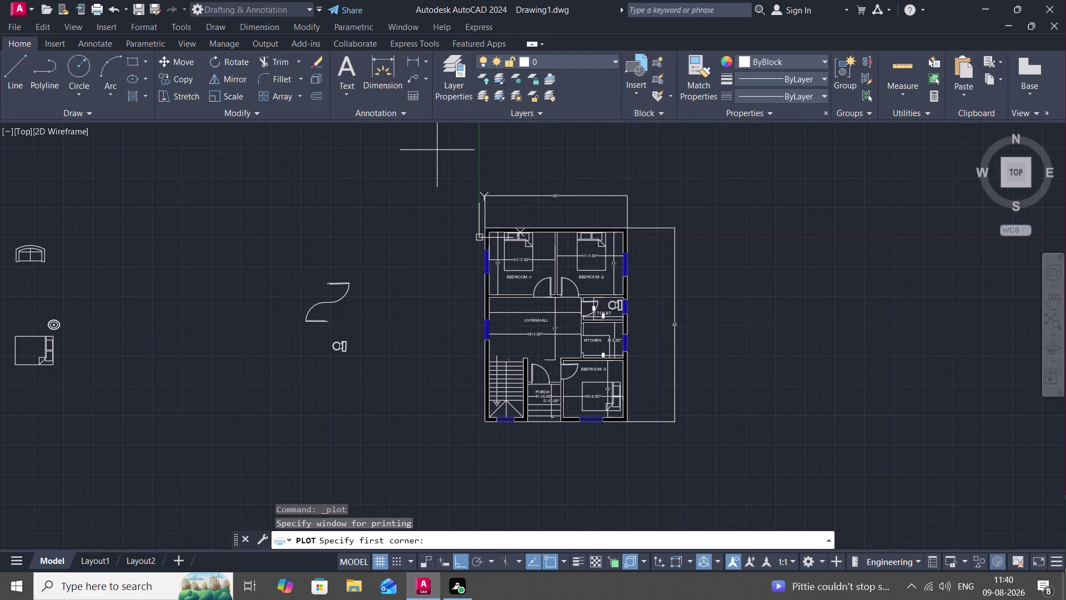
click(440, 149)
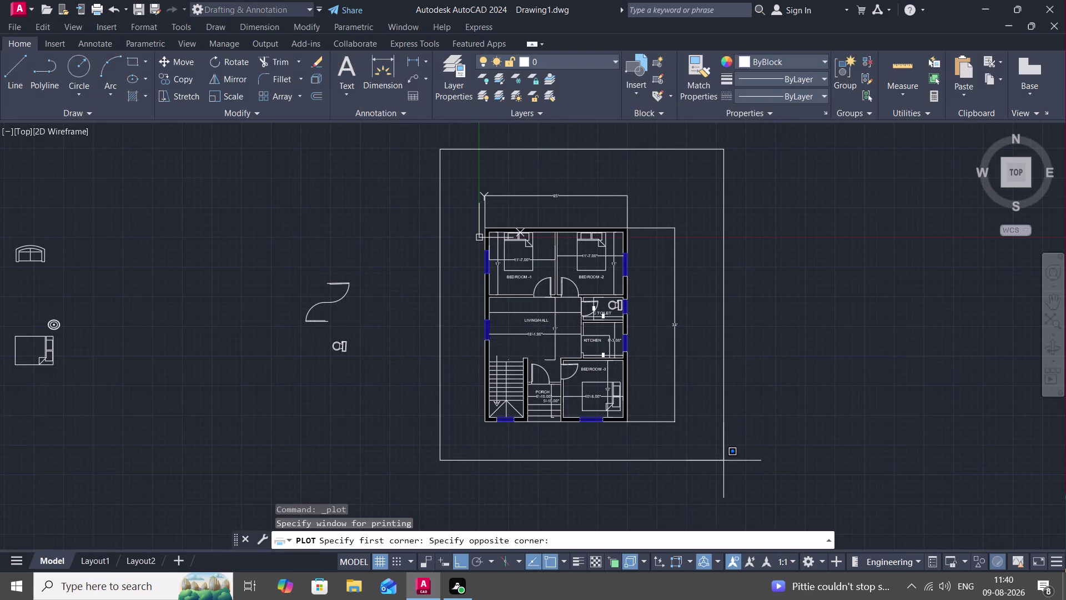
click(721, 460)
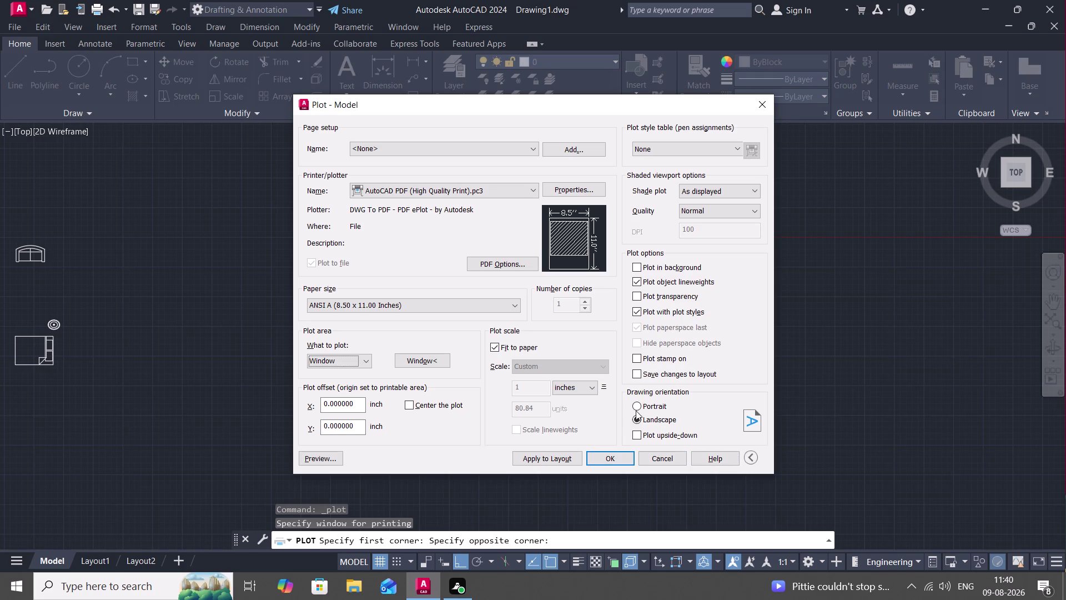
click(636, 403)
click(603, 458)
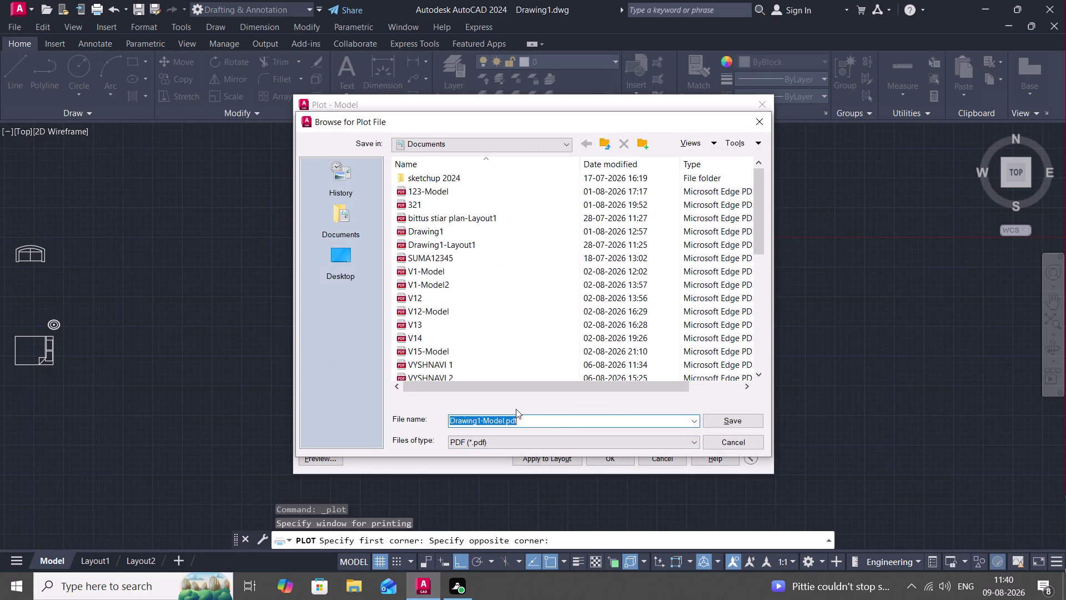
Replace the default file name with 'VYSHNAVII6' and save the PDF to Documents.
click(523, 417)
key(BackSpace)
key(BackSpace)
key(BackSpace)
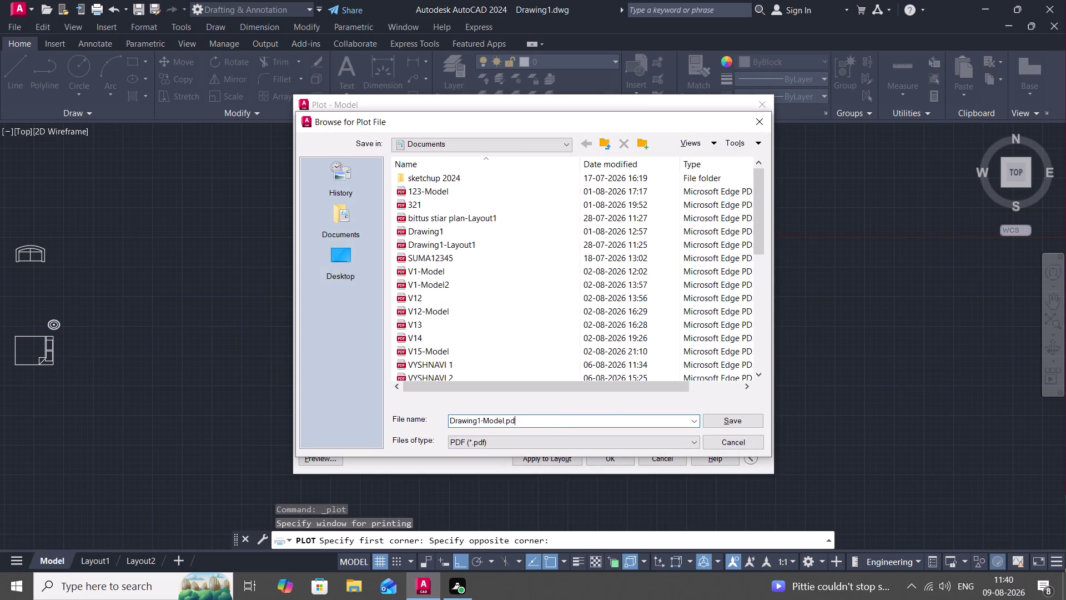
text(VY)
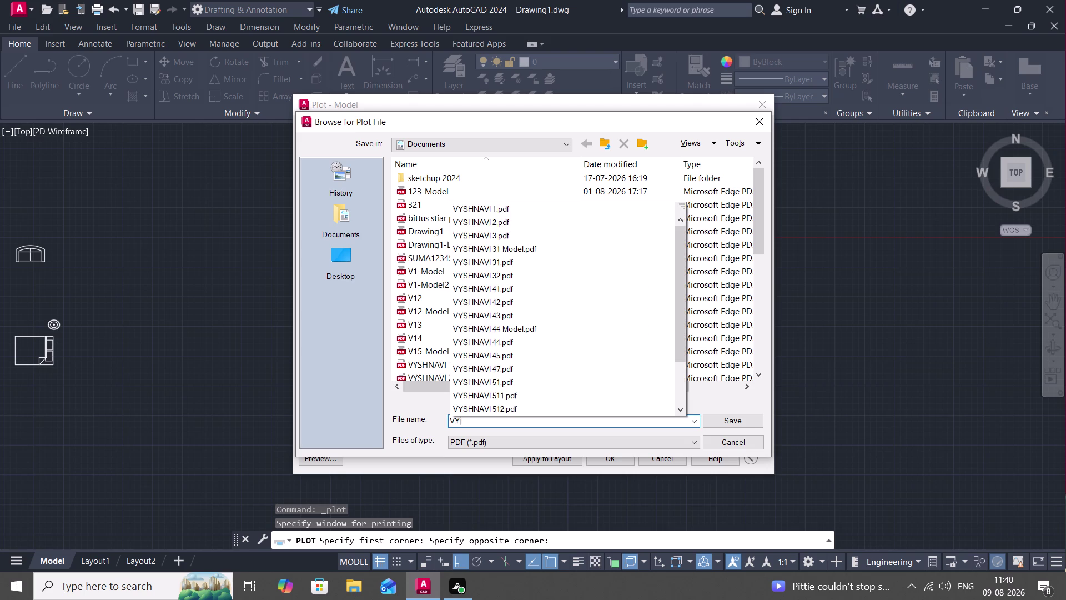
text(SHNA)
text(VII6)
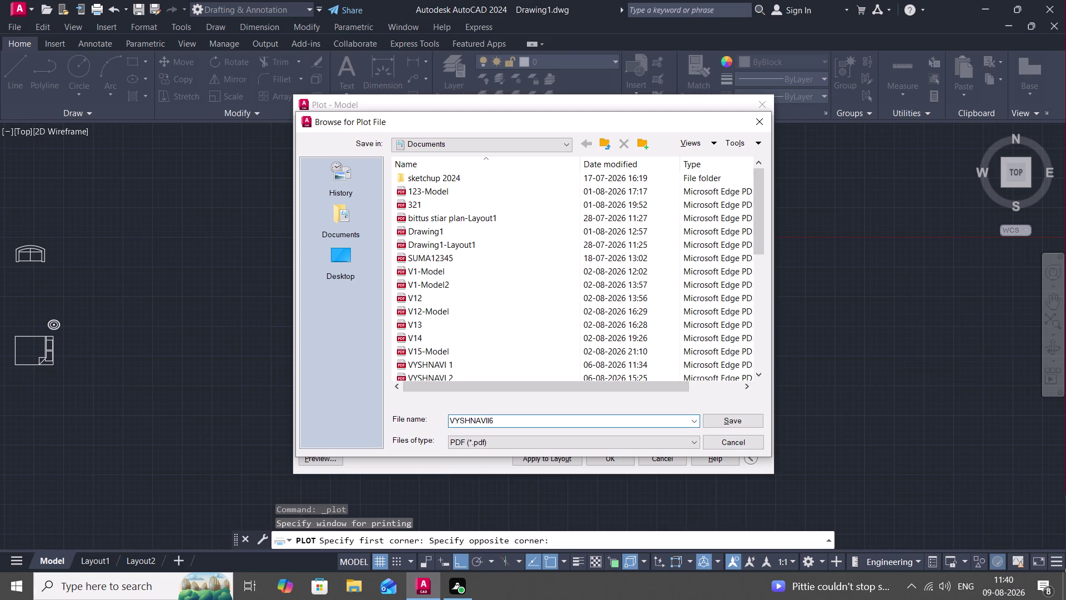
click(716, 416)
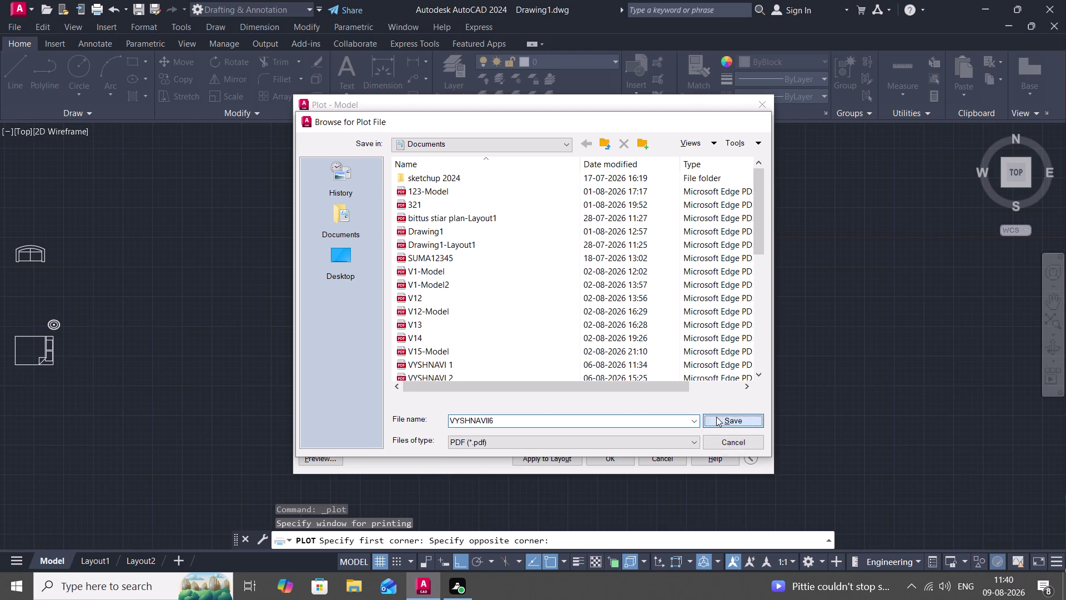